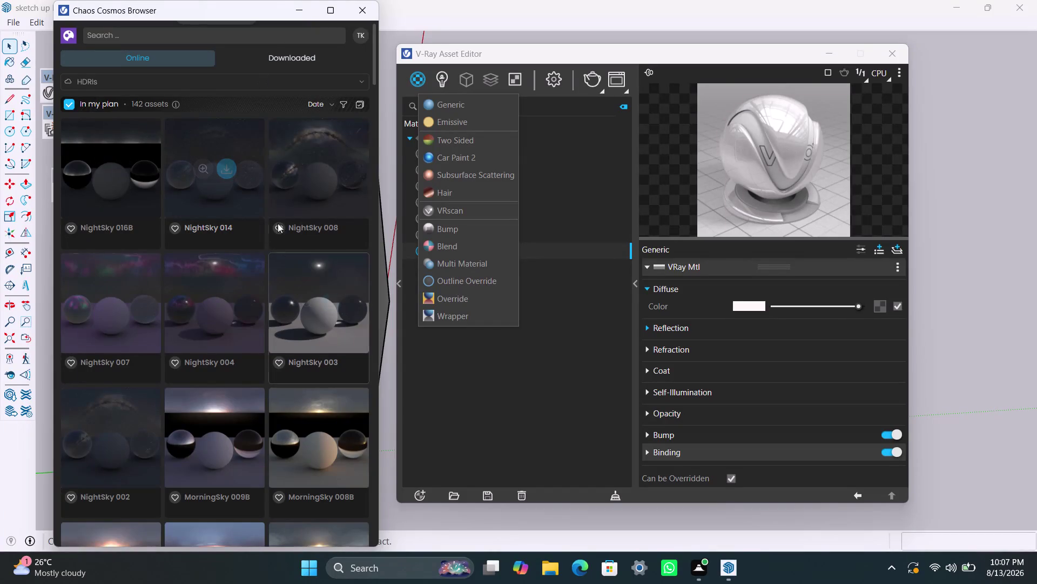
Browse the online HDRI sky categories in Chaos Cosmos Browser.
scroll(up, 3)
scroll(down, 3)
scroll(down, 3)
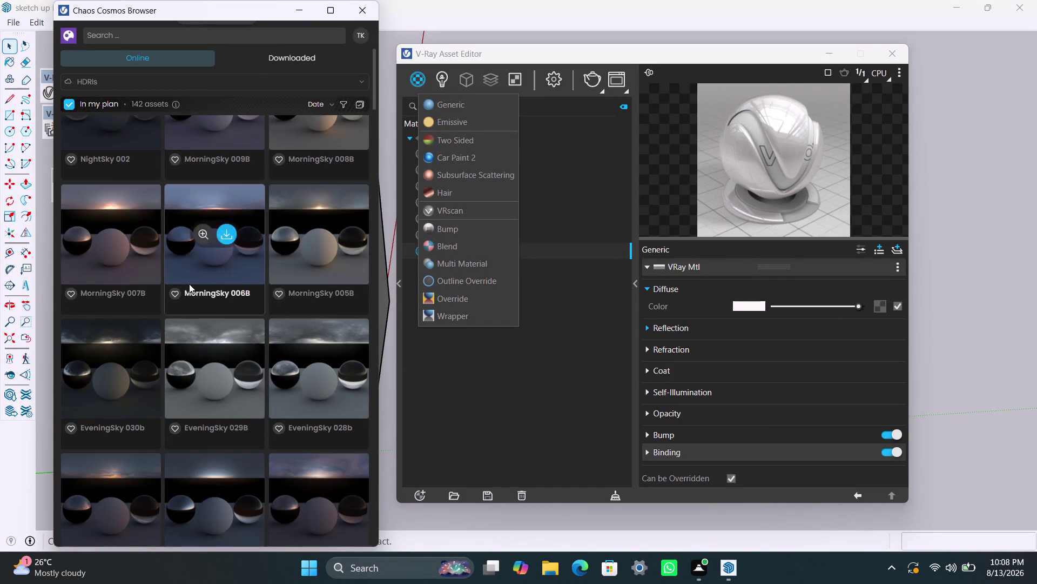
scroll(down, 3)
scroll(down, 3)
scroll(down, 3)
scroll(down, 3)
scroll(down, 3)
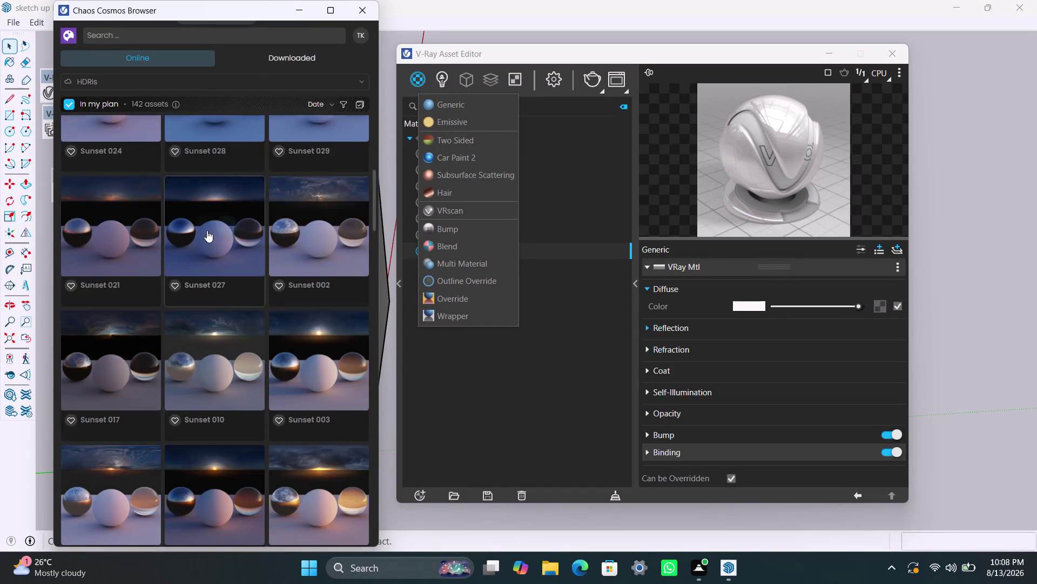
scroll(down, 3)
click(172, 59)
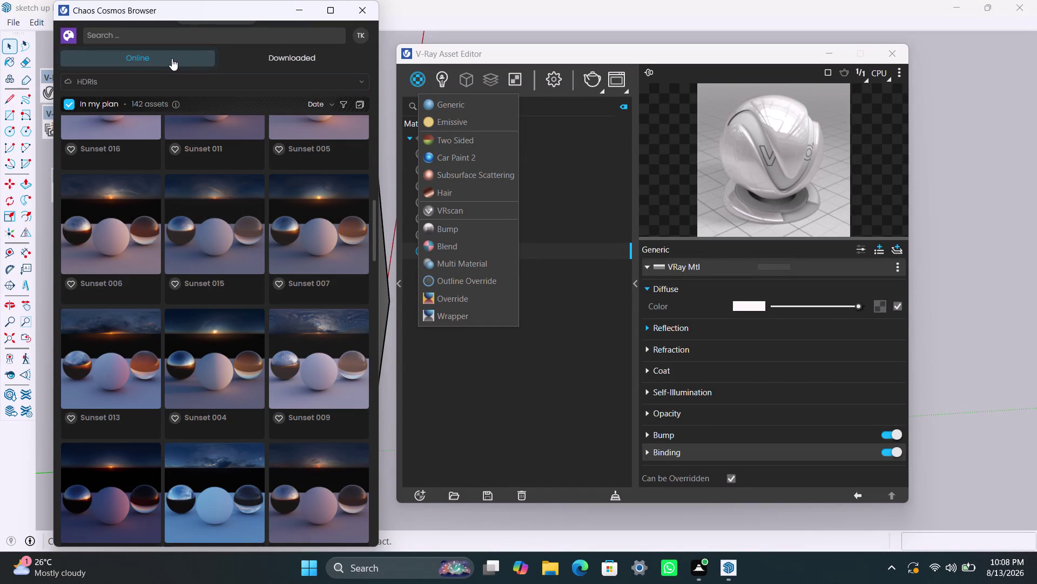
double_click(172, 59)
double_click(189, 52)
double_click(196, 58)
scroll(up, 3)
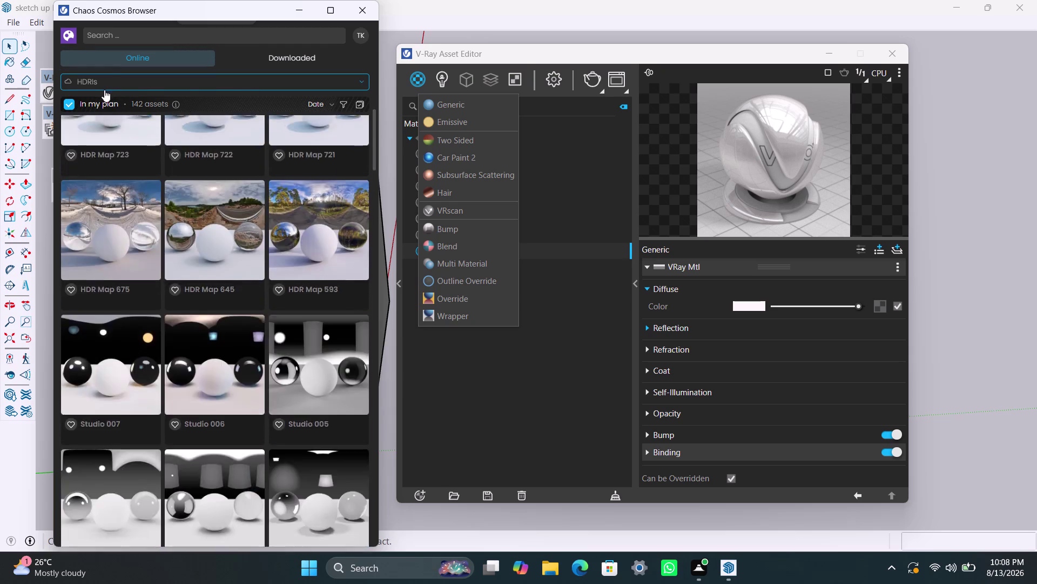
scroll(up, 3)
scroll(up, 3)
click(361, 79)
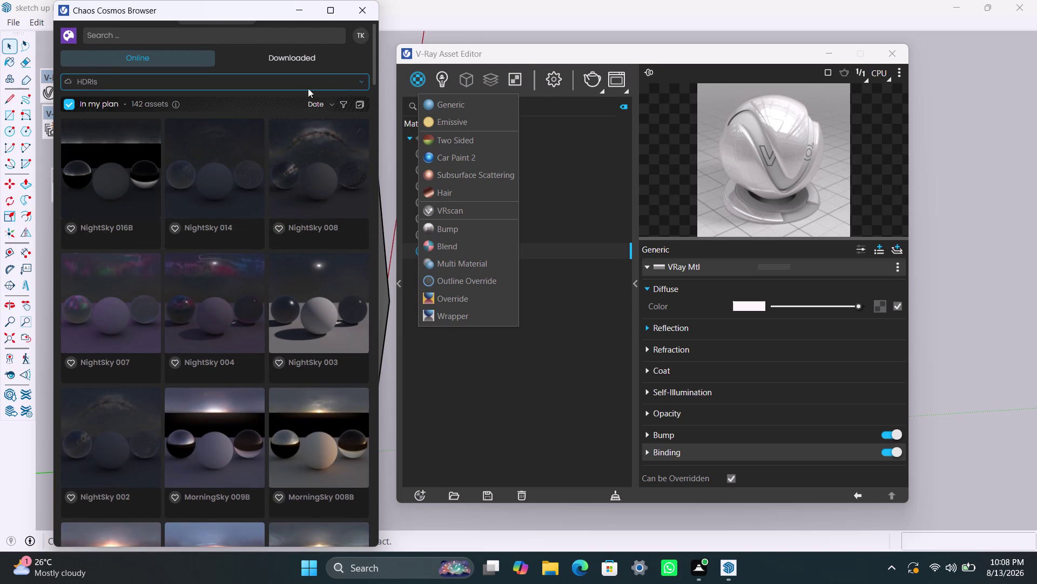
scroll(up, 3)
Switch the catalogue to 3D Models and show only the downloaded assets.
click(101, 84)
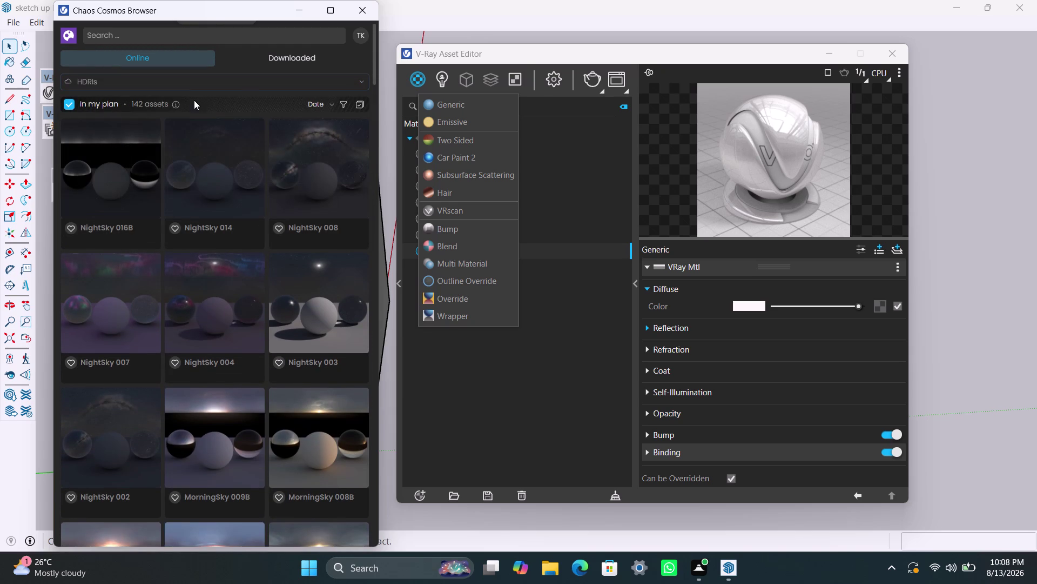
click(249, 90)
click(247, 87)
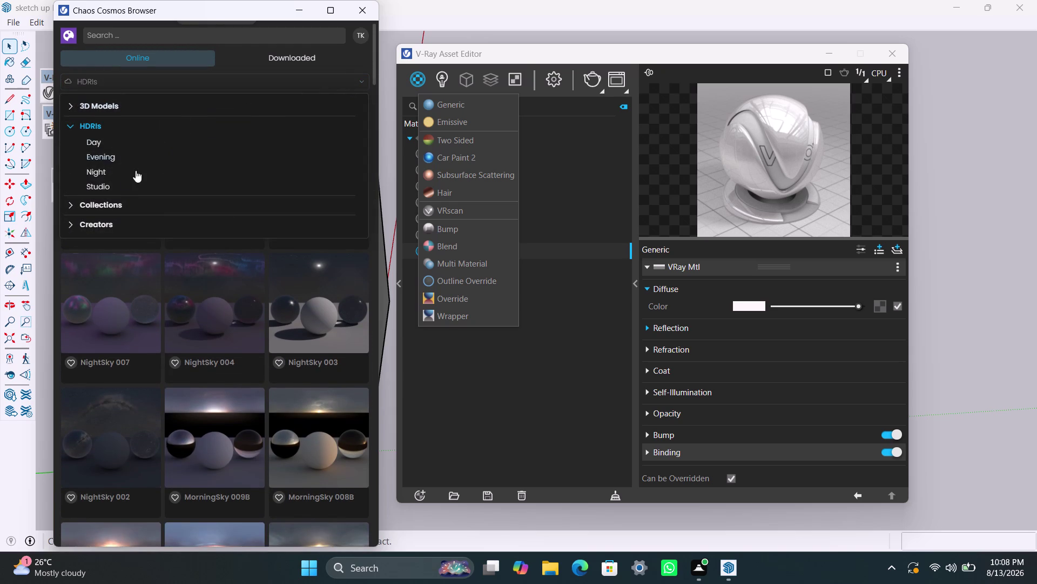
scroll(up, 3)
click(117, 105)
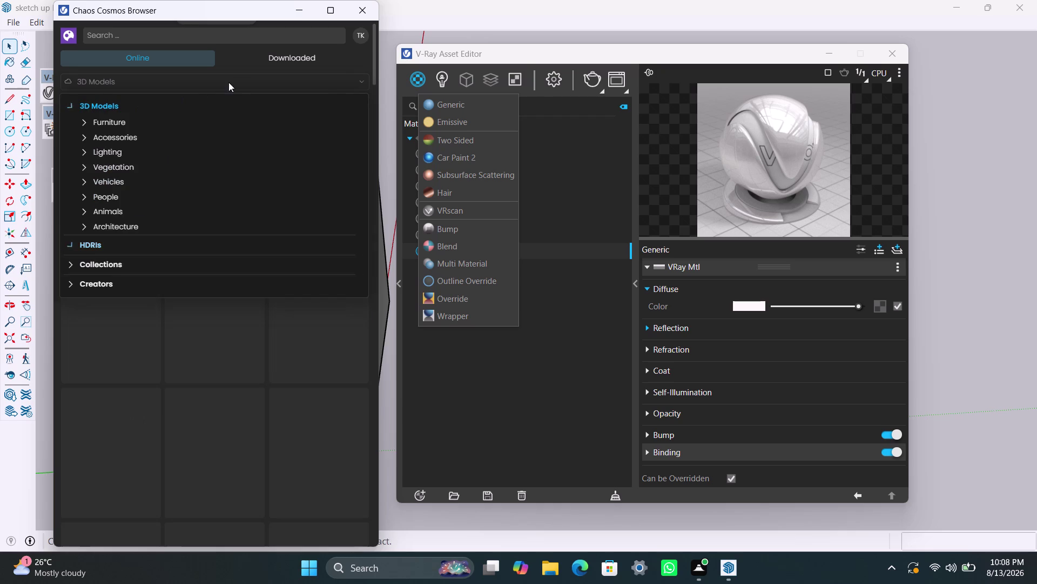
click(289, 57)
triple_click(306, 60)
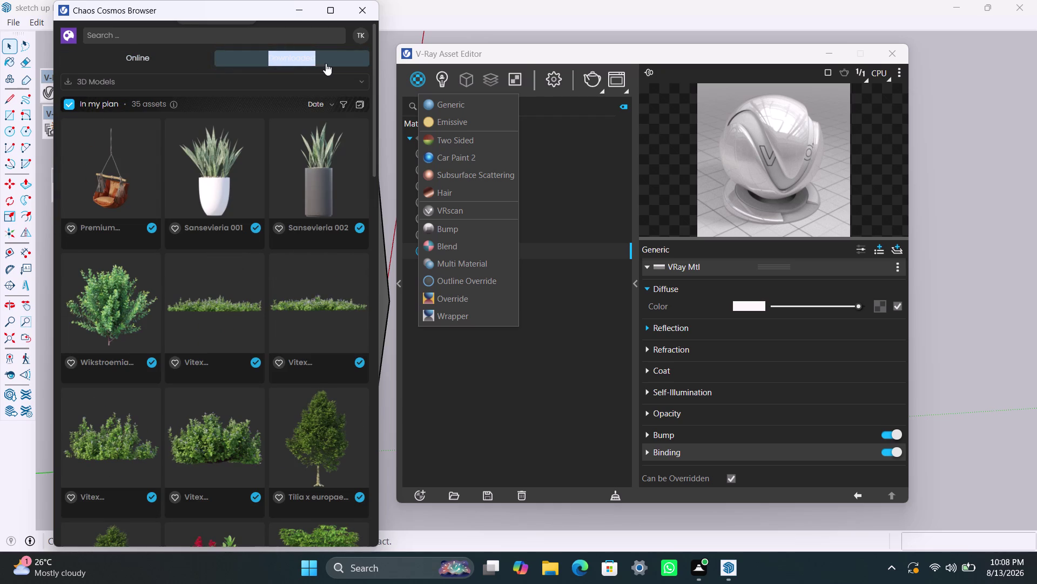
Look through the 35 downloaded models, such as plants and a hanging chair.
click(327, 64)
click(360, 60)
click(187, 37)
double_click(178, 33)
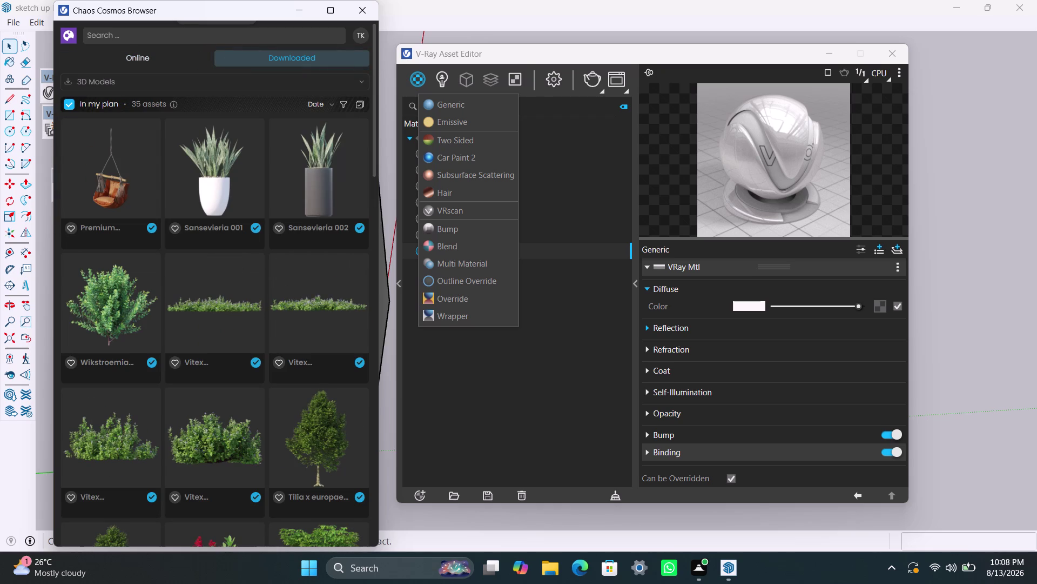
scroll(up, 3)
click(173, 103)
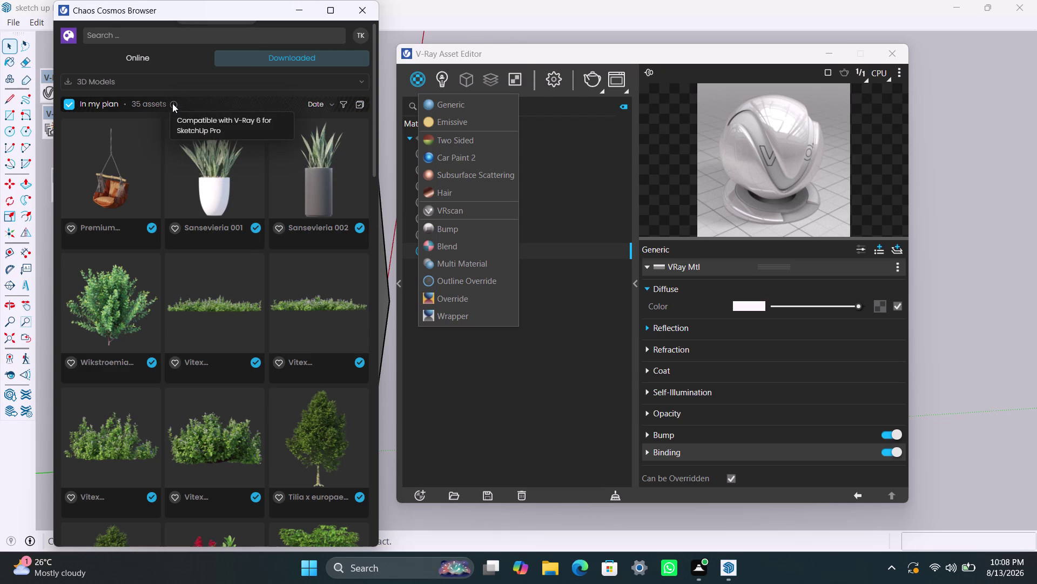
click(156, 105)
click(108, 106)
Scroll back to the top and return to the online 3D models catalogue.
scroll(down, 3)
scroll(down, 3)
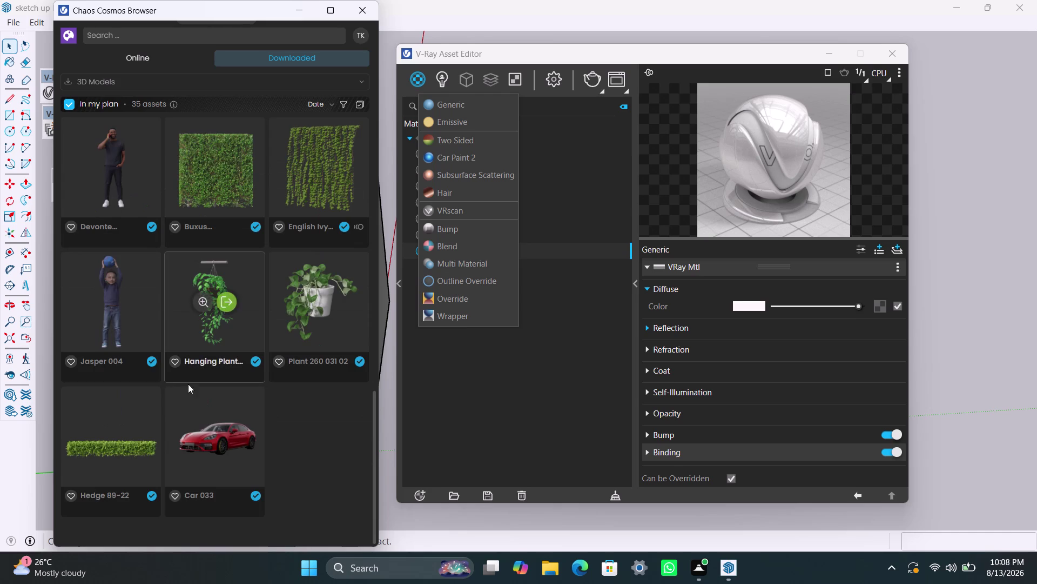
scroll(up, 3)
scroll(up, 3)
scroll(up, 3)
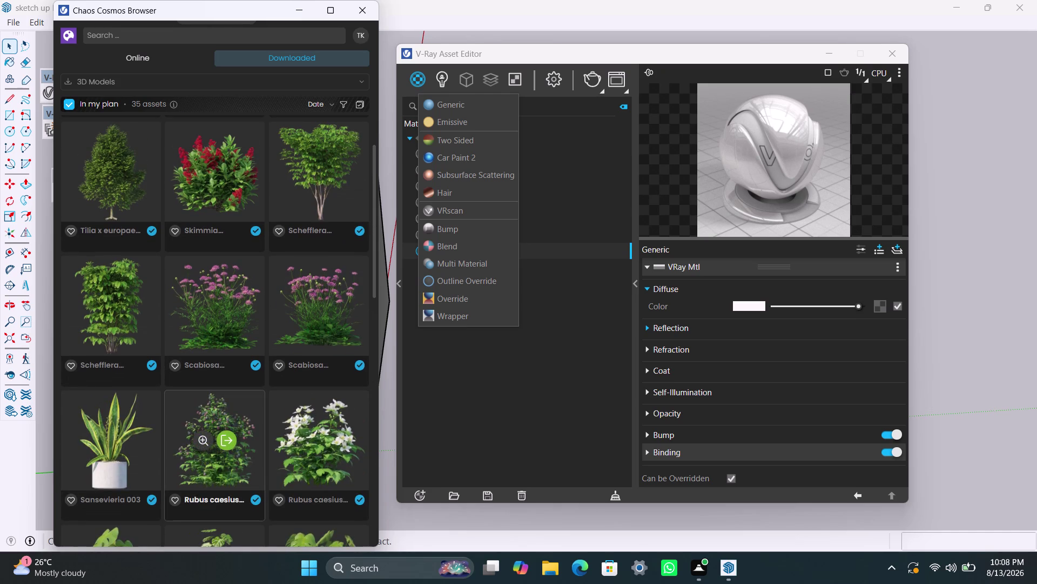
scroll(up, 3)
scroll(up, 3)
scroll(up, 3)
click(139, 60)
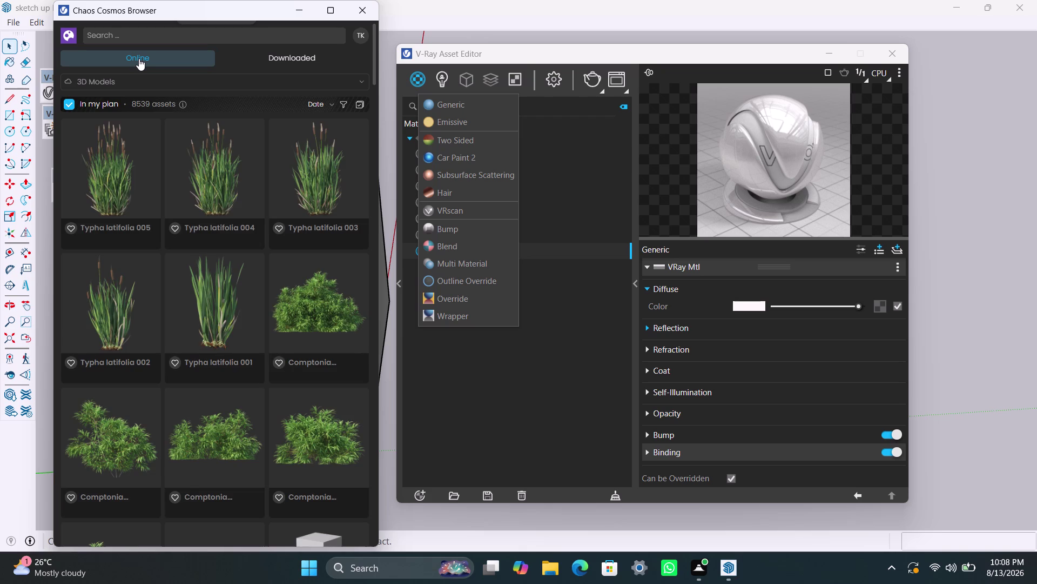
Choose 3D Models > Accessories > Tableware & food from the category list.
scroll(up, 3)
click(112, 84)
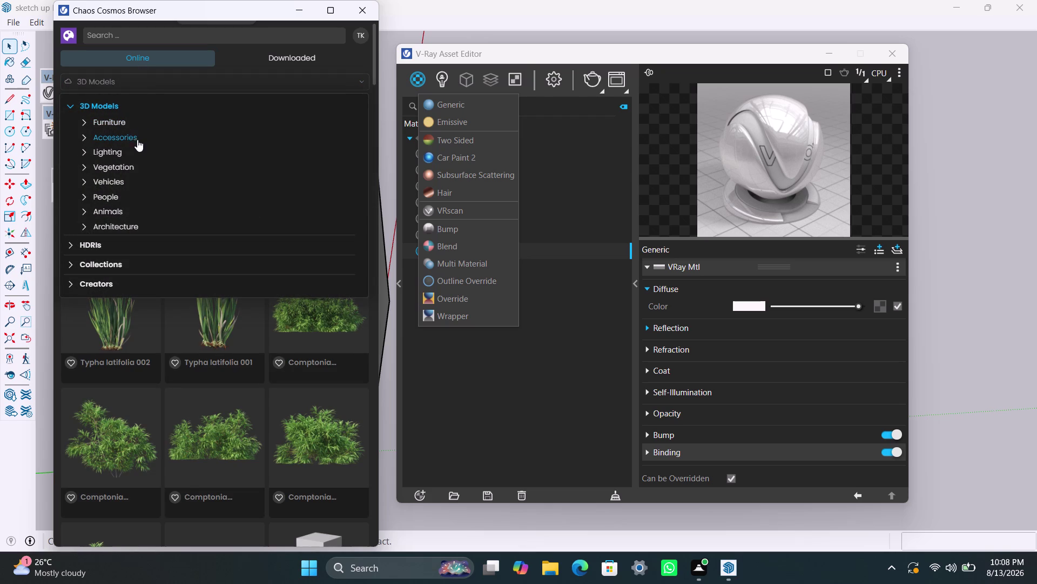
click(135, 139)
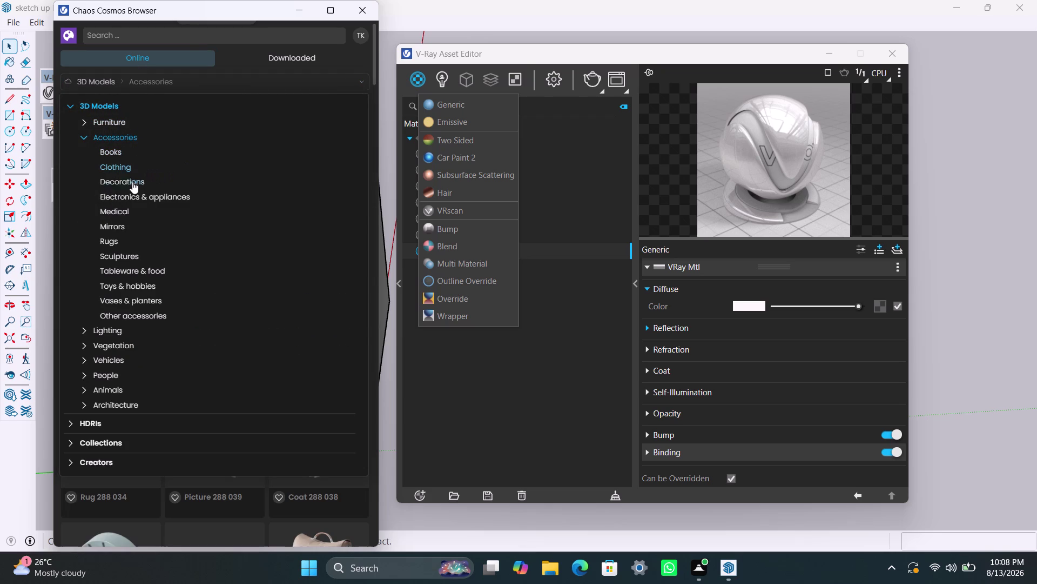
click(135, 268)
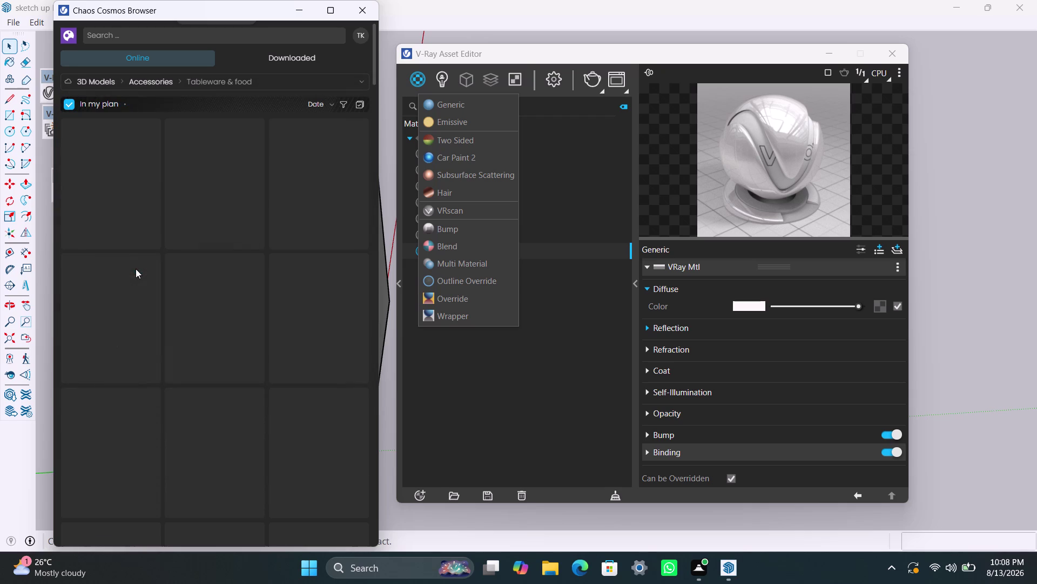
Scroll through the 448 tableware results like bowls, spoons and vegetables.
scroll(down, 3)
scroll(down, 3)
scroll(down, 3)
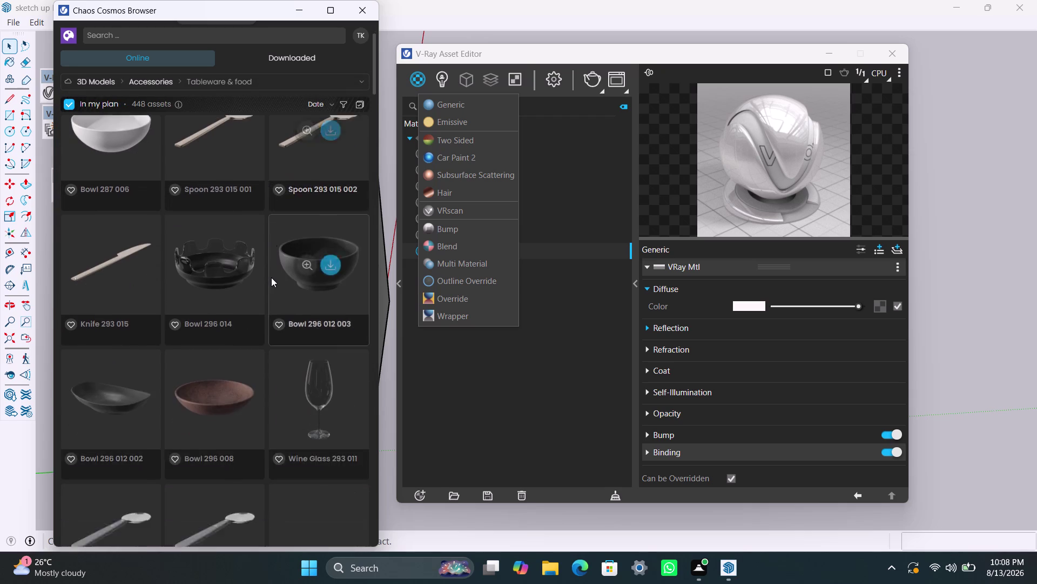
scroll(down, 3)
scroll(up, 3)
scroll(up, 3)
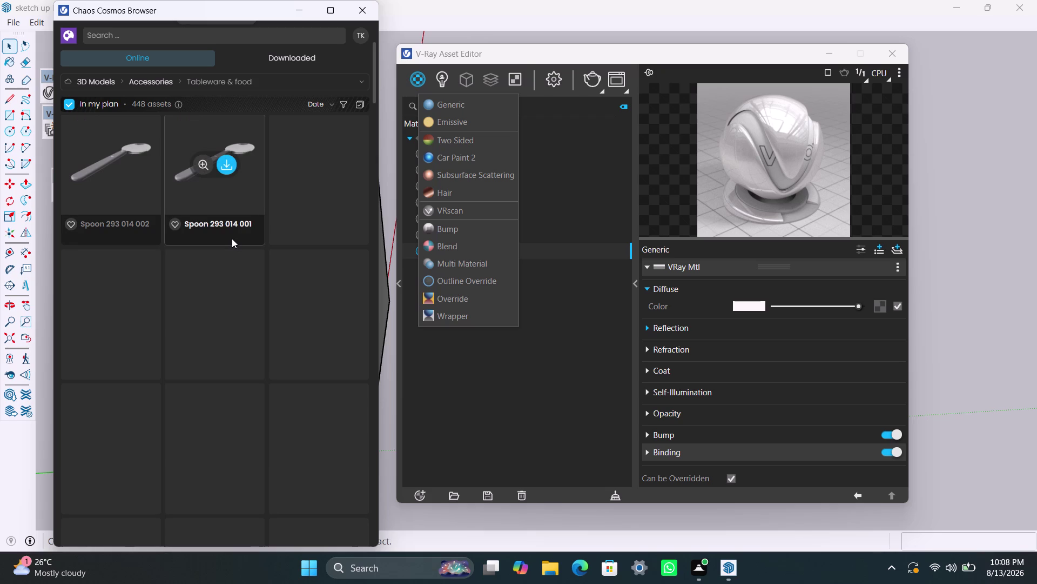
scroll(down, 3)
scroll(down, 3)
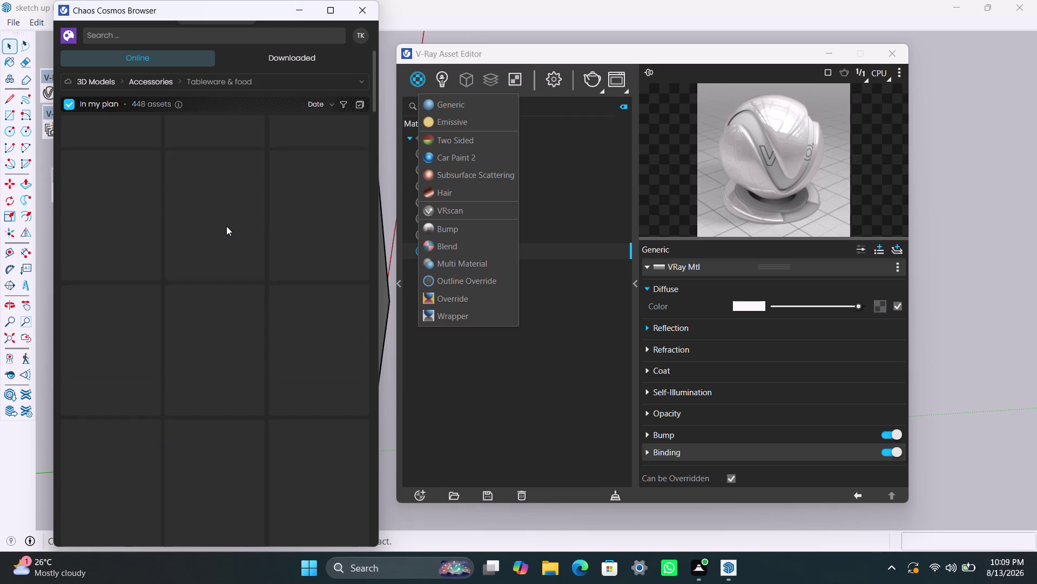
scroll(down, 3)
click(181, 46)
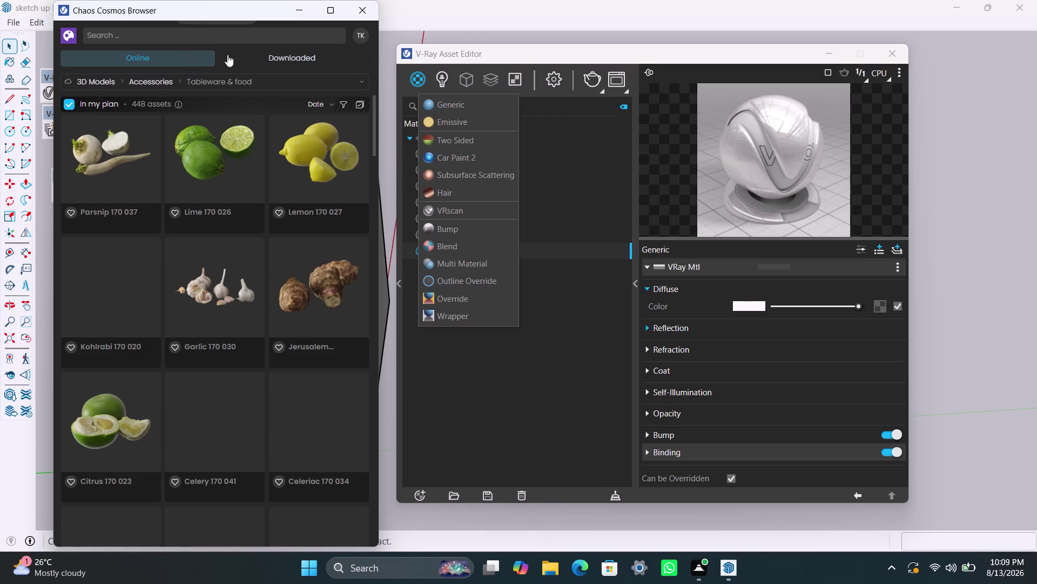
scroll(down, 3)
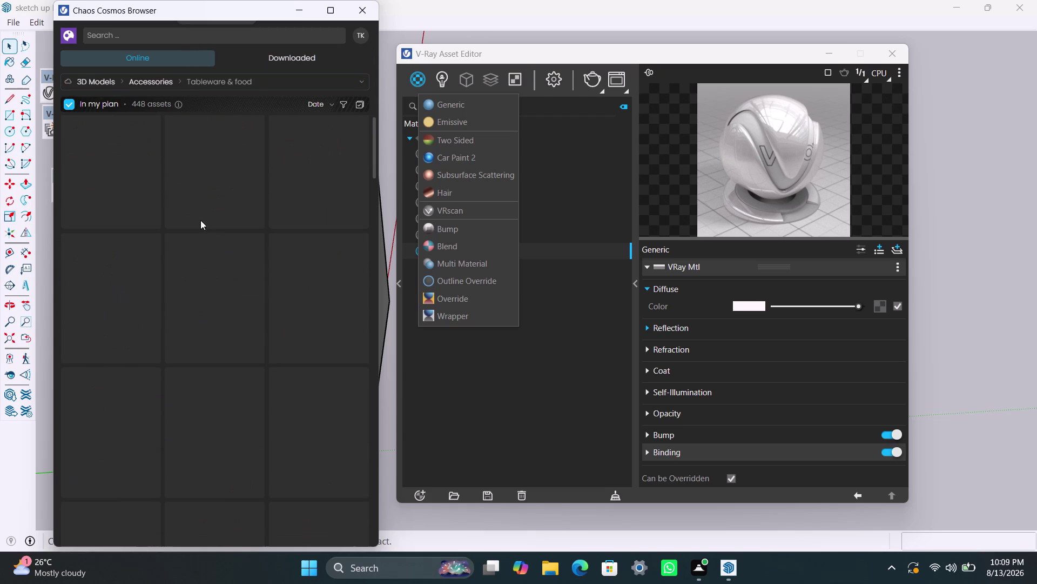
click(161, 61)
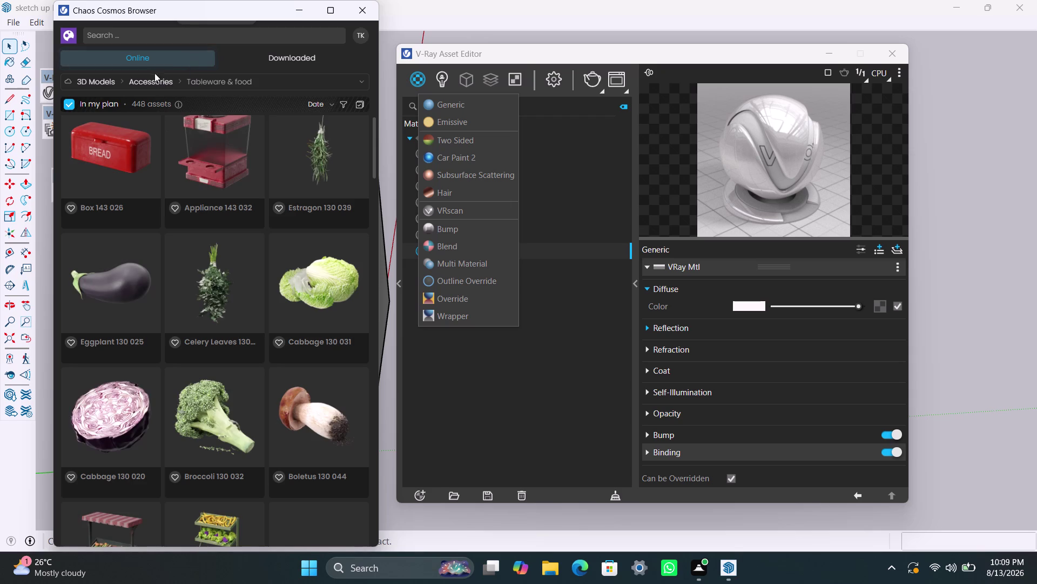
click(143, 78)
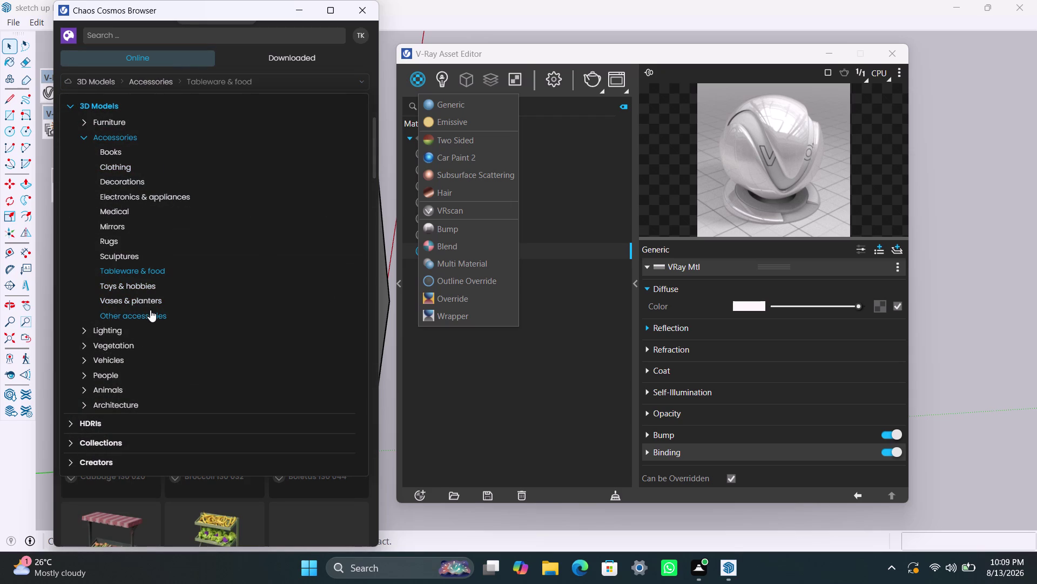
Pick Accessories > Other accessories and scroll its 51 assets, including bins and scissors.
click(151, 309)
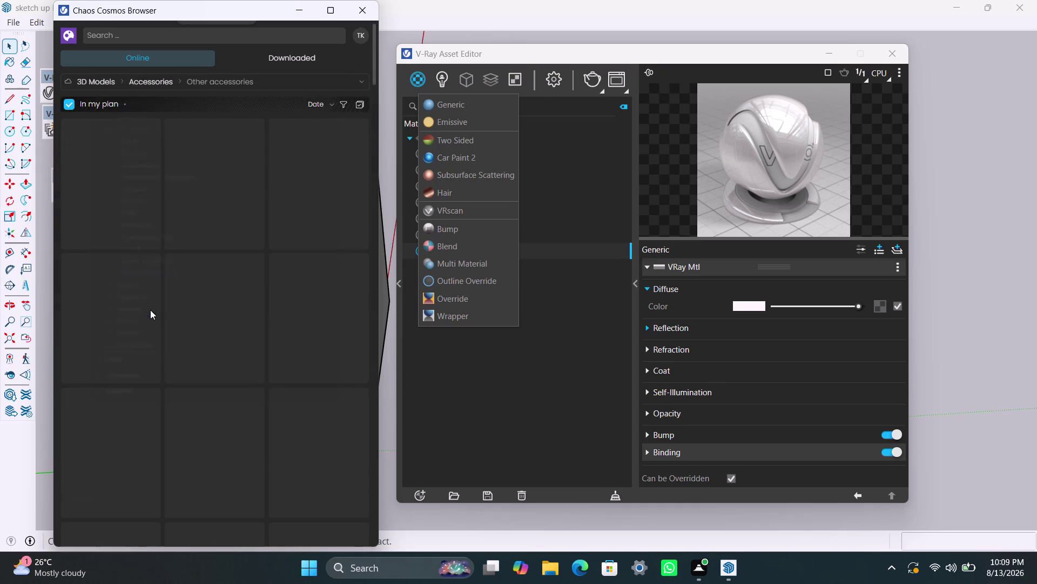
scroll(up, 3)
scroll(down, 3)
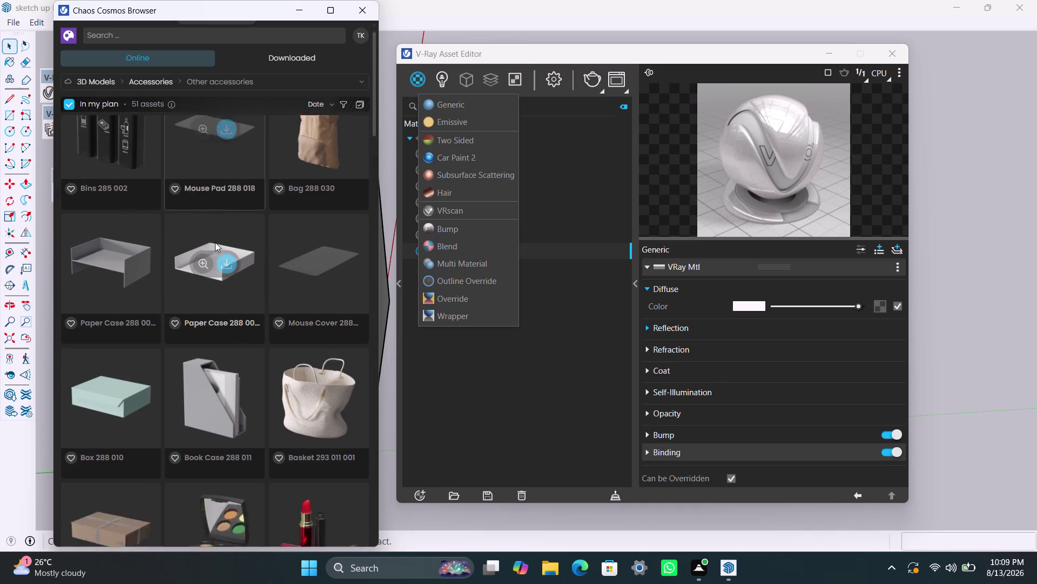
scroll(down, 3)
scroll(down, 3)
scroll(down, 3)
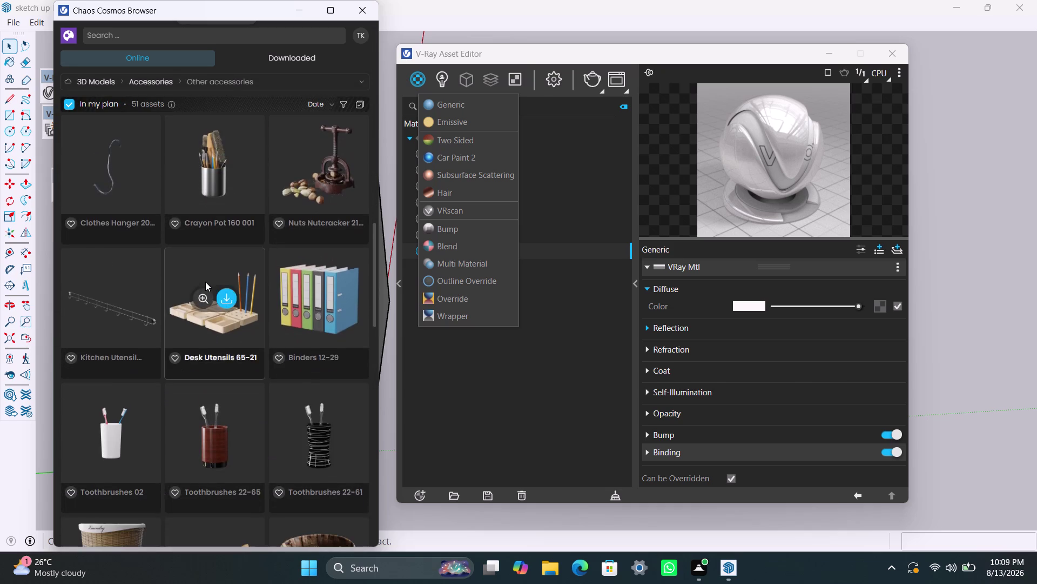
scroll(down, 3)
scroll(down, 3)
scroll(down, 3)
scroll(down, 3)
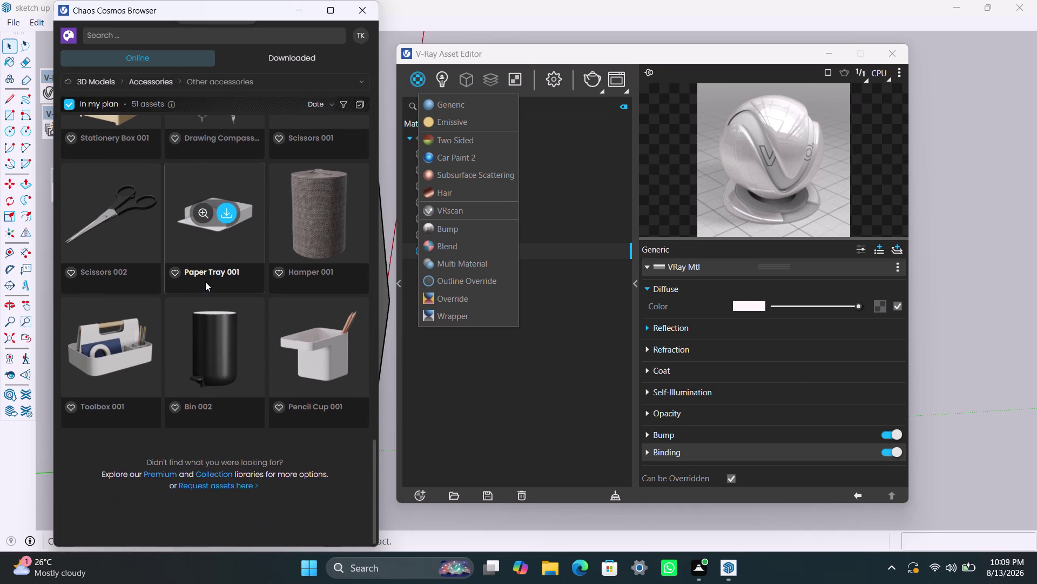
scroll(down, 3)
scroll(up, 3)
scroll(up, 3)
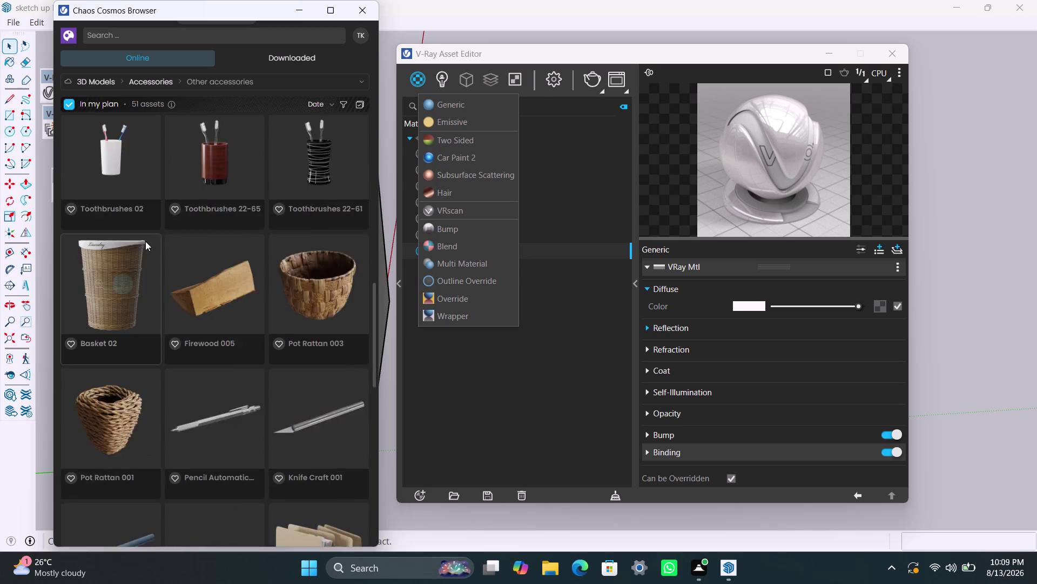
scroll(up, 3)
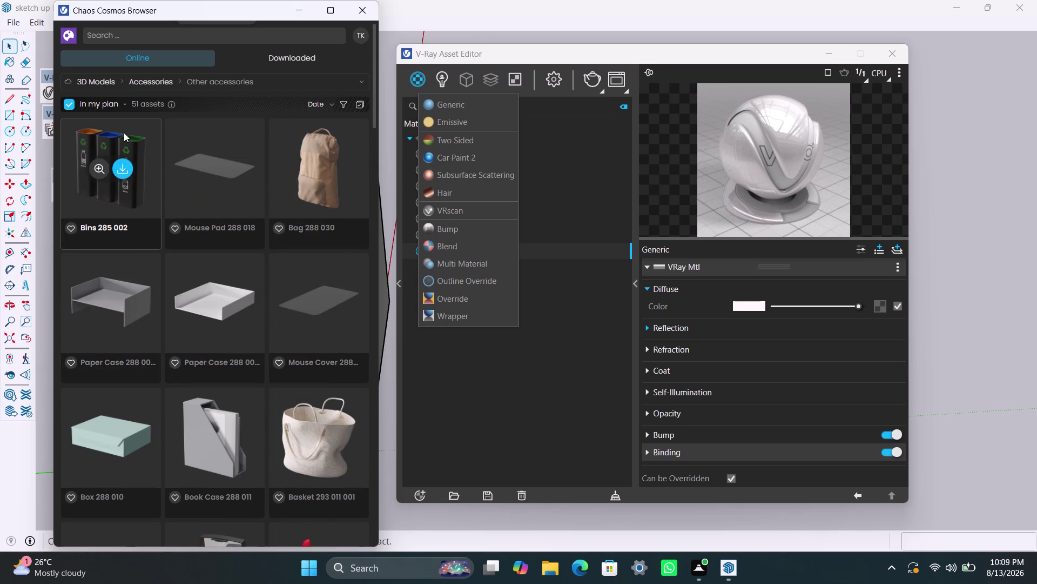
click(154, 84)
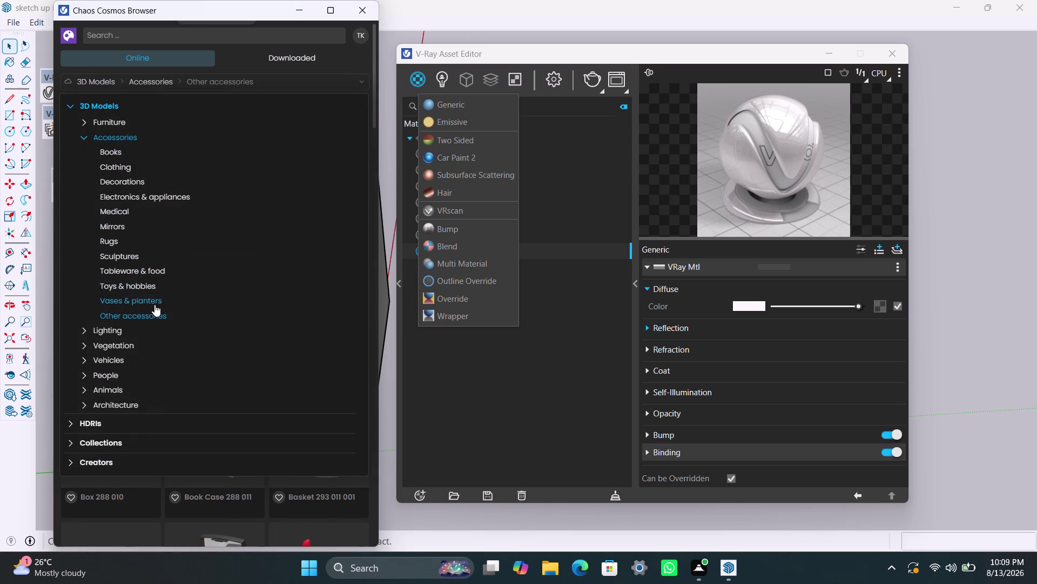
Expand the Cosmos categories and open Architecture > Doors & Gates.
click(99, 332)
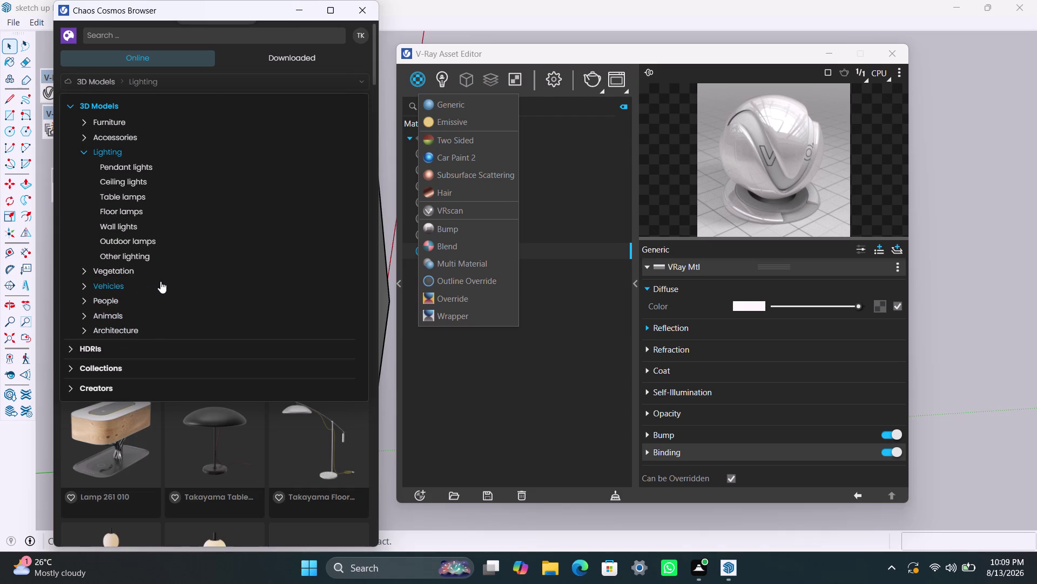
click(111, 318)
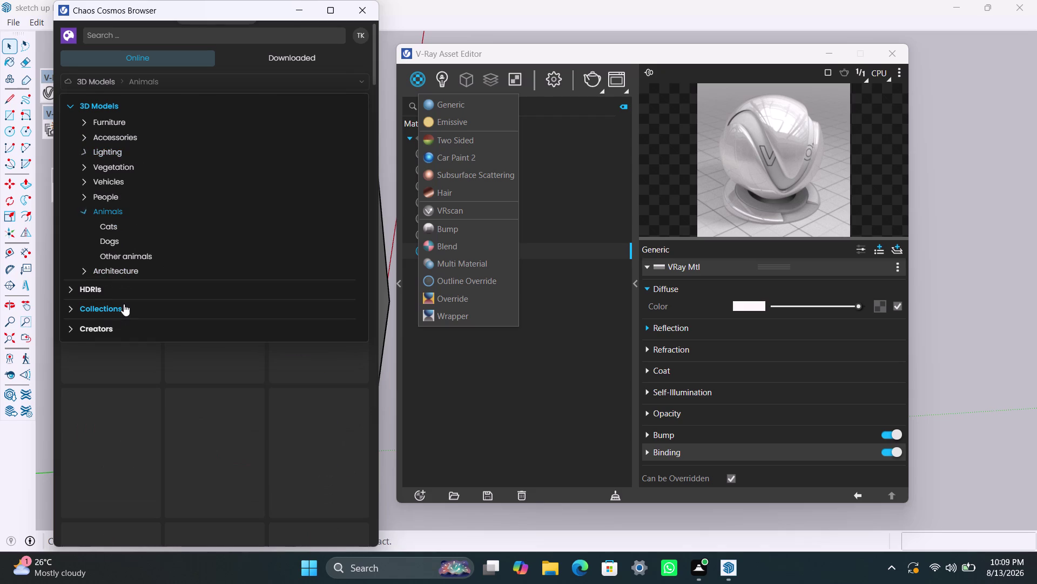
click(117, 272)
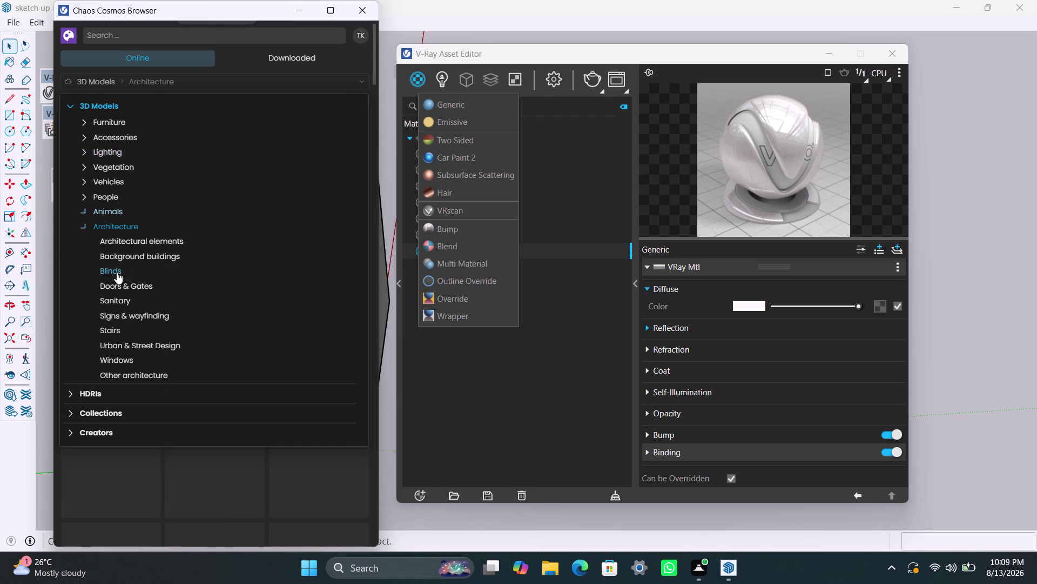
click(129, 283)
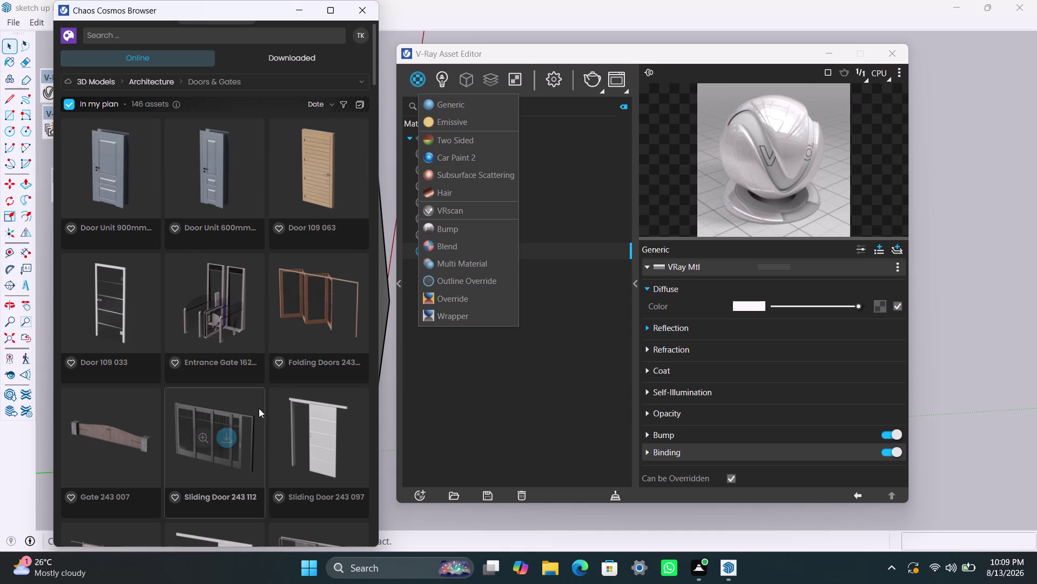
Scroll through the Doors & Gates grid to Door 79-02 and start its download.
scroll(down, 3)
scroll(down, 3)
scroll(down, 3)
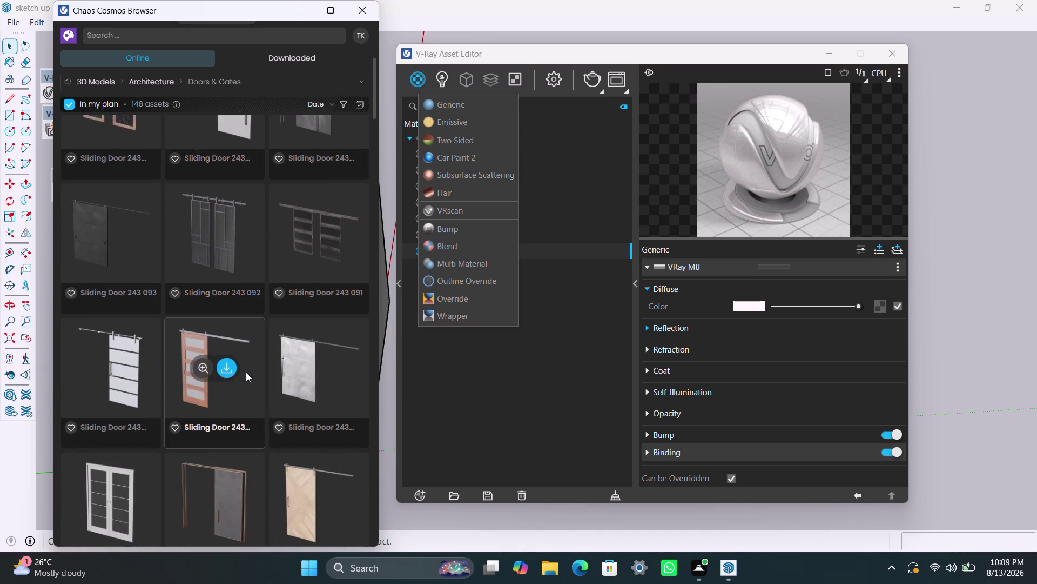
scroll(down, 3)
scroll(down, 3)
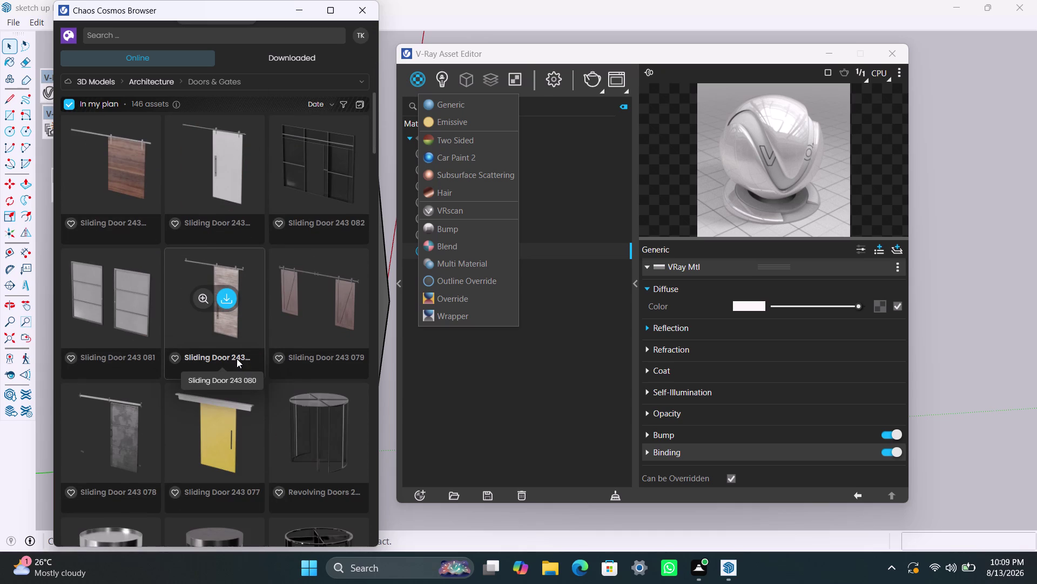
scroll(down, 3)
scroll(down, 3)
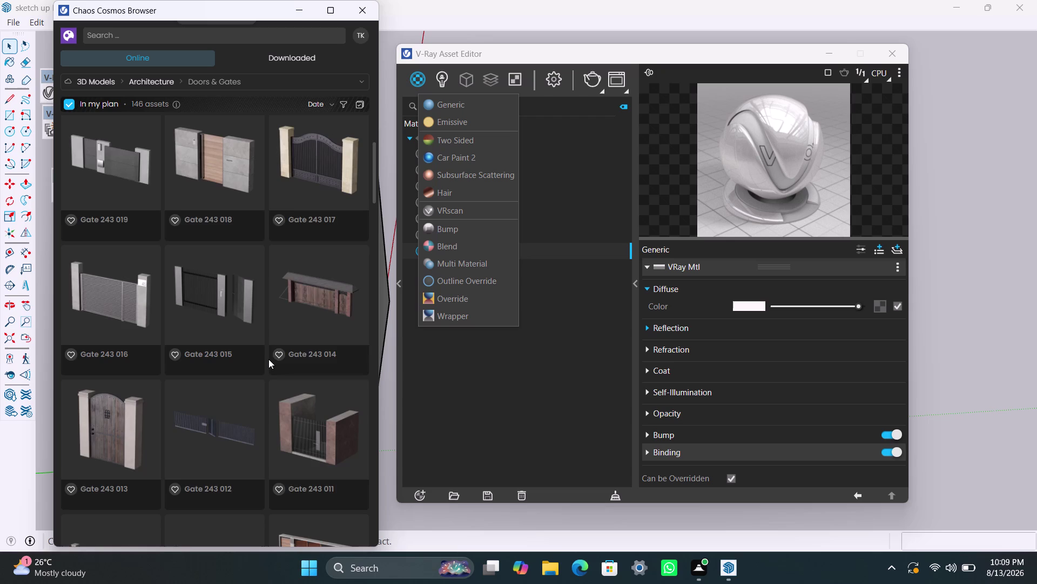
scroll(down, 3)
scroll(down, 3)
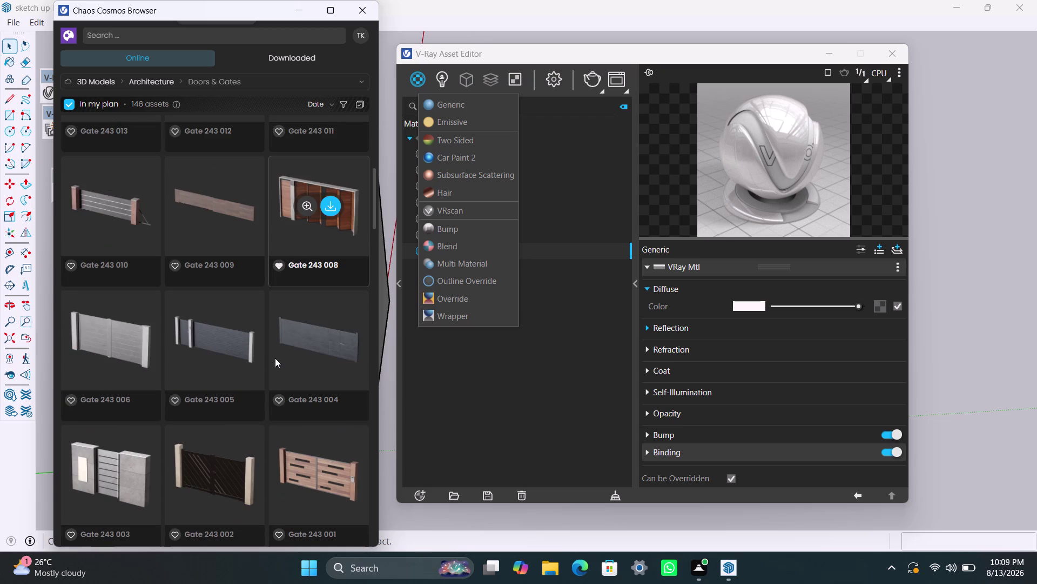
scroll(down, 3)
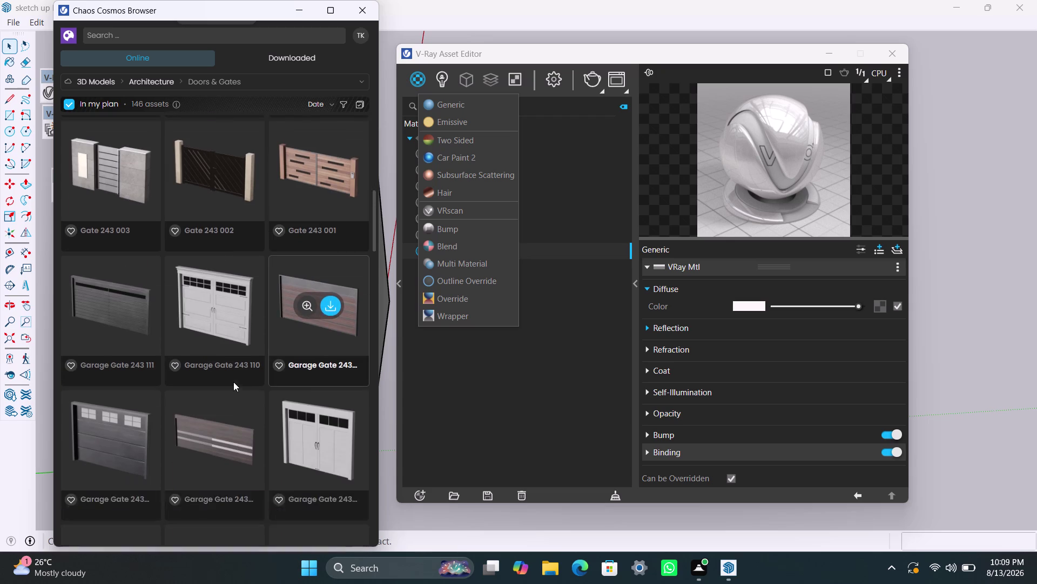
scroll(down, 3)
scroll(down, 3)
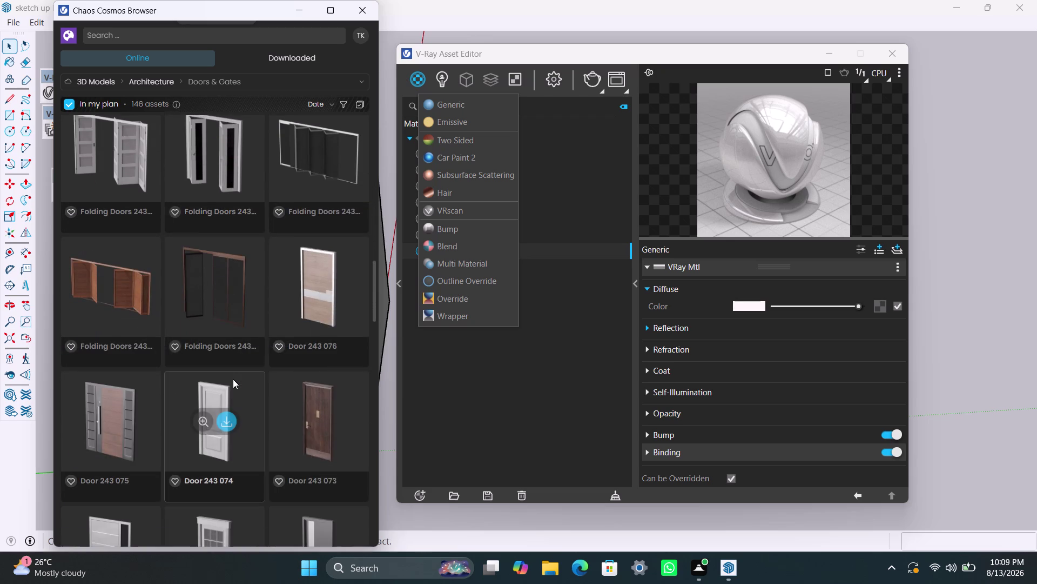
scroll(down, 3)
scroll(down, 3)
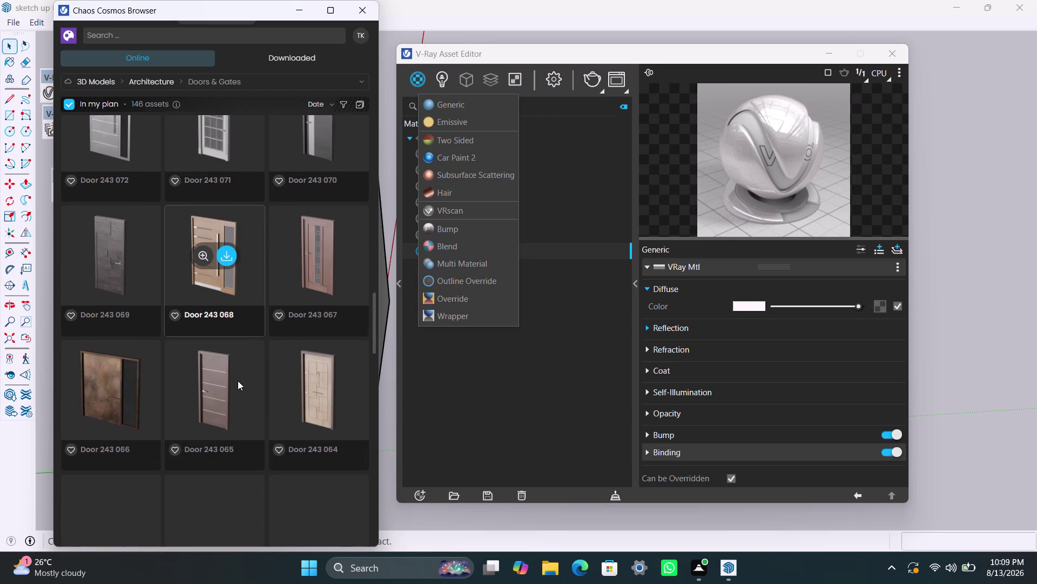
scroll(up, 3)
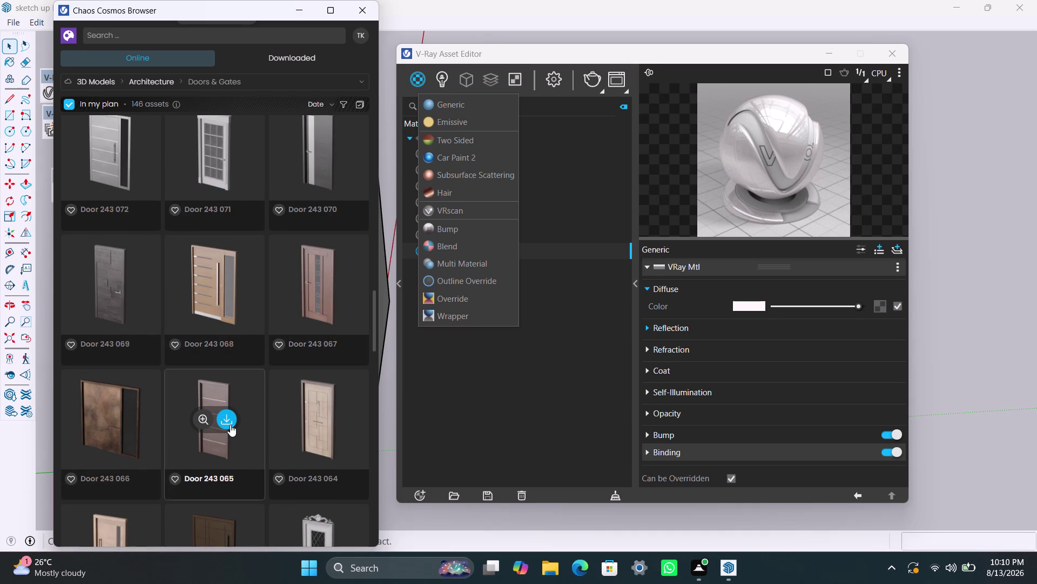
scroll(down, 3)
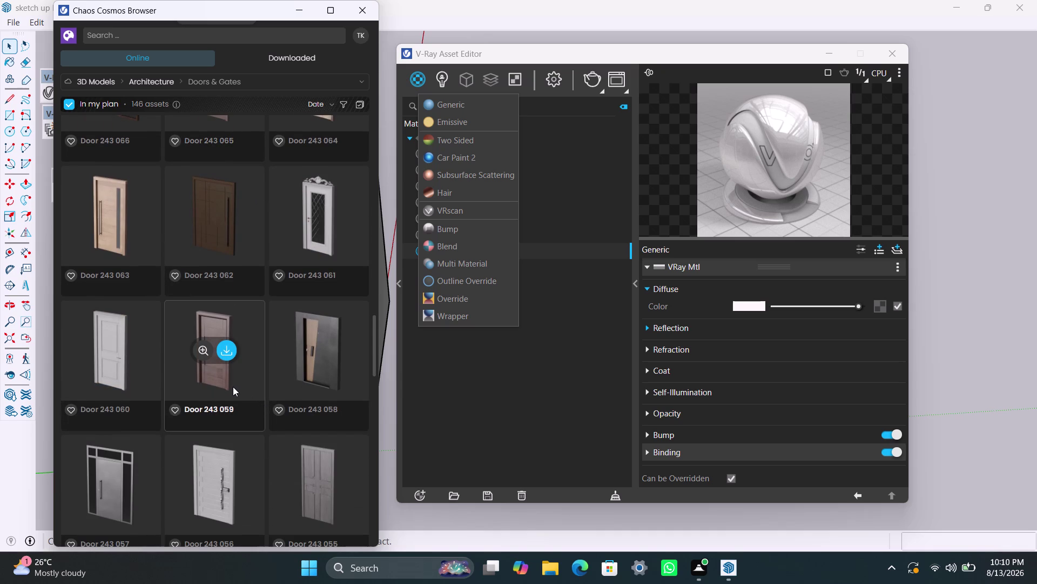
scroll(up, 3)
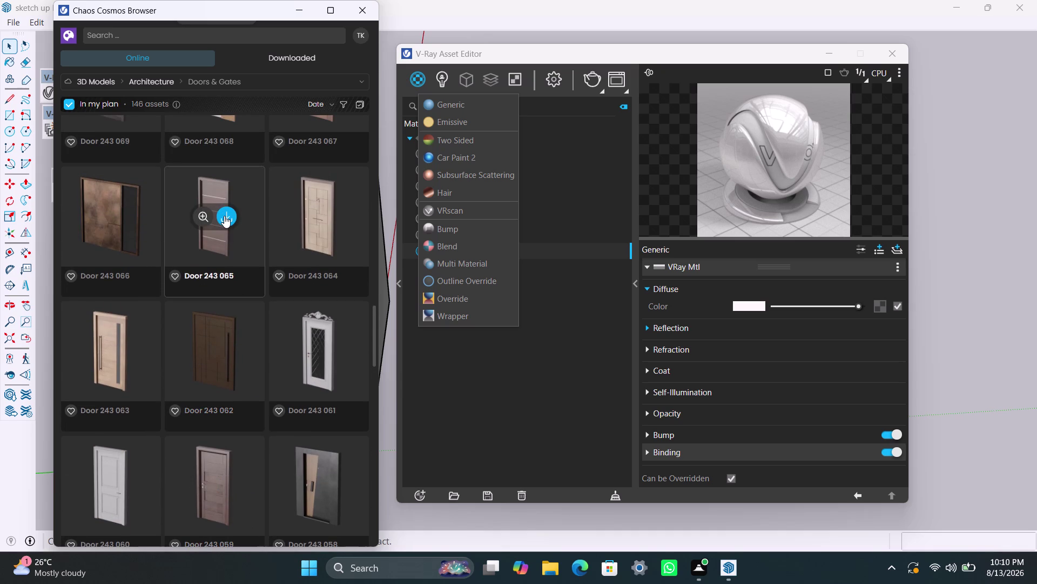
scroll(up, 3)
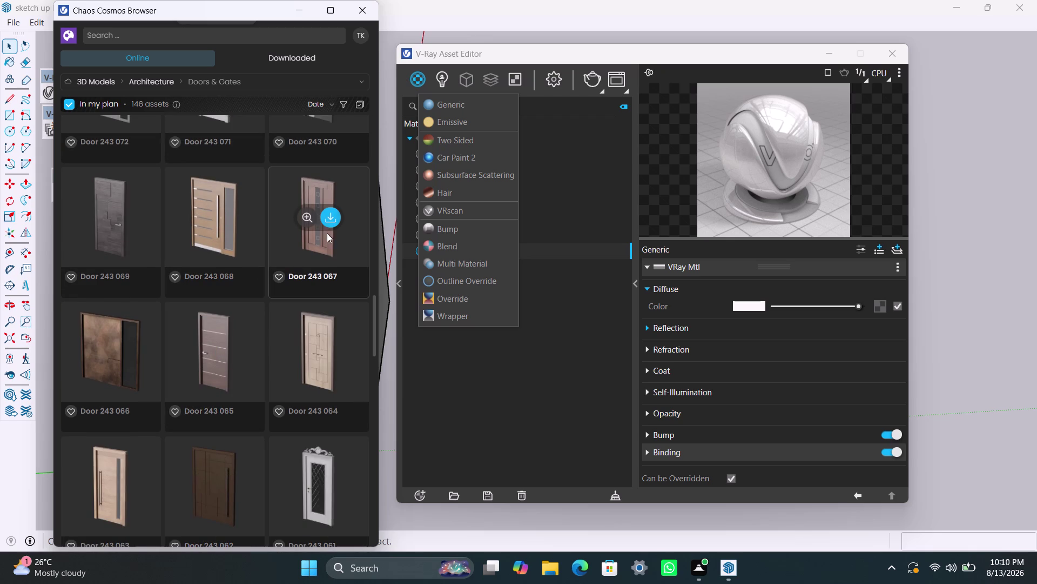
scroll(up, 3)
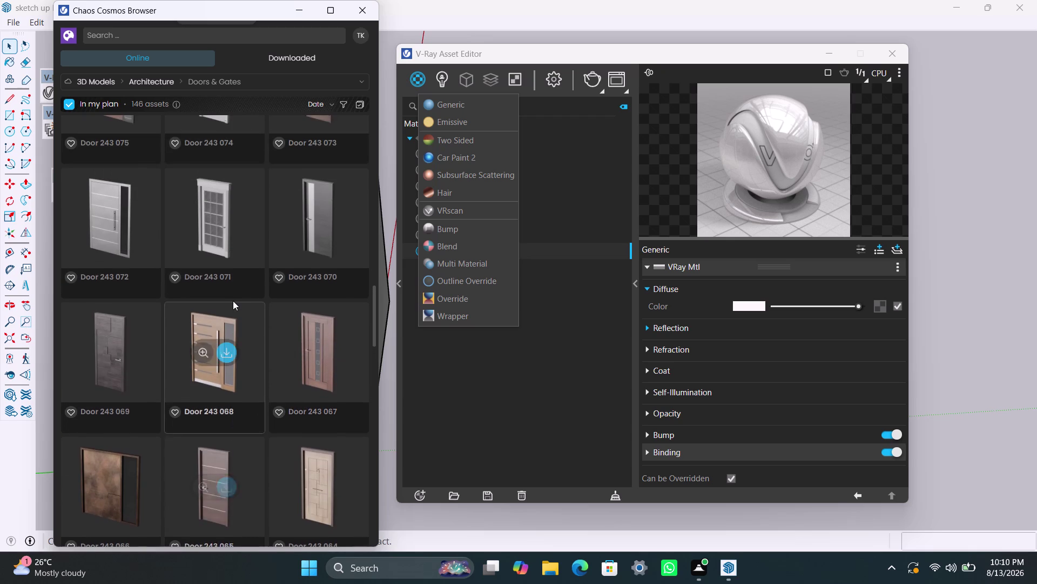
scroll(up, 3)
scroll(up, 3)
scroll(up, 3)
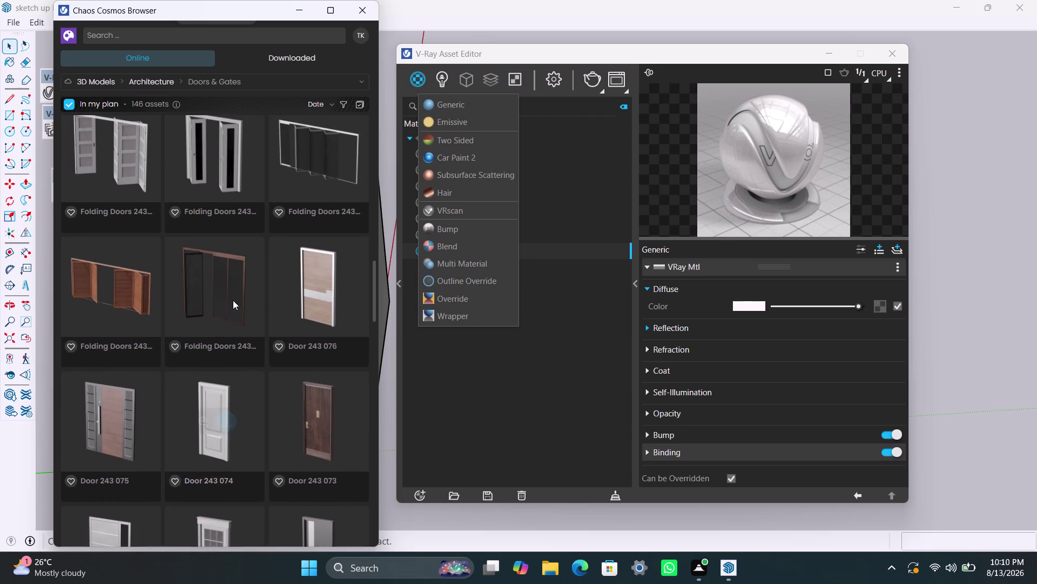
scroll(up, 3)
scroll(up, 3)
scroll(up, 3)
scroll(up, 3)
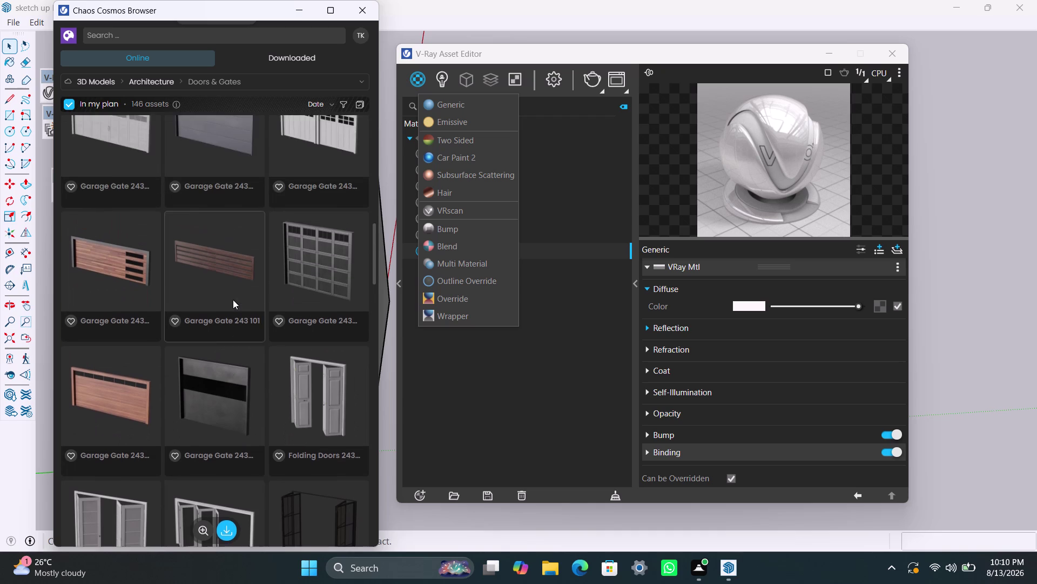
scroll(up, 3)
scroll(up, 3)
scroll(up, 3)
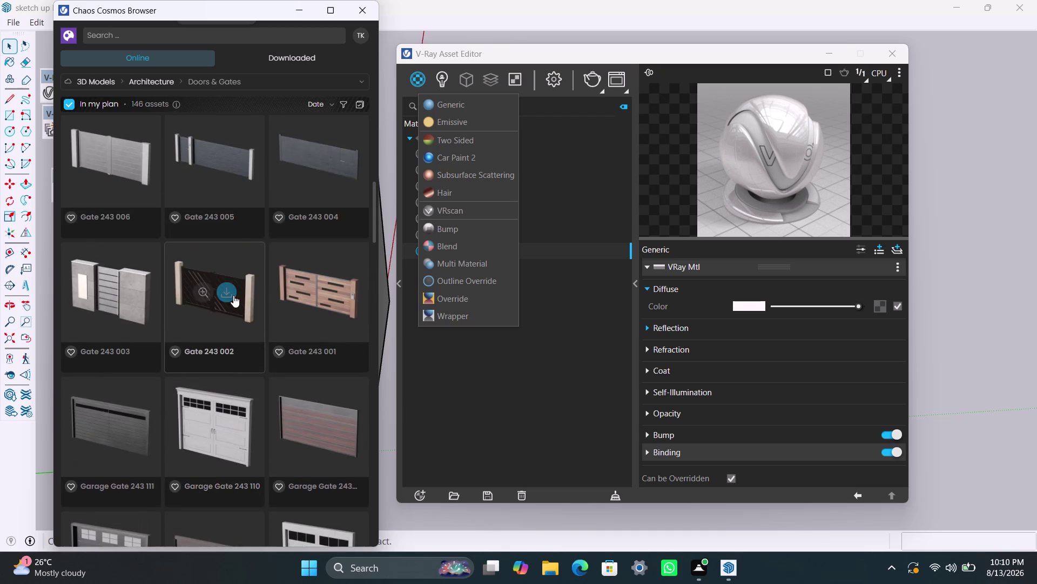
scroll(up, 3)
scroll(up, 3)
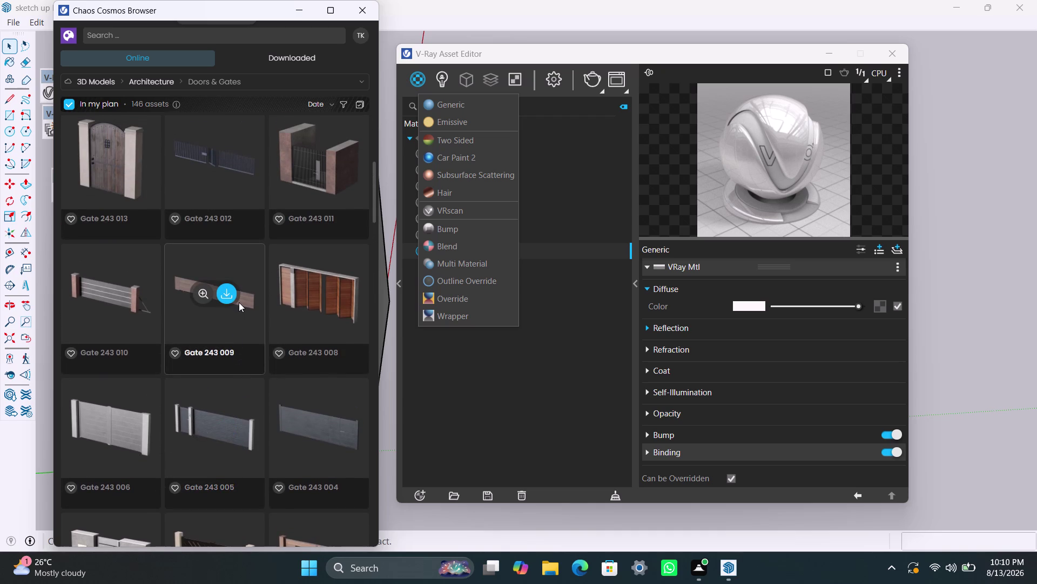
scroll(up, 3)
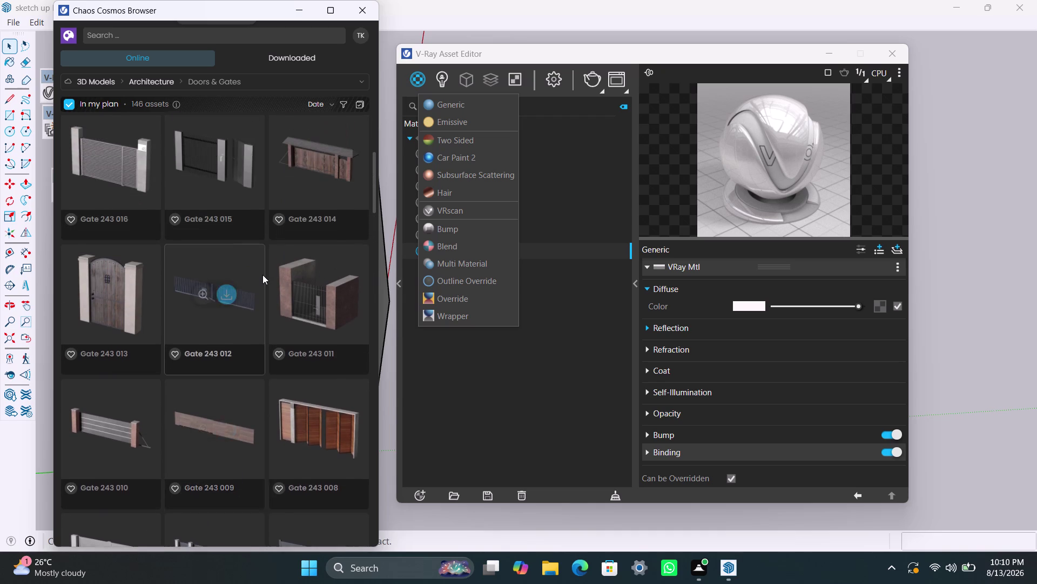
scroll(up, 3)
scroll(up, 3)
scroll(up, 3)
scroll(up, 3)
scroll(up, 3)
scroll(up, 3)
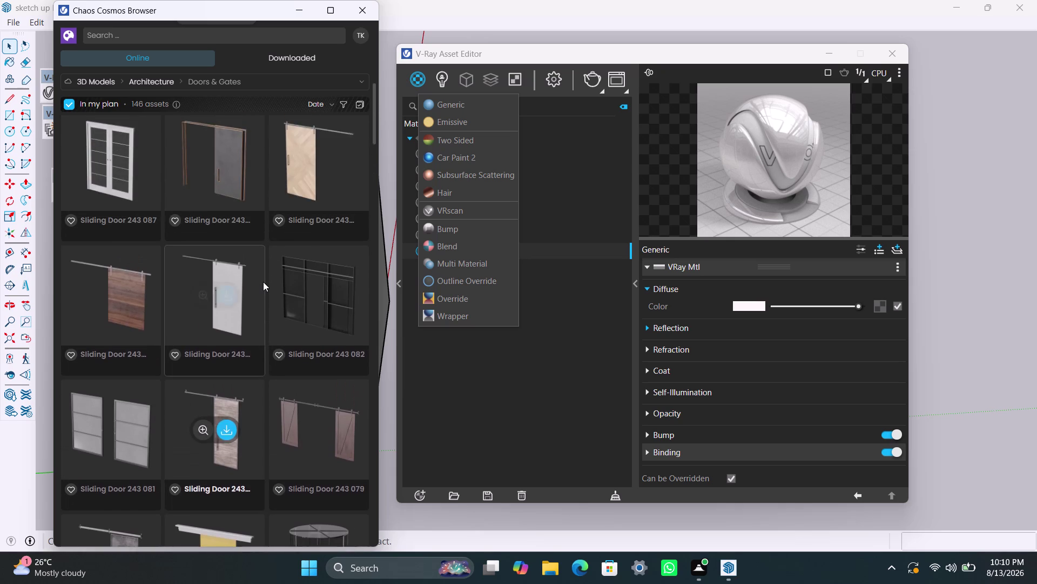
scroll(up, 3)
scroll(up, 3)
scroll(up, 3)
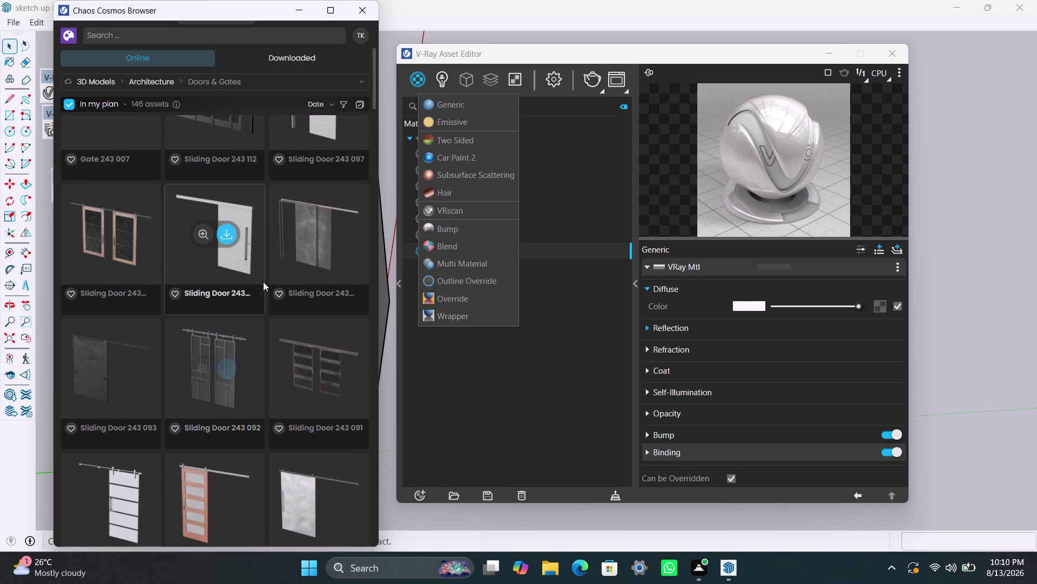
scroll(up, 3)
scroll(up, 3)
scroll(up, 3)
scroll(up, 3)
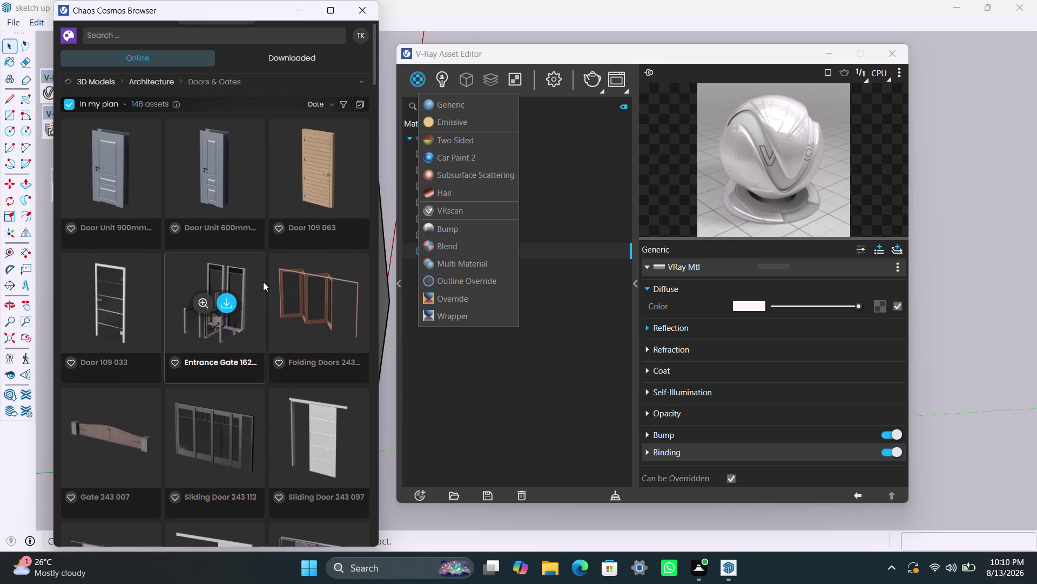
scroll(down, 3)
scroll(down, 3)
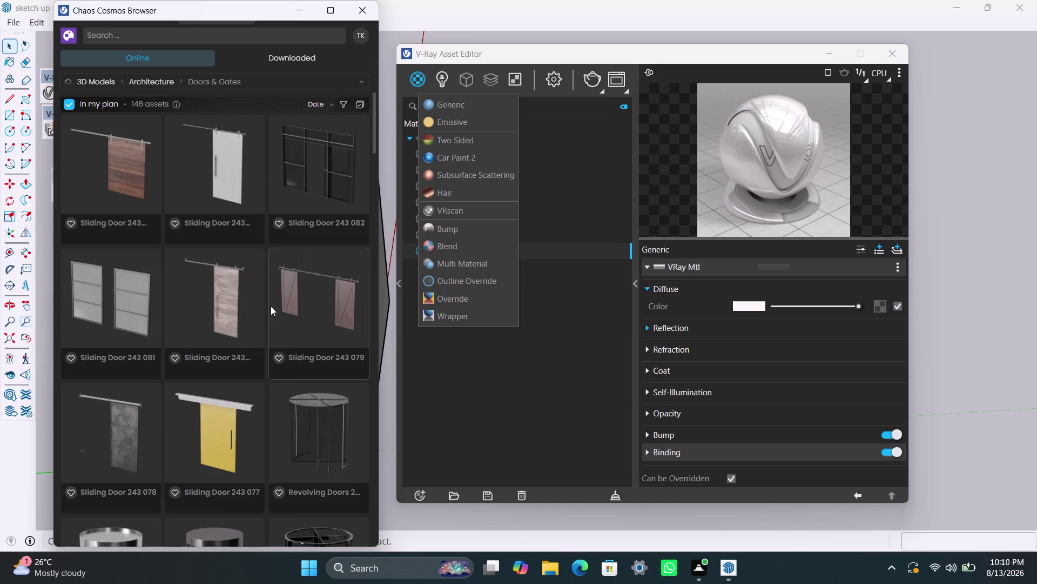
scroll(down, 3)
scroll(down, 3)
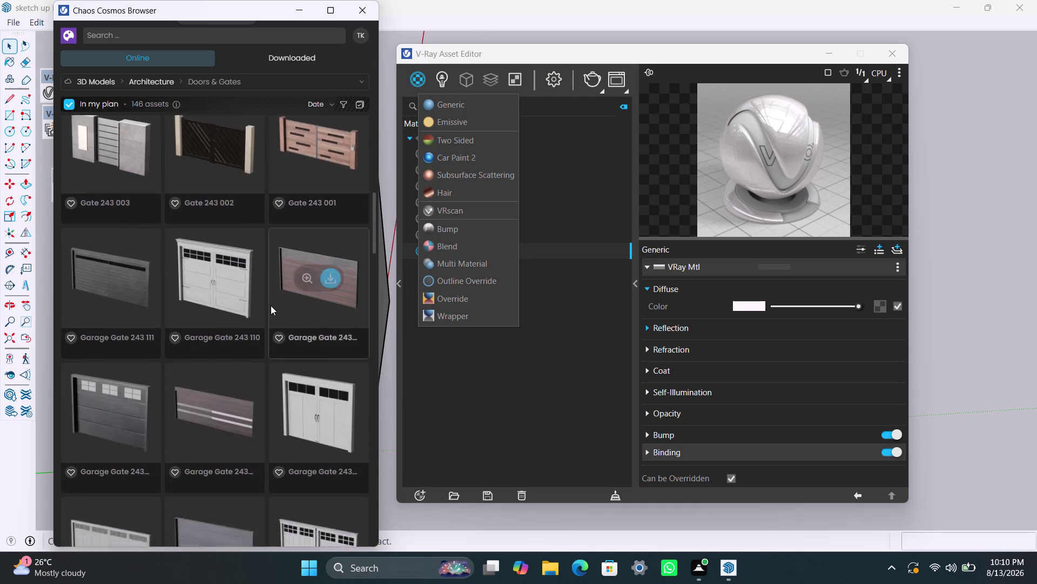
scroll(down, 3)
scroll(down, 3)
scroll(down, 3)
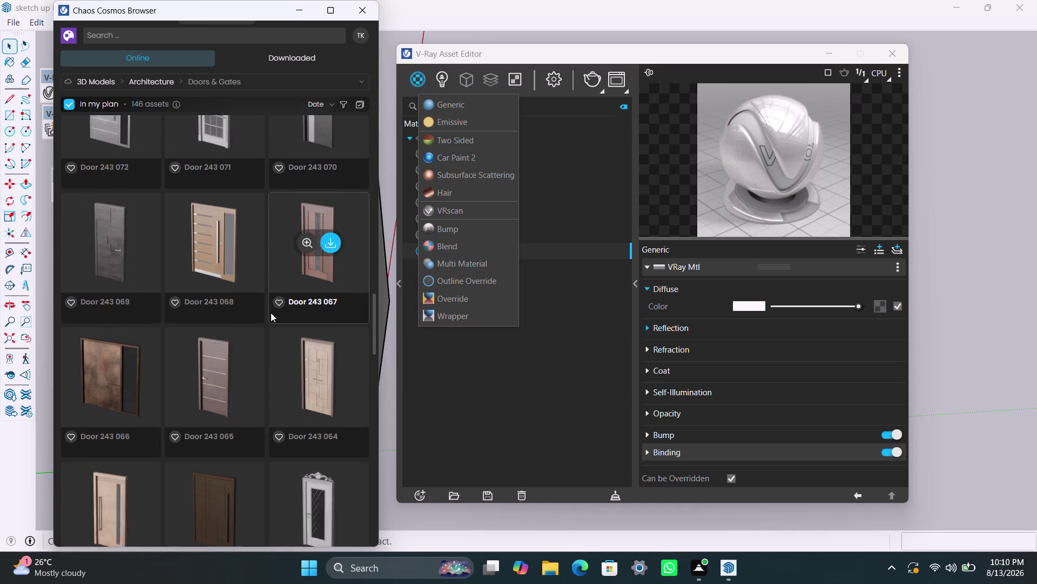
scroll(down, 3)
scroll(down, 3)
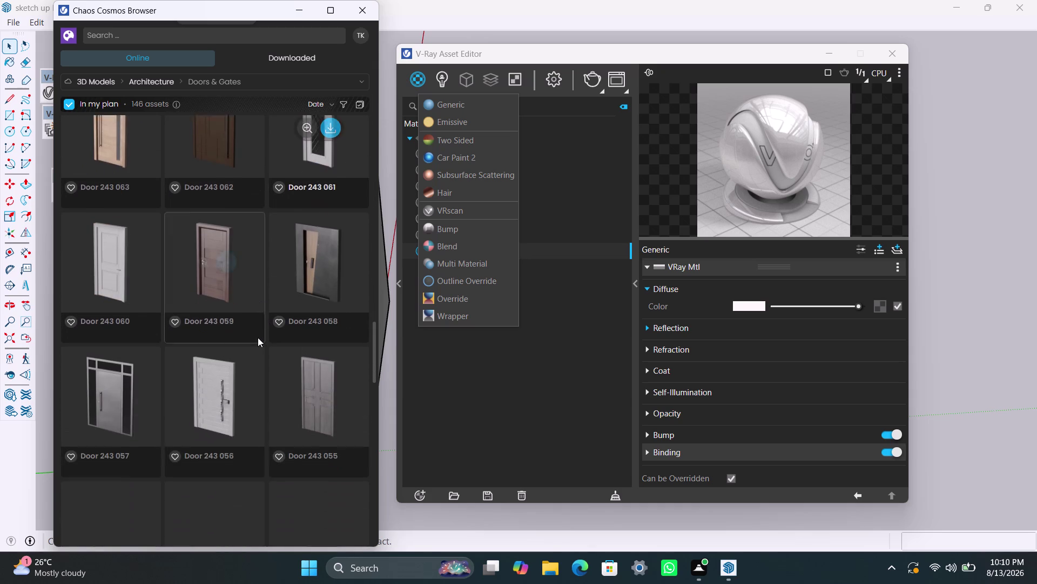
scroll(down, 3)
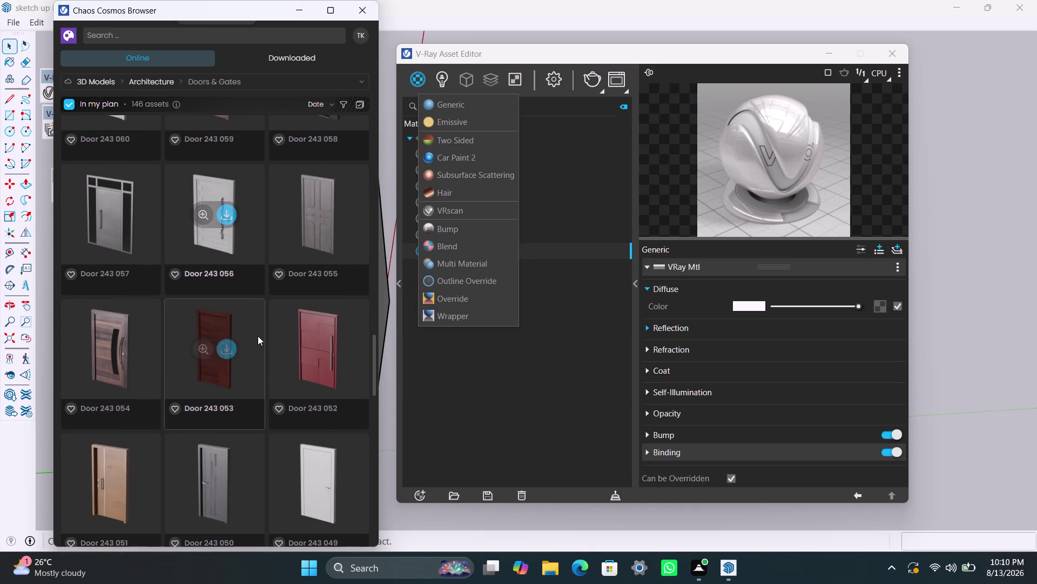
scroll(down, 3)
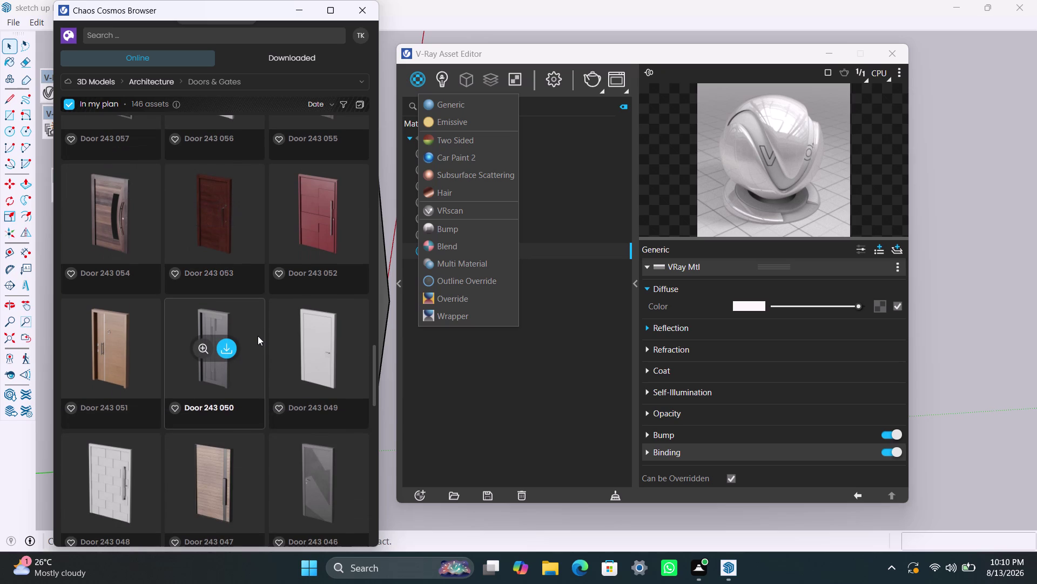
scroll(down, 3)
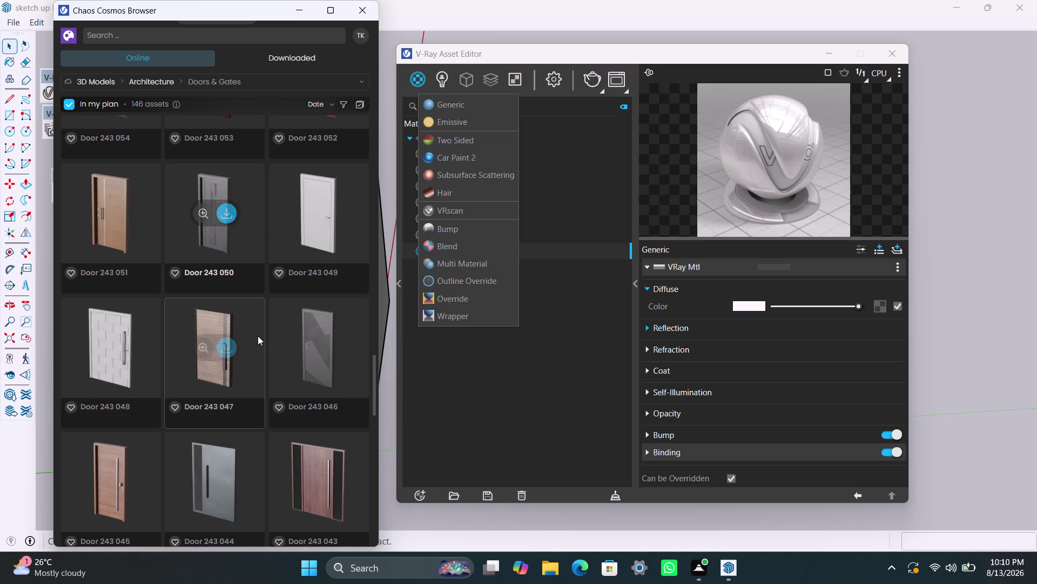
scroll(down, 3)
scroll(down, 3)
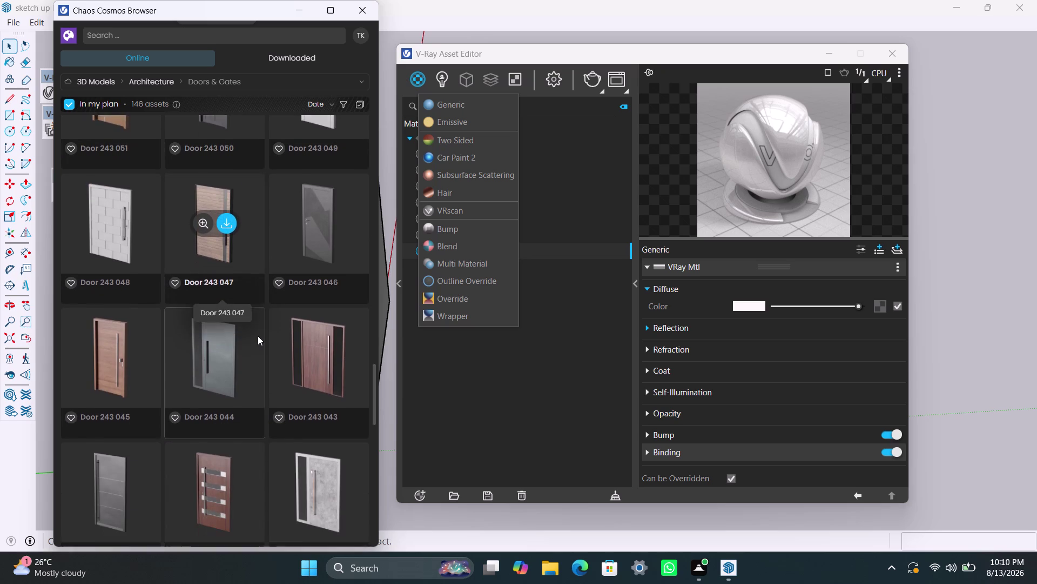
scroll(down, 3)
scroll(down, 3)
scroll(down, 3)
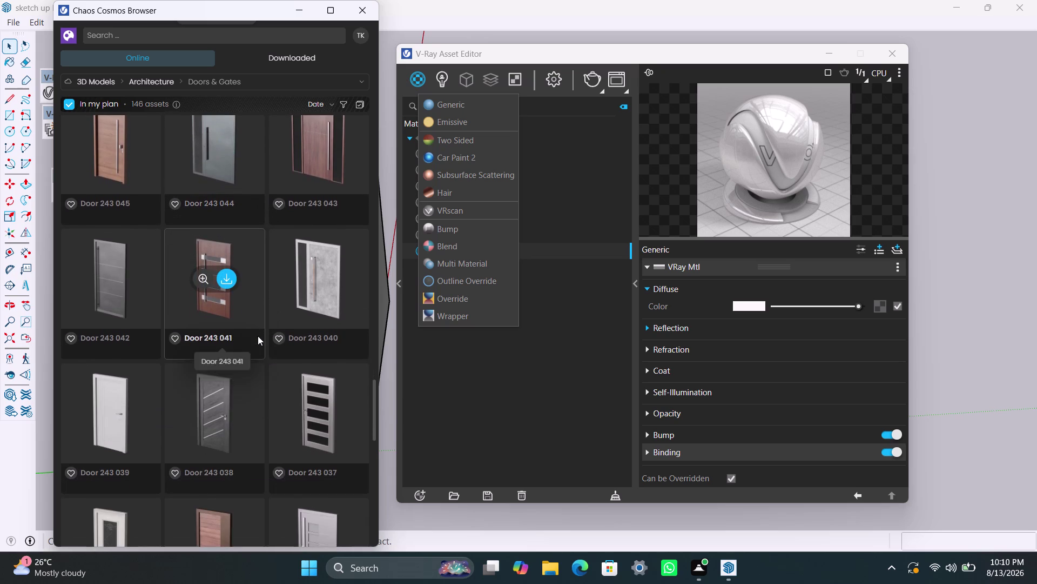
scroll(down, 3)
scroll(down, 3)
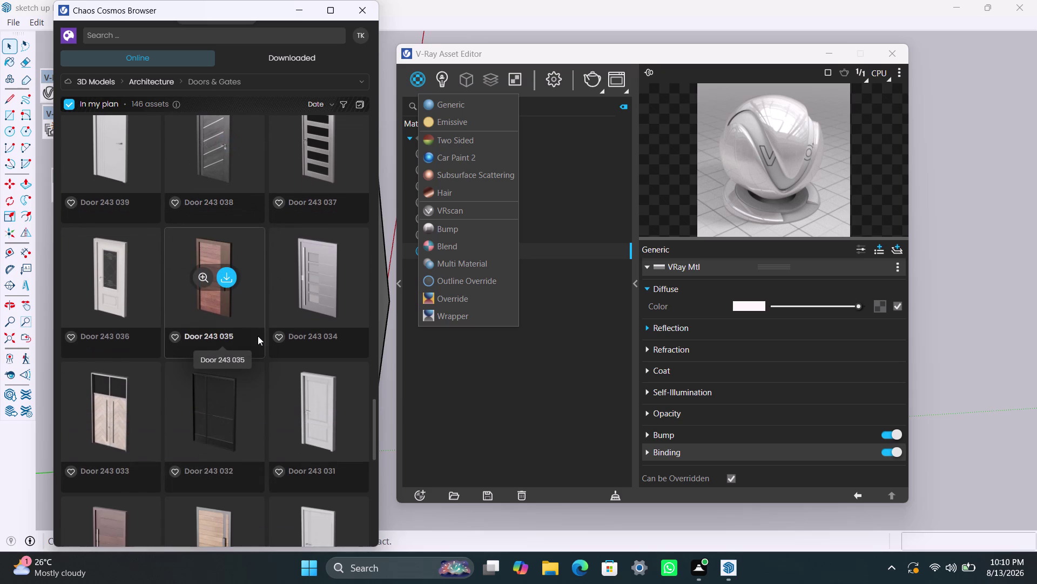
scroll(down, 3)
scroll(down, 3)
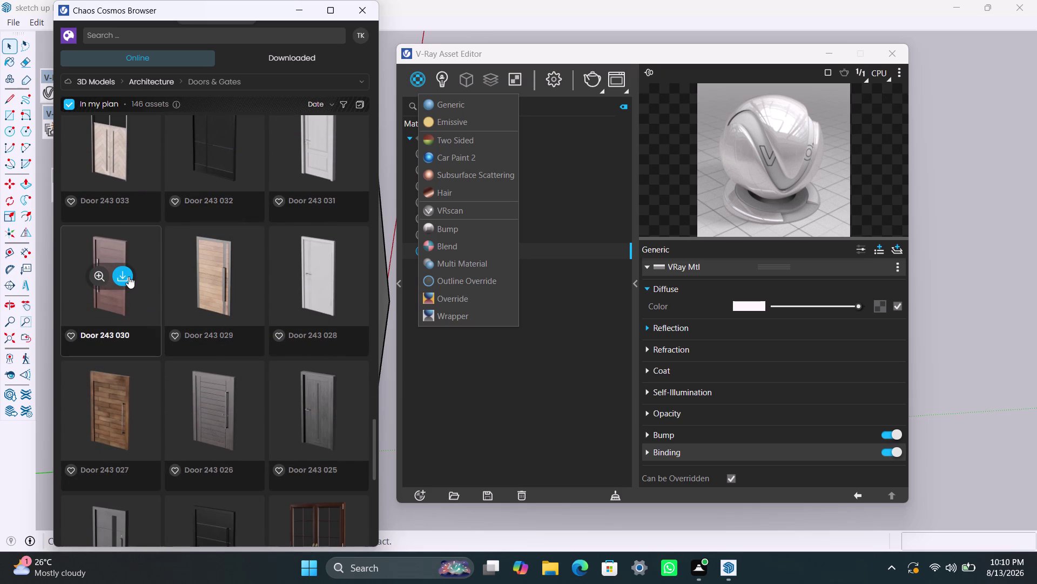
scroll(down, 3)
scroll(down, 3)
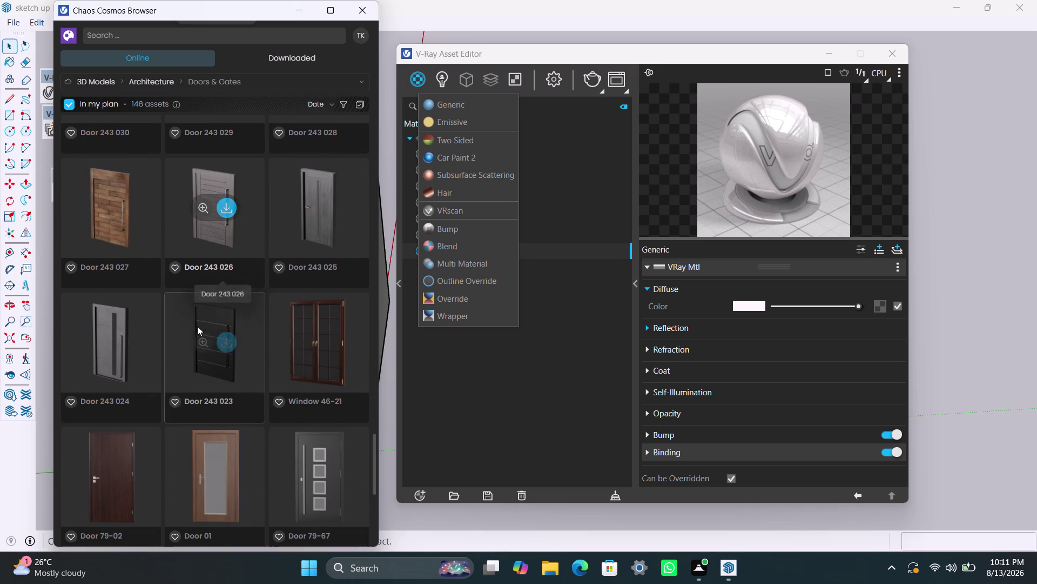
scroll(down, 3)
scroll(down, 3)
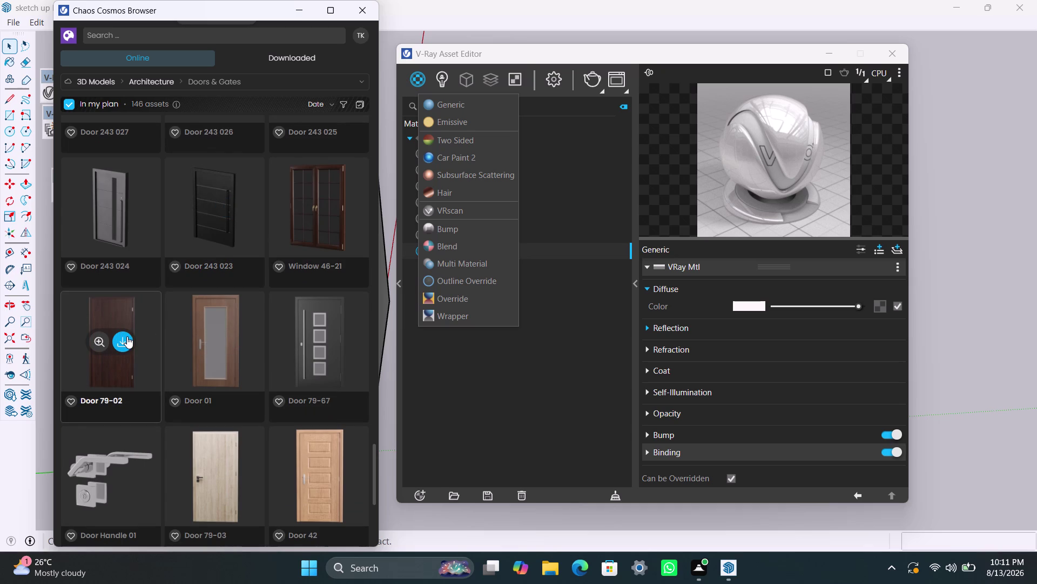
click(126, 339)
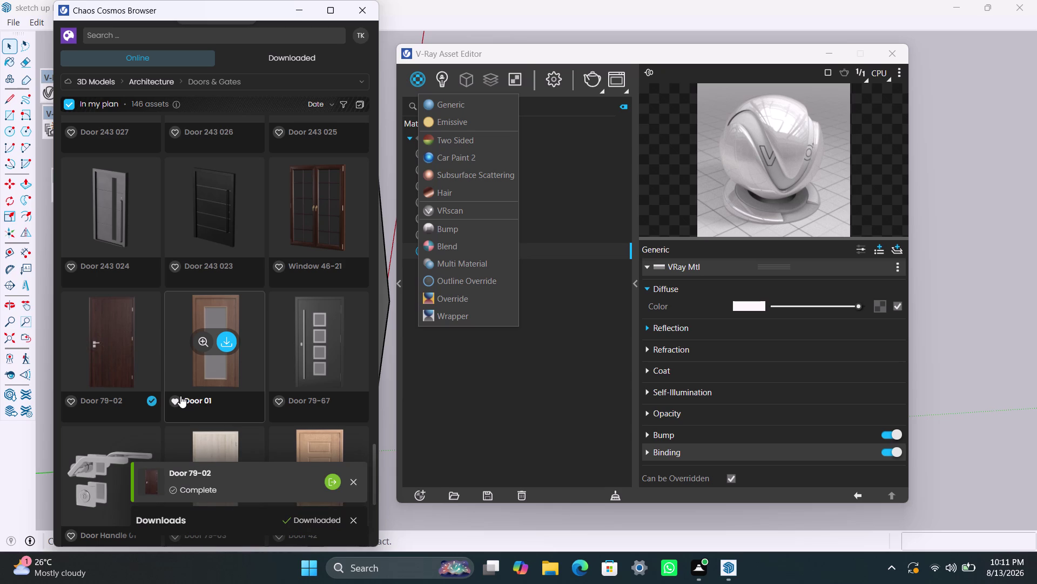
Confirm the Door 79-02 download and view the Downloaded assets list.
click(335, 480)
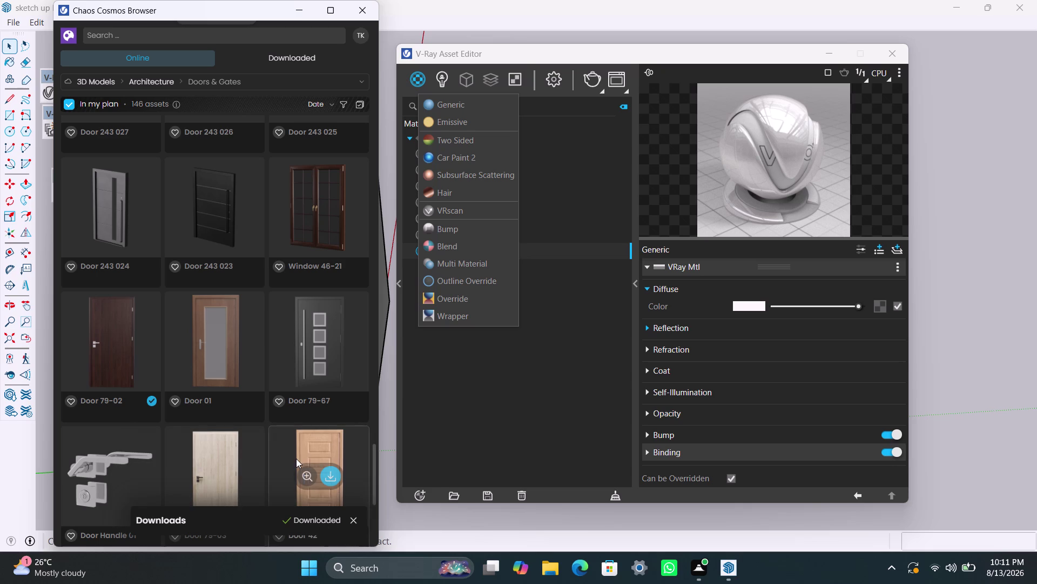
click(288, 59)
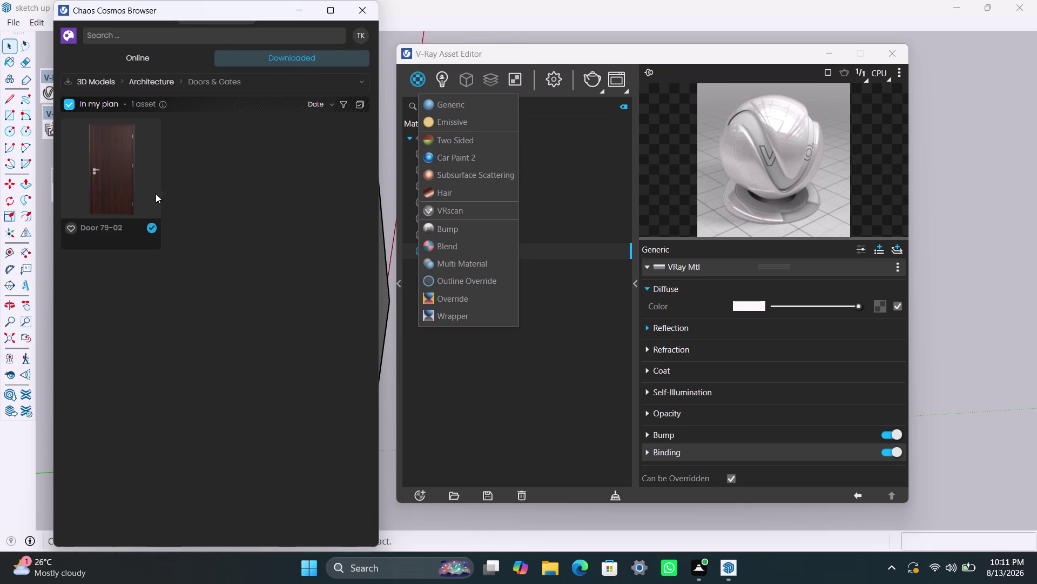
Repeatedly try importing Door 79-02 from the Downloaded list.
click(128, 174)
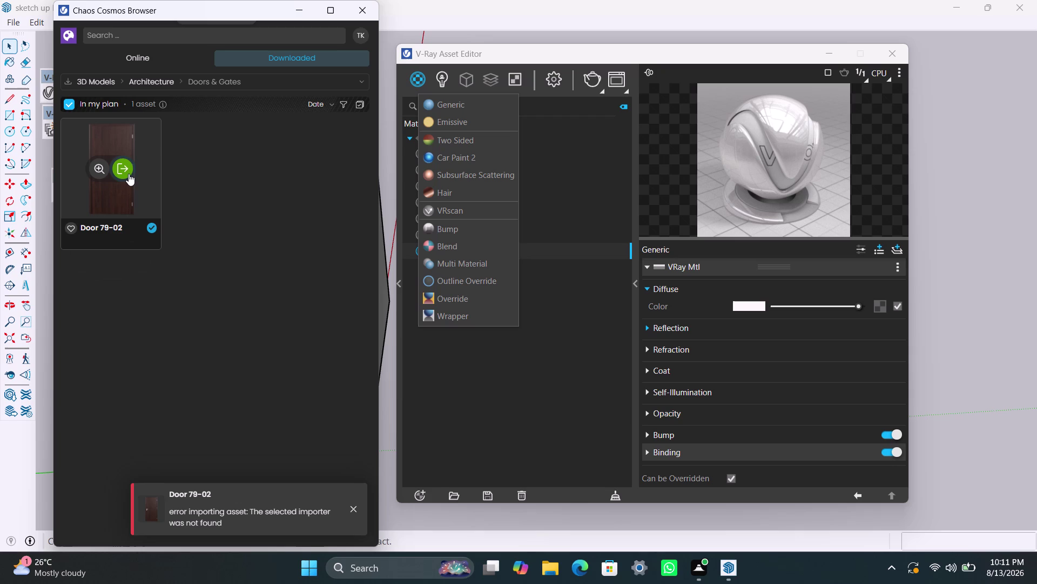
triple_click(129, 173)
triple_click(126, 172)
triple_click(127, 172)
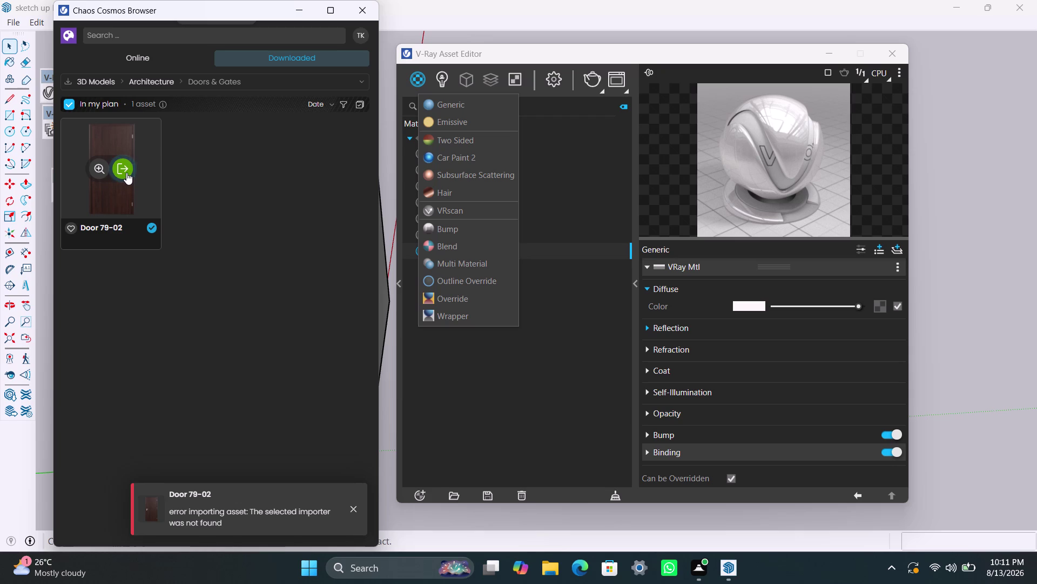
triple_click(127, 173)
click(123, 167)
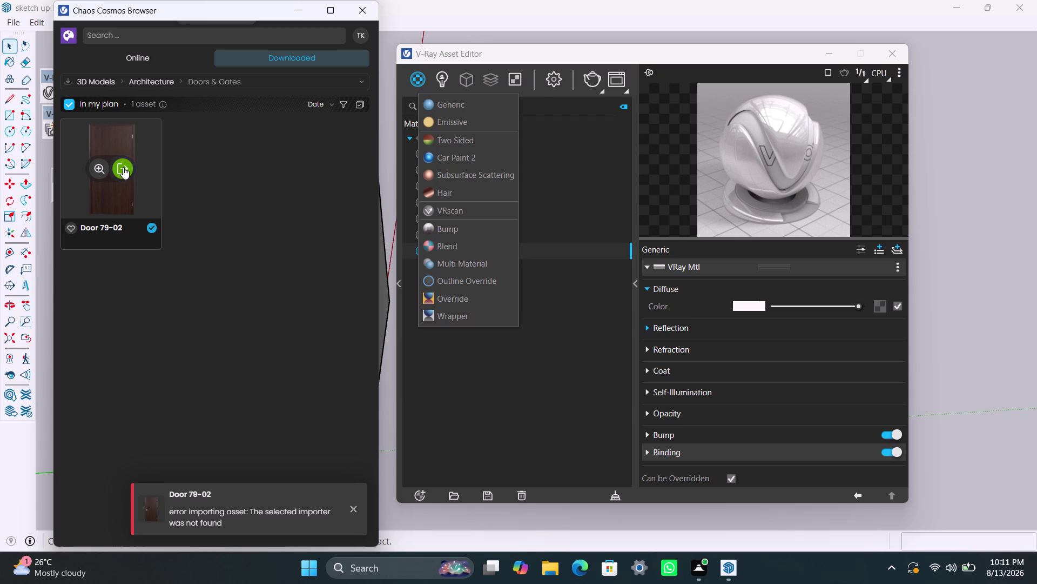
click(122, 163)
click(122, 163)
triple_click(118, 157)
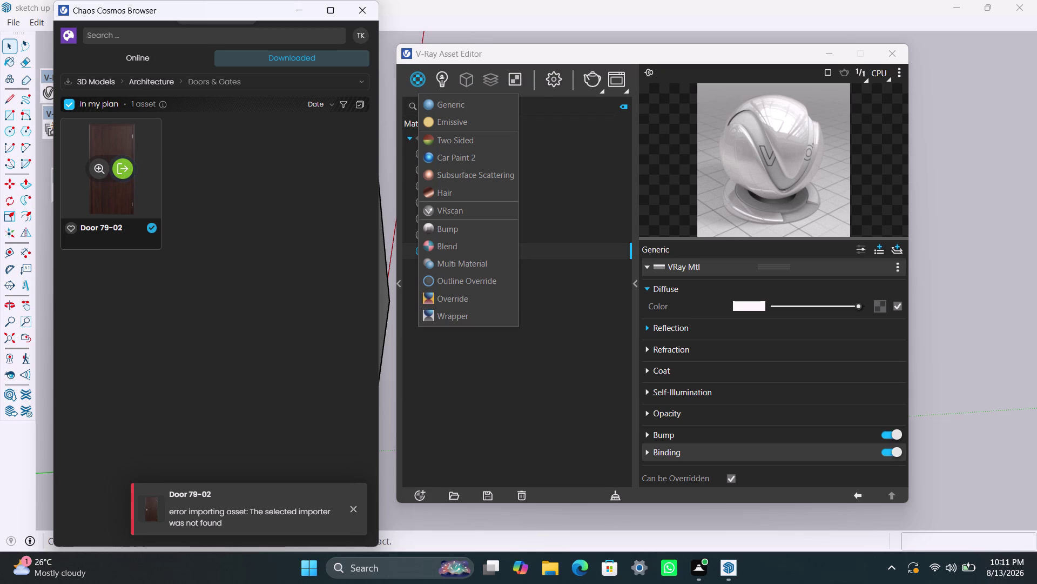
click(118, 156)
drag(119, 156, 126, 179)
triple_click(125, 177)
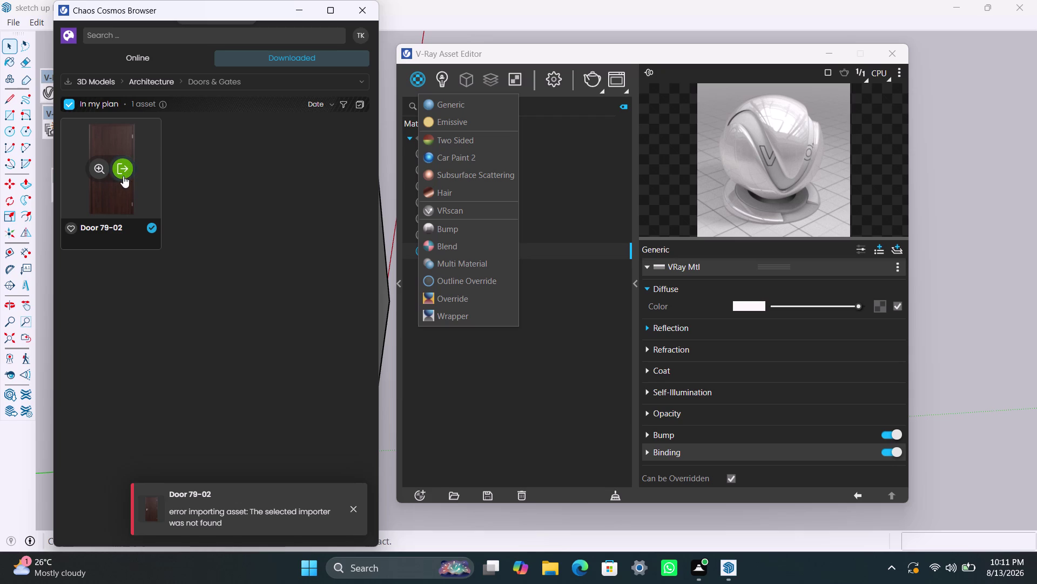
click(102, 167)
triple_click(121, 167)
Open Door 79-02's details page and retry the import there.
triple_click(121, 167)
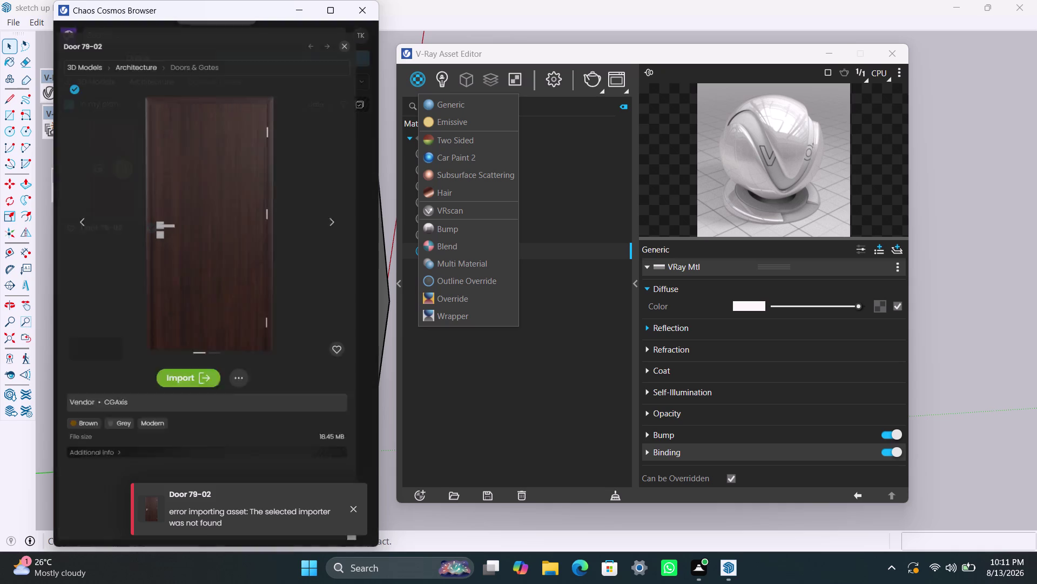
click(121, 167)
click(207, 398)
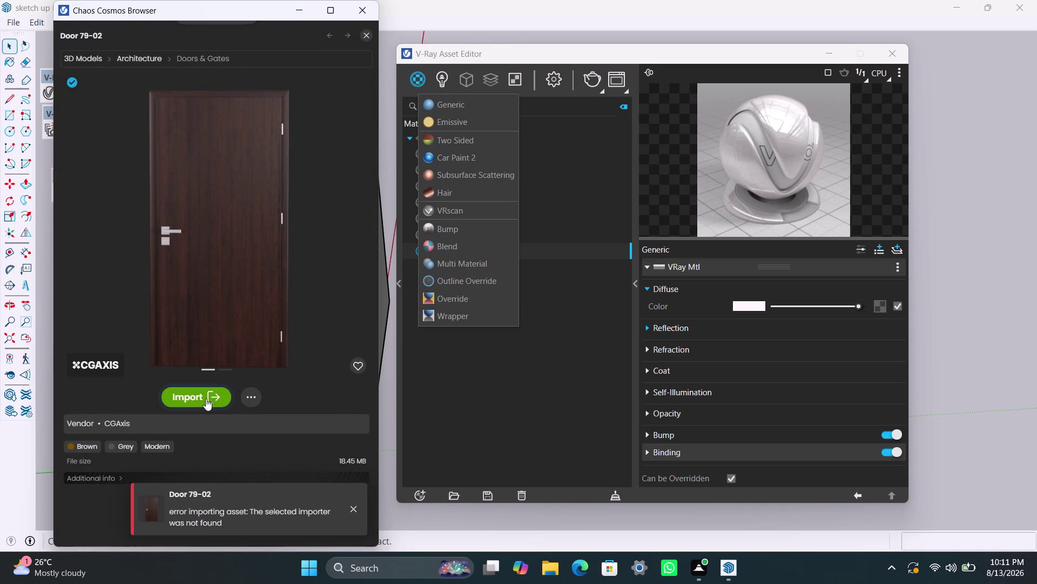
triple_click(206, 398)
double_click(205, 398)
Filter downloads by Modern, retry importing Door 79-02, then close Cosmos Browser.
scroll(down, 3)
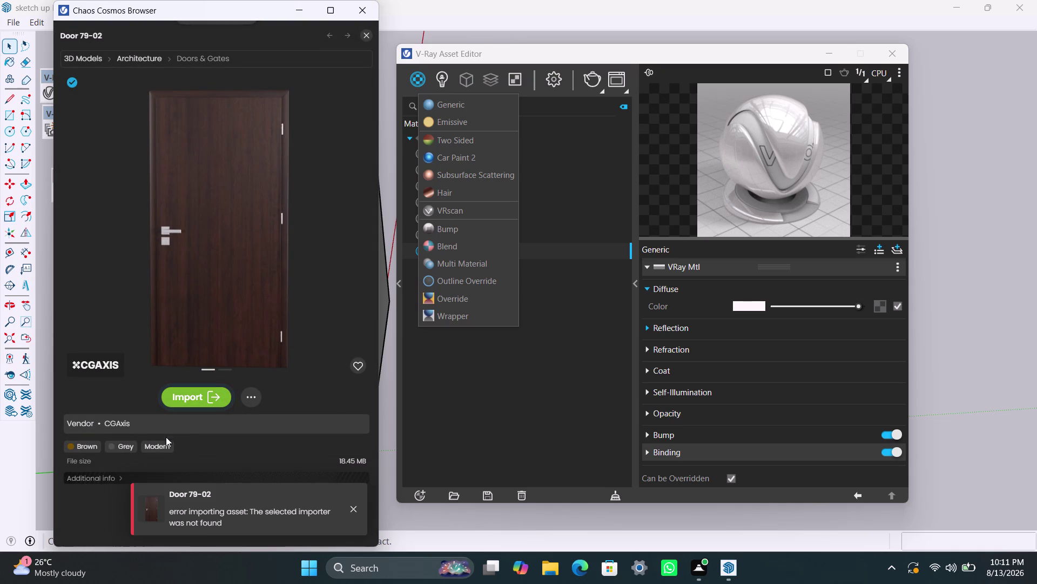
click(164, 446)
click(139, 443)
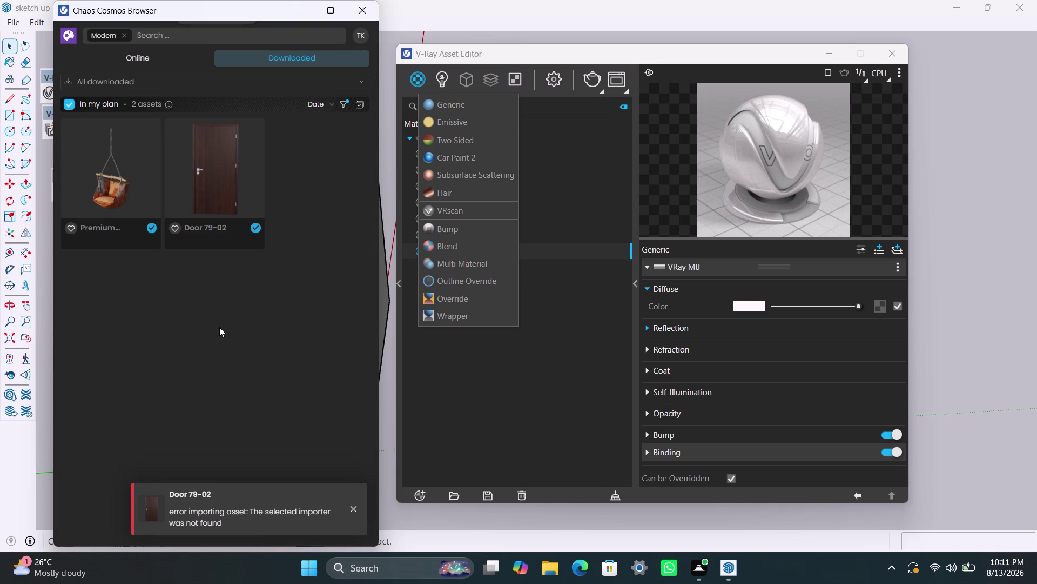
click(221, 171)
triple_click(221, 173)
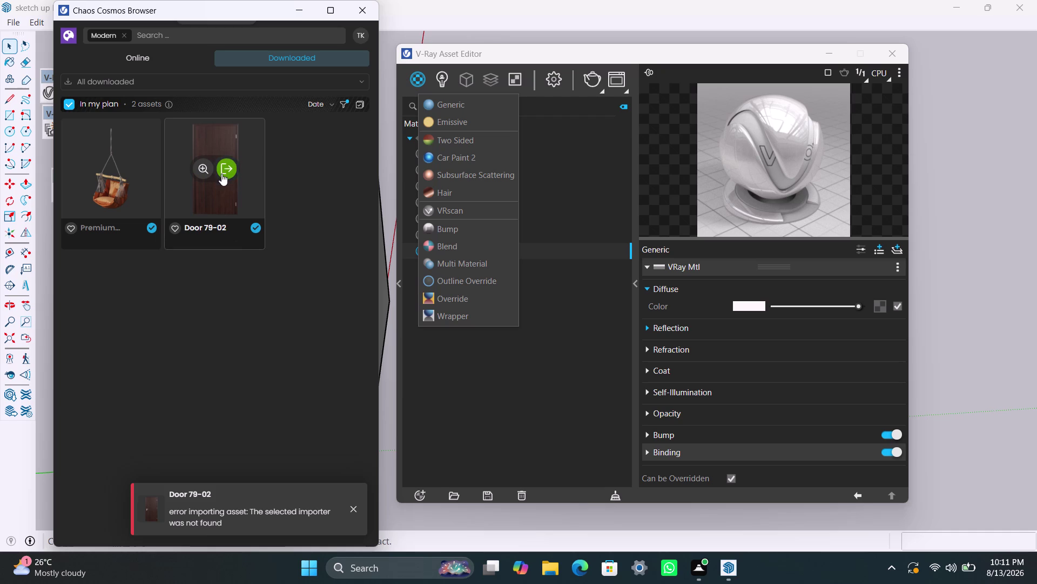
triple_click(221, 174)
double_click(221, 173)
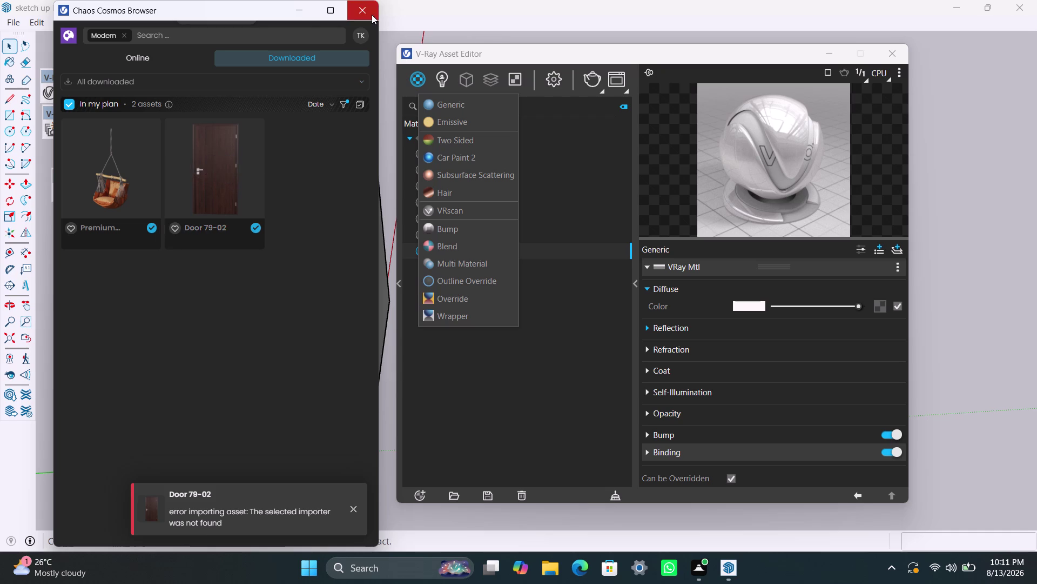
click(372, 15)
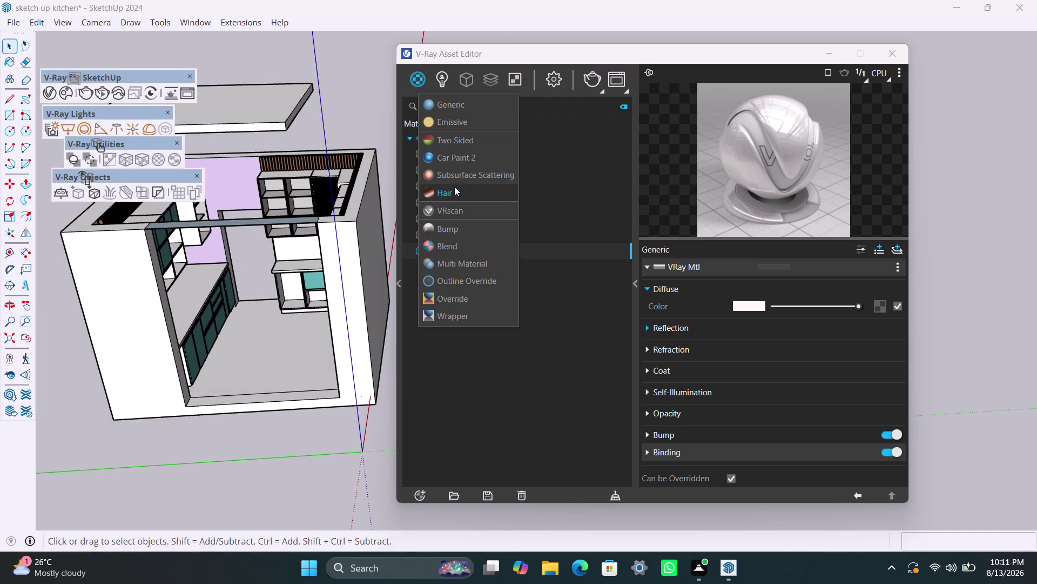
Zoom into the kitchen, then view the Asset Editor's textures list and render settings.
click(364, 70)
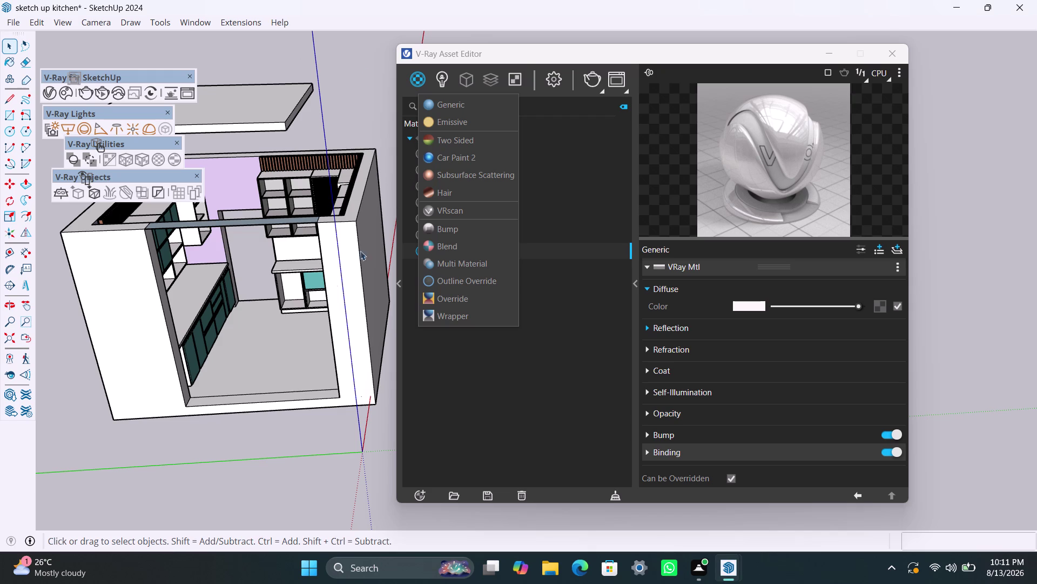
scroll(up, 3)
scroll(up, 3)
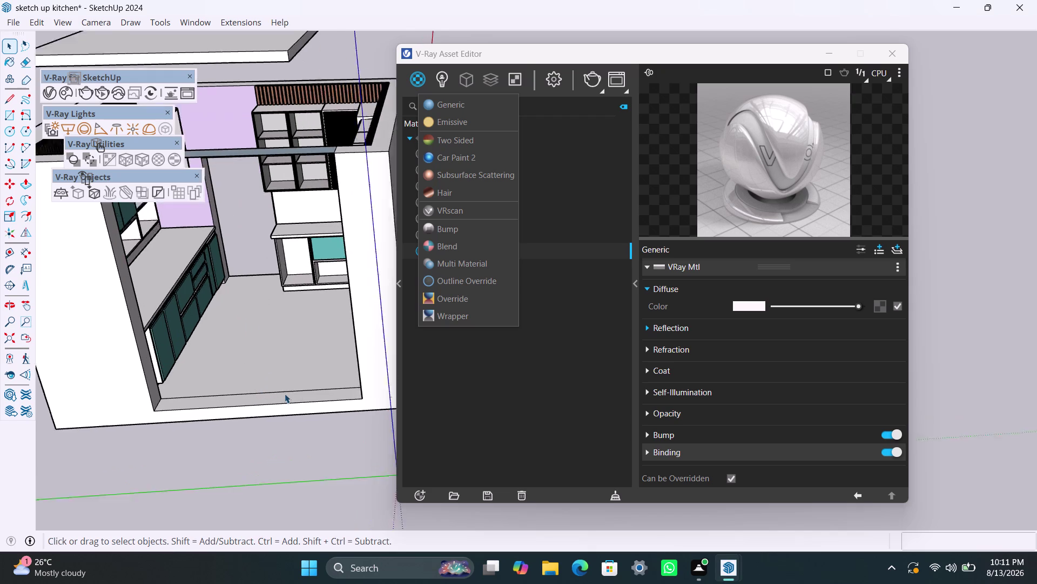
scroll(down, 3)
scroll(down, 3)
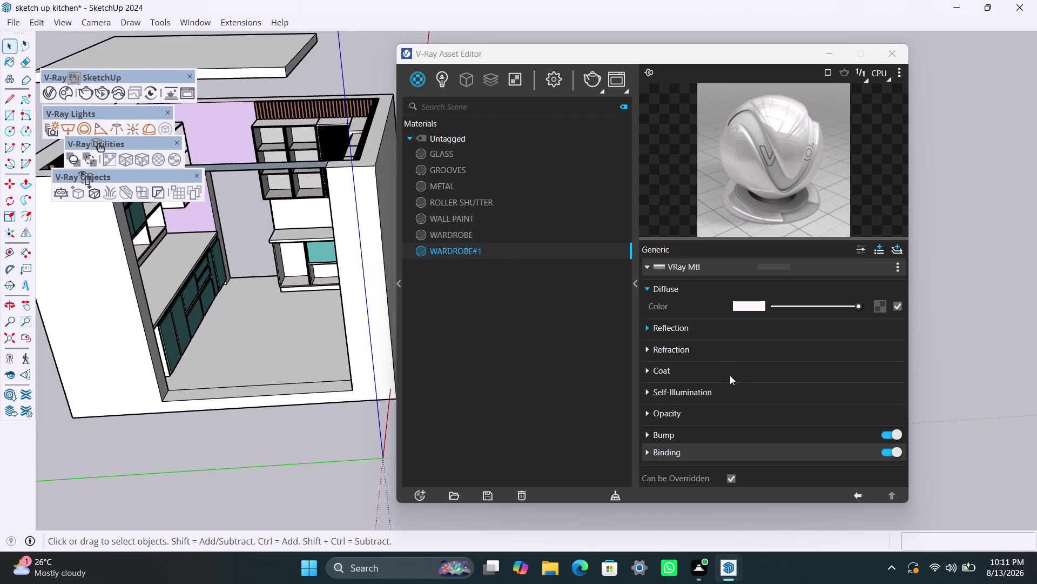
scroll(up, 3)
scroll(up, 3)
click(513, 82)
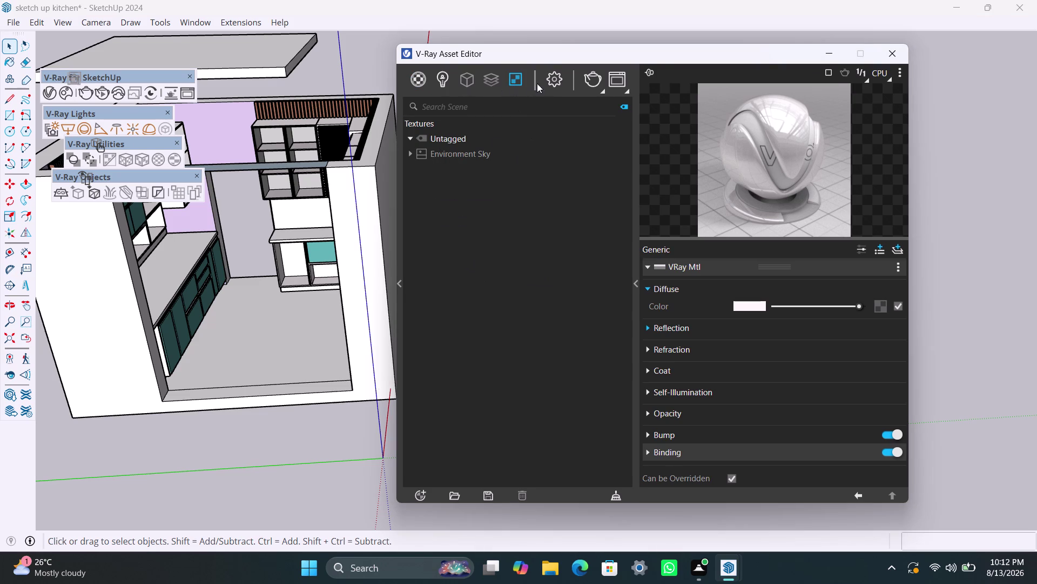
click(551, 82)
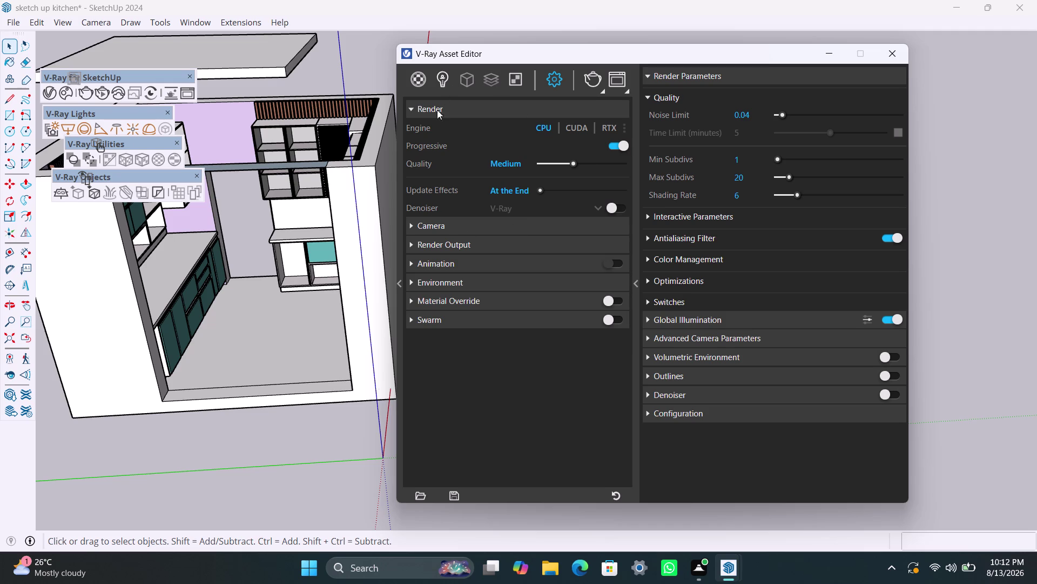
Start the overhead kitchen render and orbit and zoom the view while it builds.
click(594, 80)
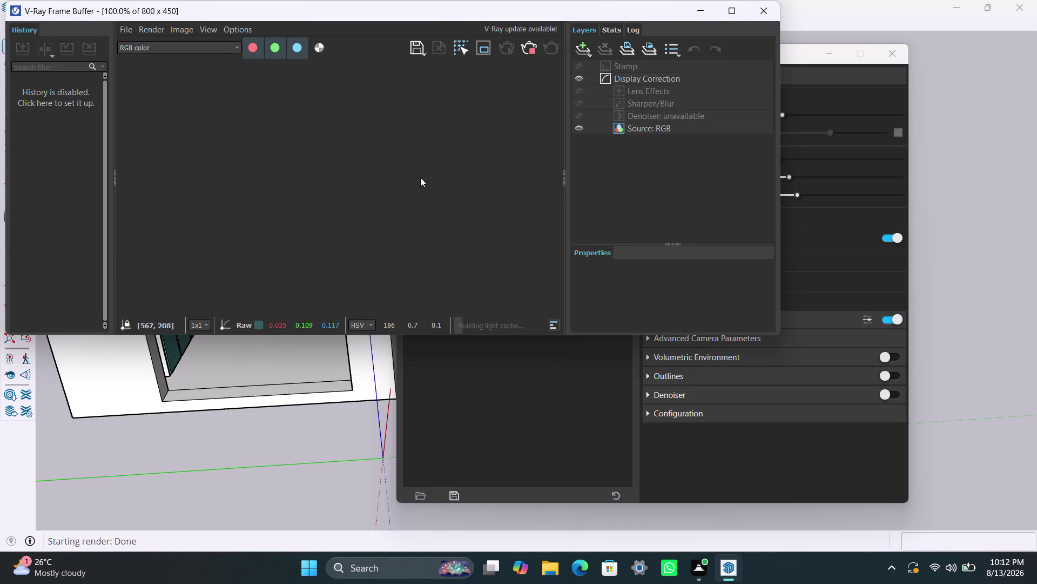
scroll(up, 3)
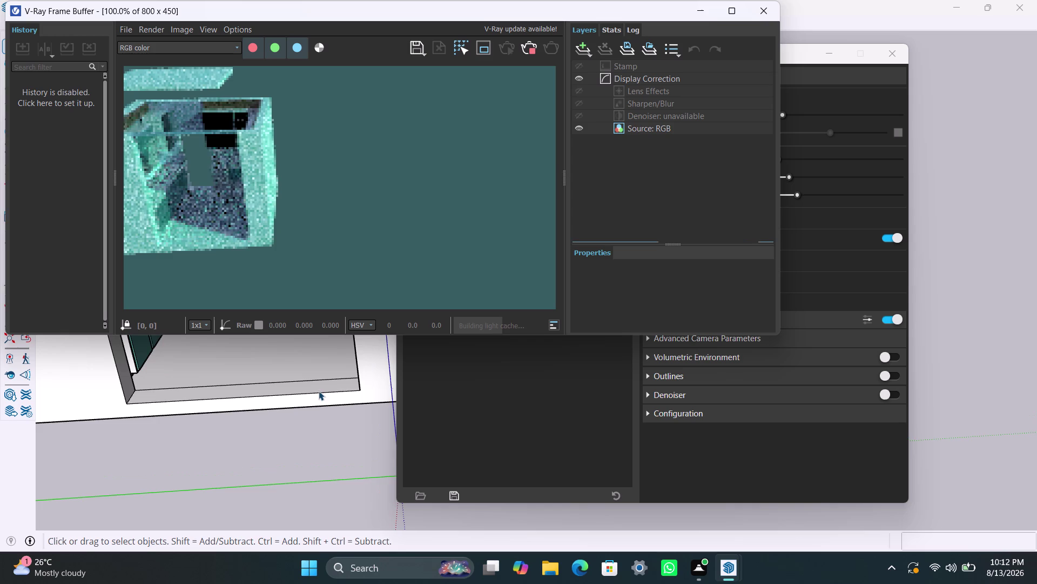
scroll(down, 3)
middle_drag(317, 391, 351, 424)
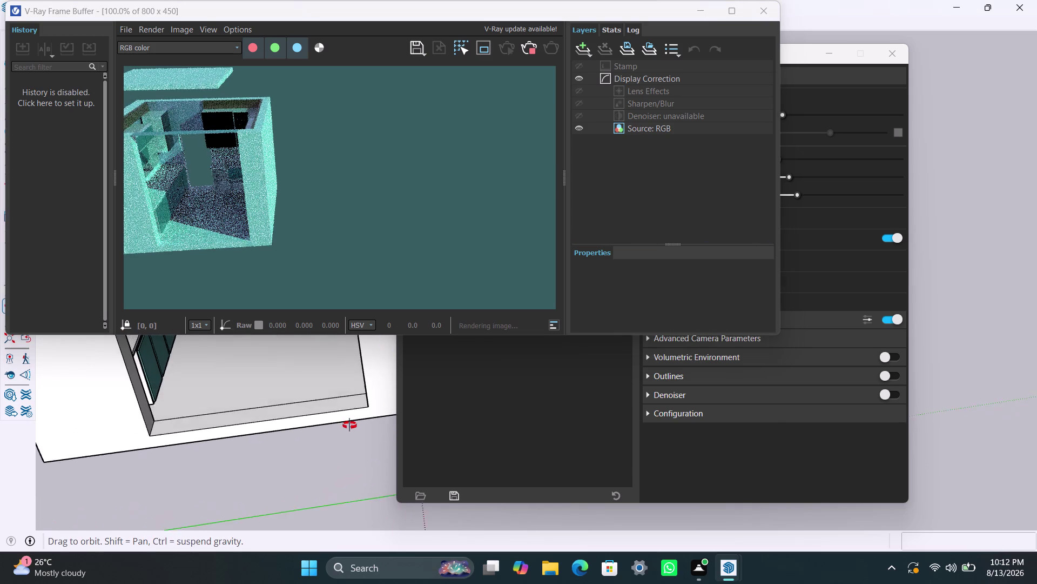
middle_drag(351, 424, 249, 438)
scroll(up, 3)
middle_drag(297, 384, 474, 484)
scroll(up, 3)
middle_drag(300, 471, 305, 475)
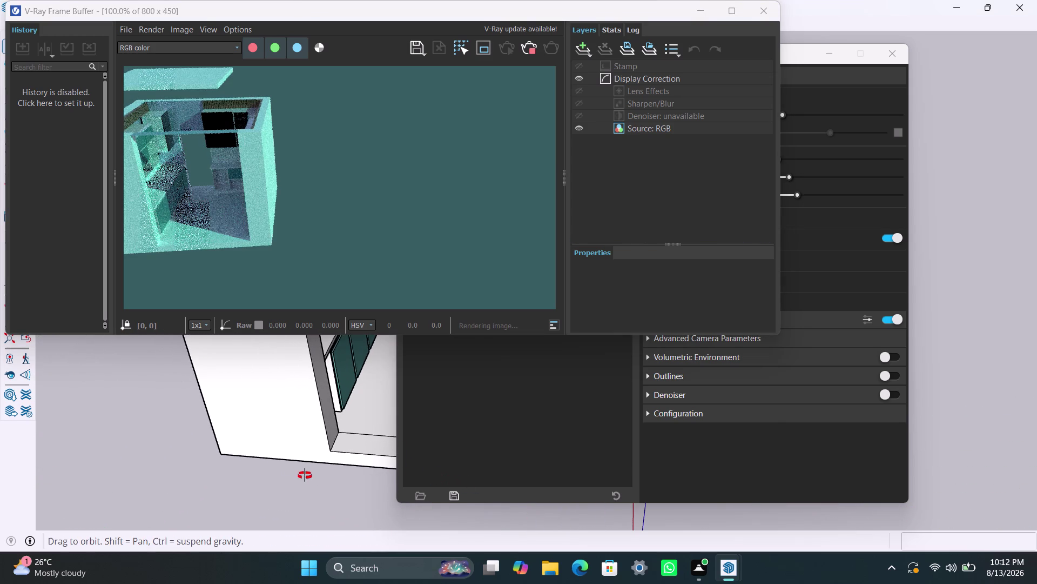
middle_drag(305, 475, 326, 503)
scroll(up, 3)
scroll(down, 3)
middle_drag(226, 173, 249, 174)
Zoom and pan around the rendered kitchen image in the Frame Buffer.
scroll(down, 3)
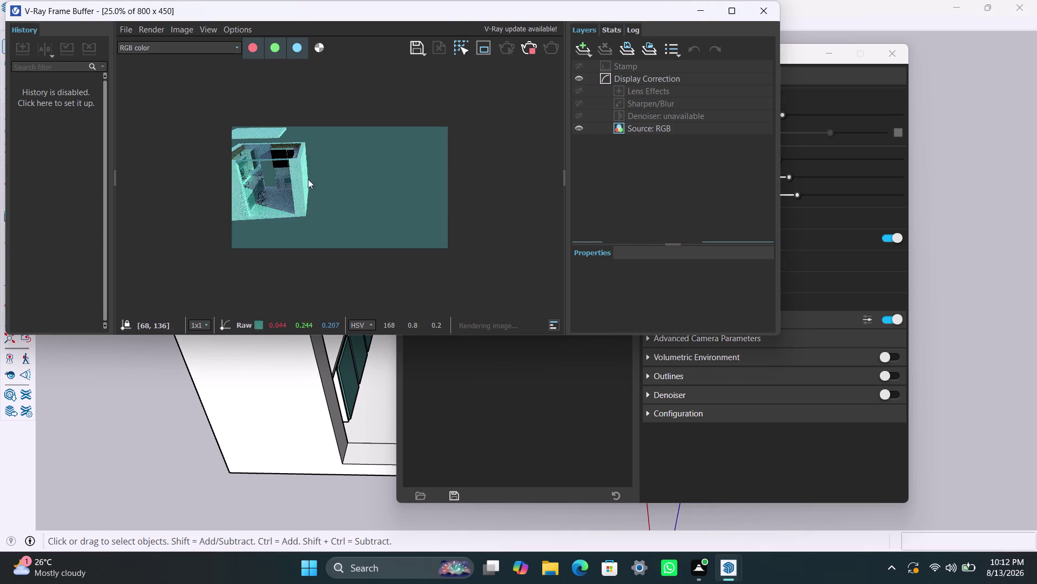
scroll(up, 3)
scroll(up, 3)
scroll(up, 3)
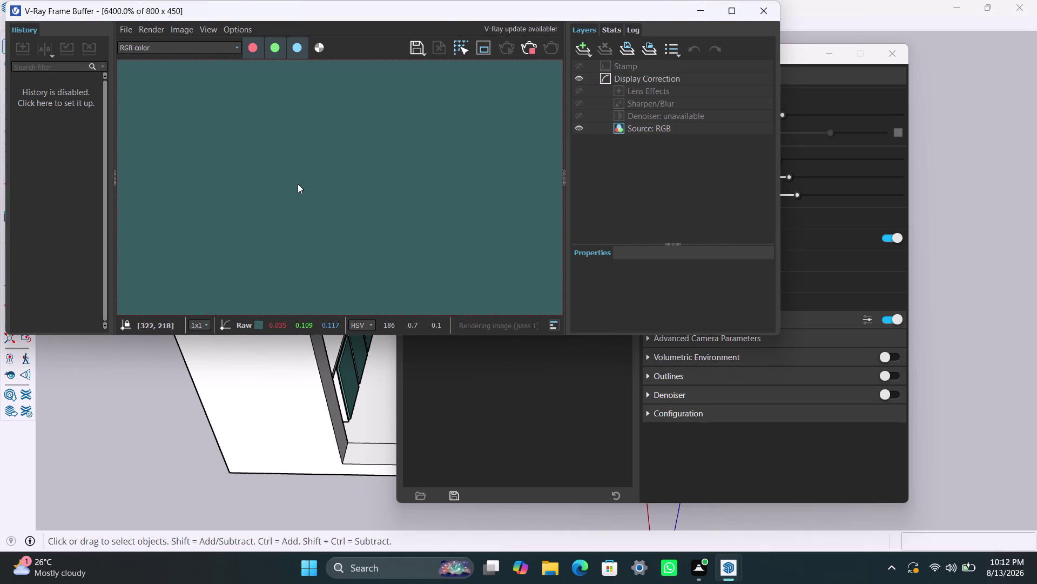
scroll(down, 3)
scroll(down, 3)
scroll(down, 3)
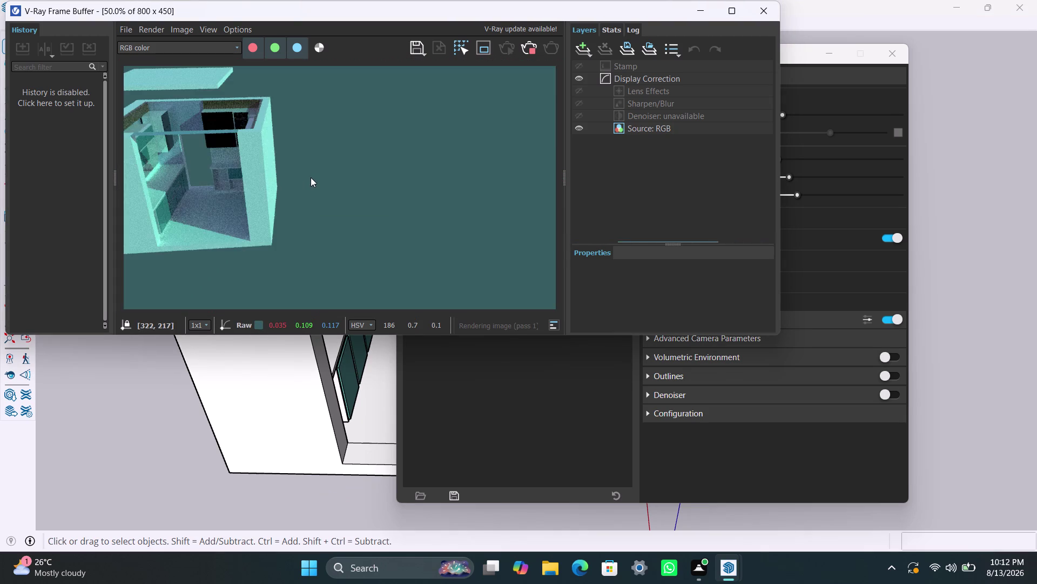
middle_drag(311, 177, 378, 186)
scroll(up, 3)
scroll(down, 3)
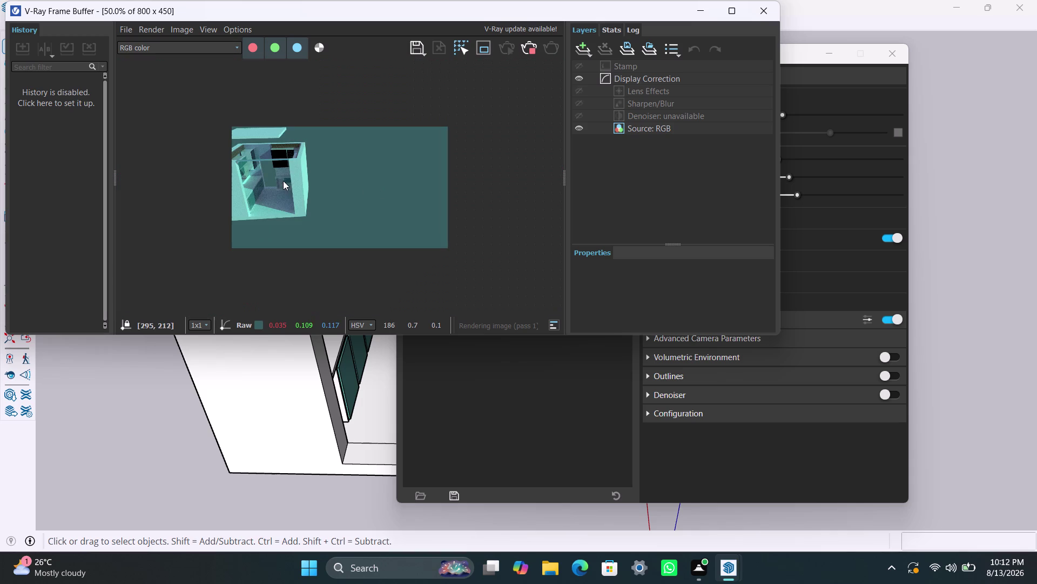
middle_drag(280, 183, 307, 189)
scroll(up, 3)
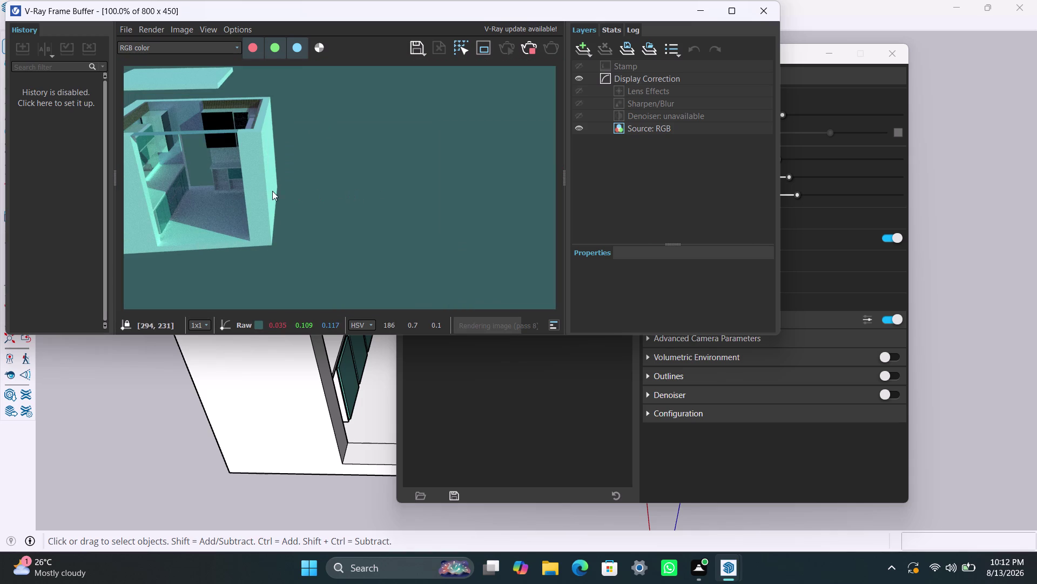
Stop the render and close the V-Ray Frame Buffer.
click(532, 50)
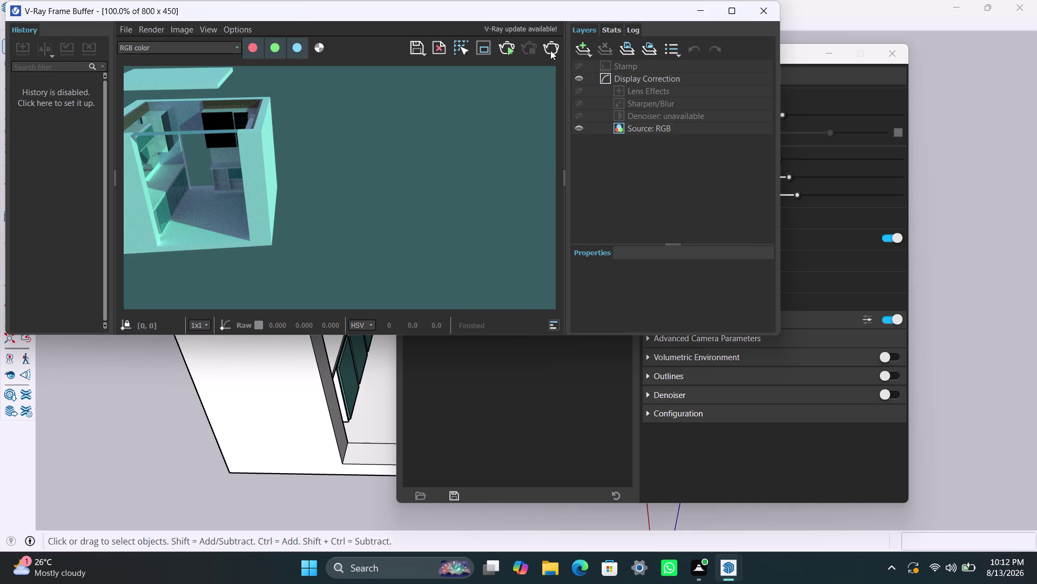
click(763, 13)
scroll(down, 3)
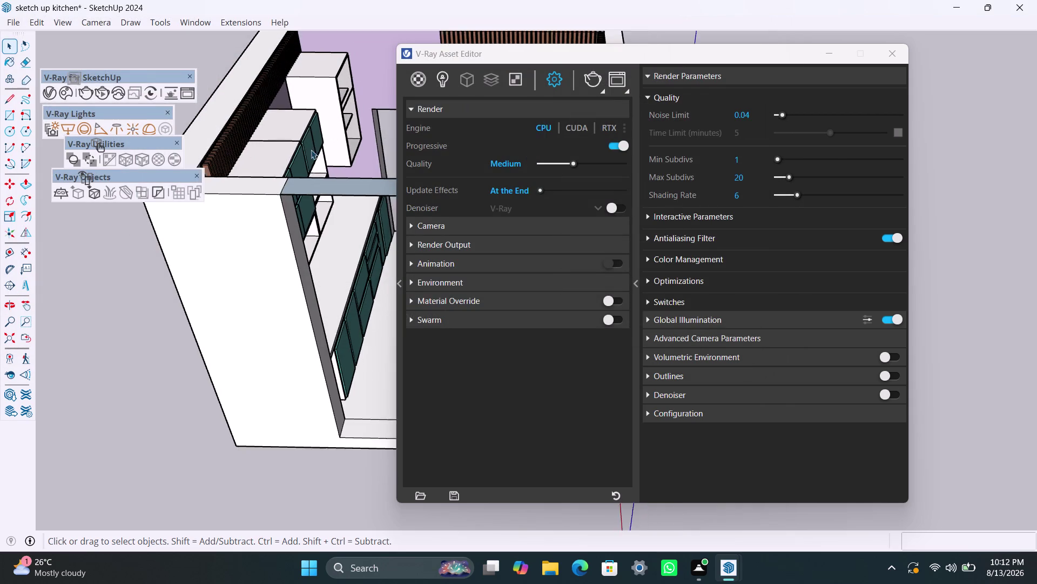
Move the roof slab group down onto the top of the kitchen walls.
scroll(down, 3)
click(327, 54)
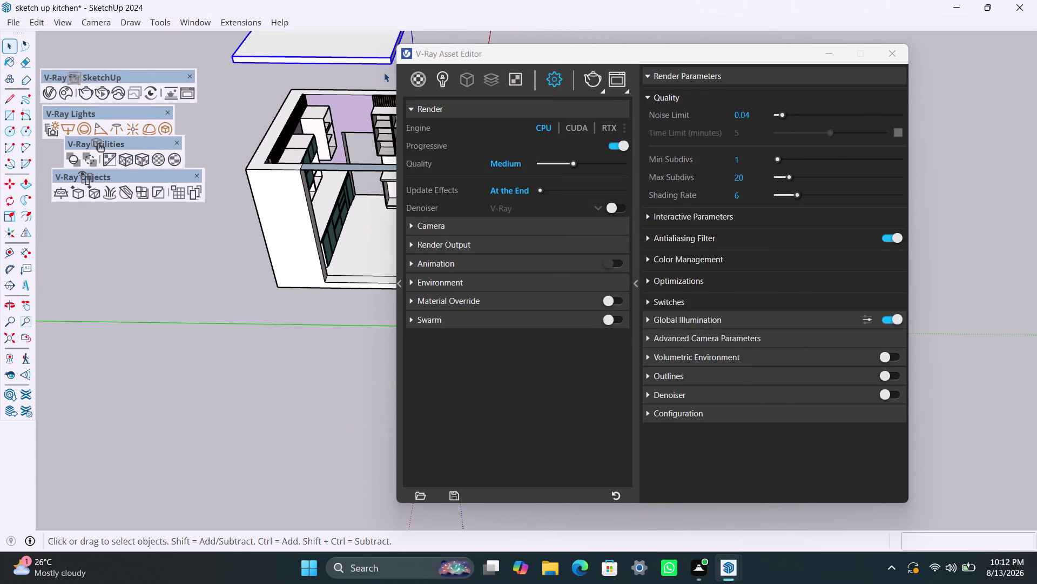
key(m)
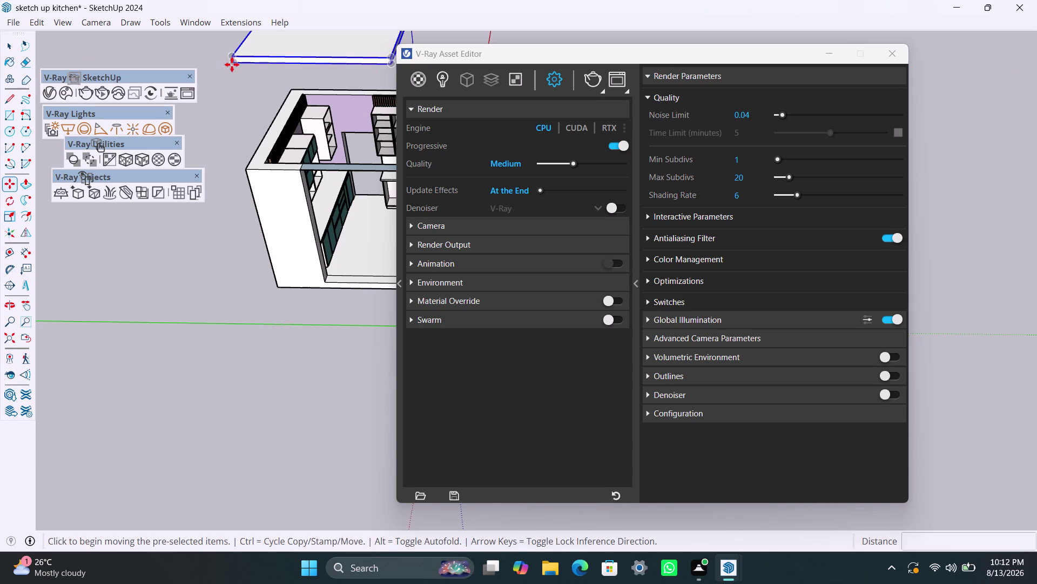
click(233, 63)
click(247, 166)
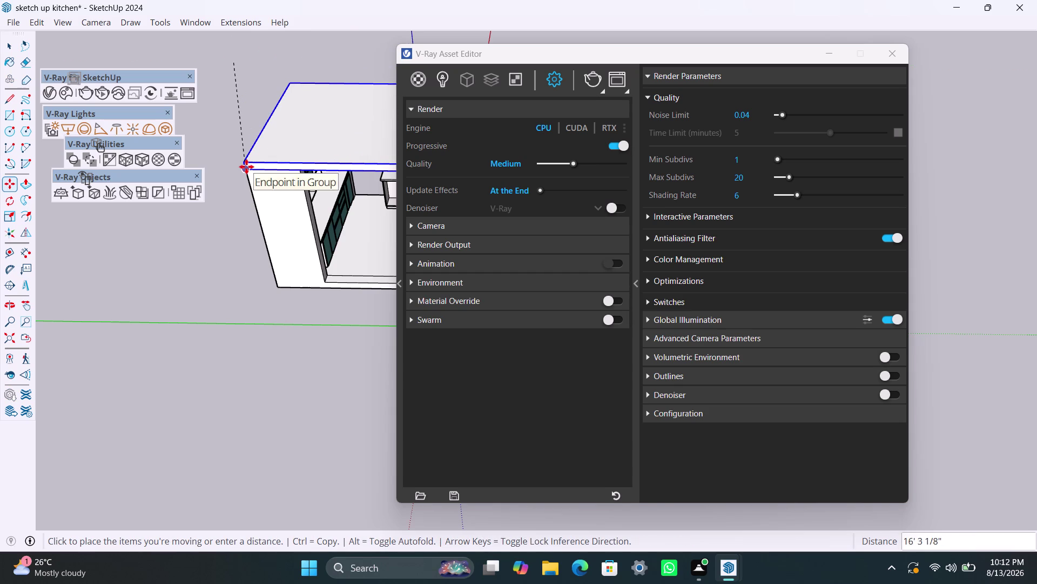
Orbit to a front view looking into the kitchen opening and render it.
scroll(down, 3)
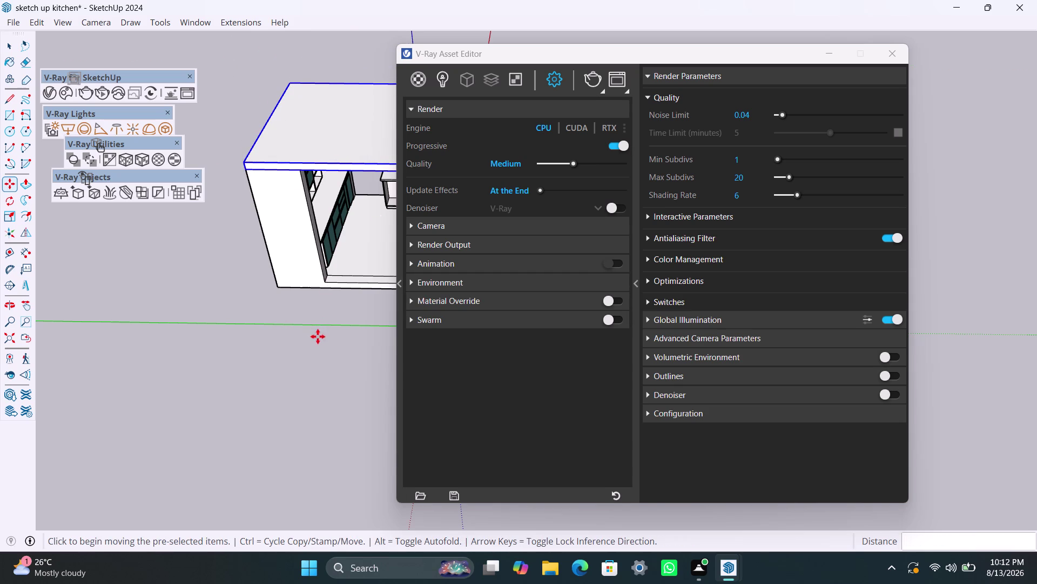
middle_drag(319, 359, 184, 403)
scroll(up, 3)
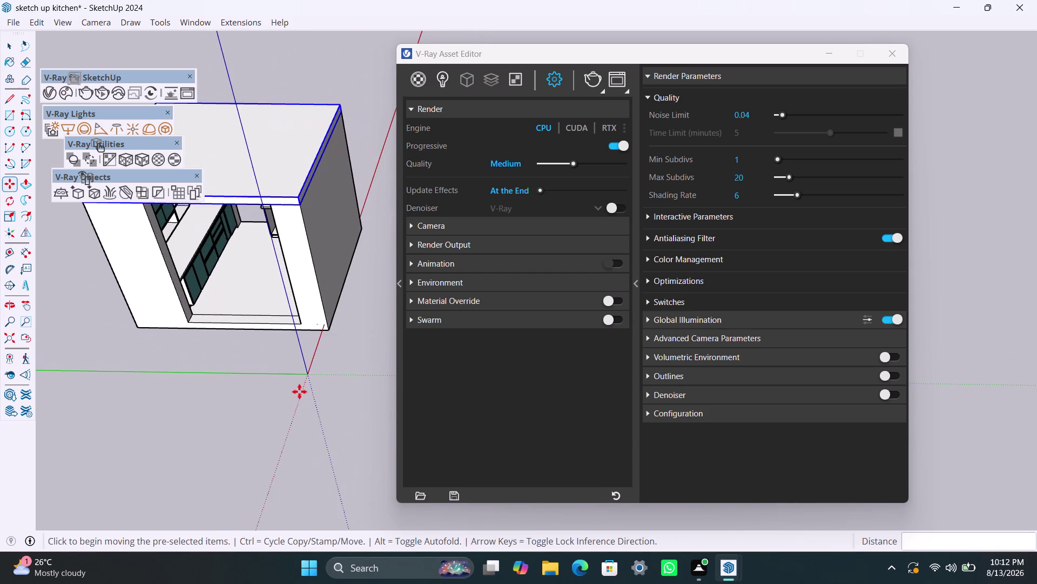
middle_drag(301, 396, 573, 251)
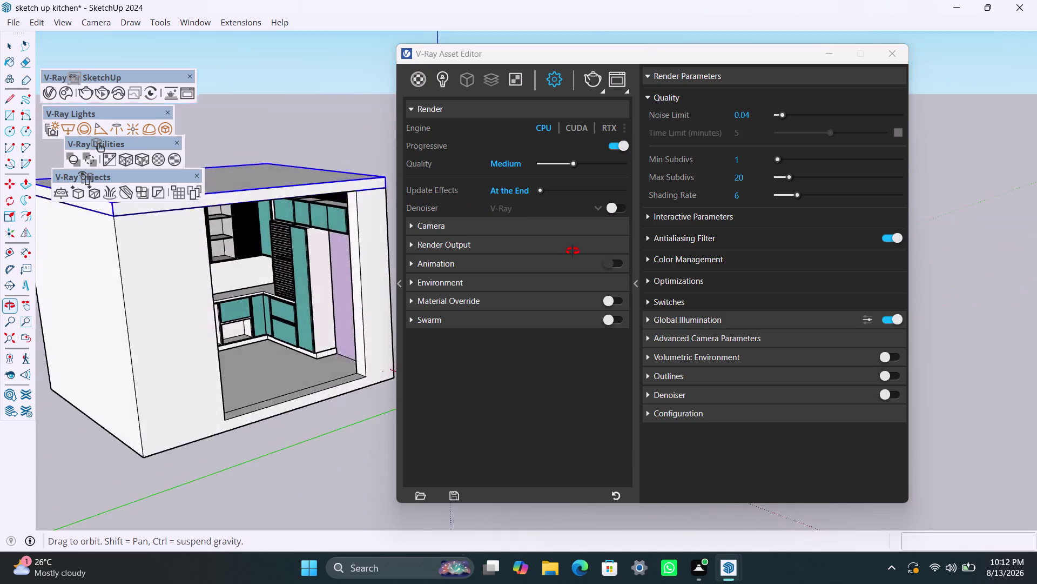
middle_drag(573, 251, 306, 216)
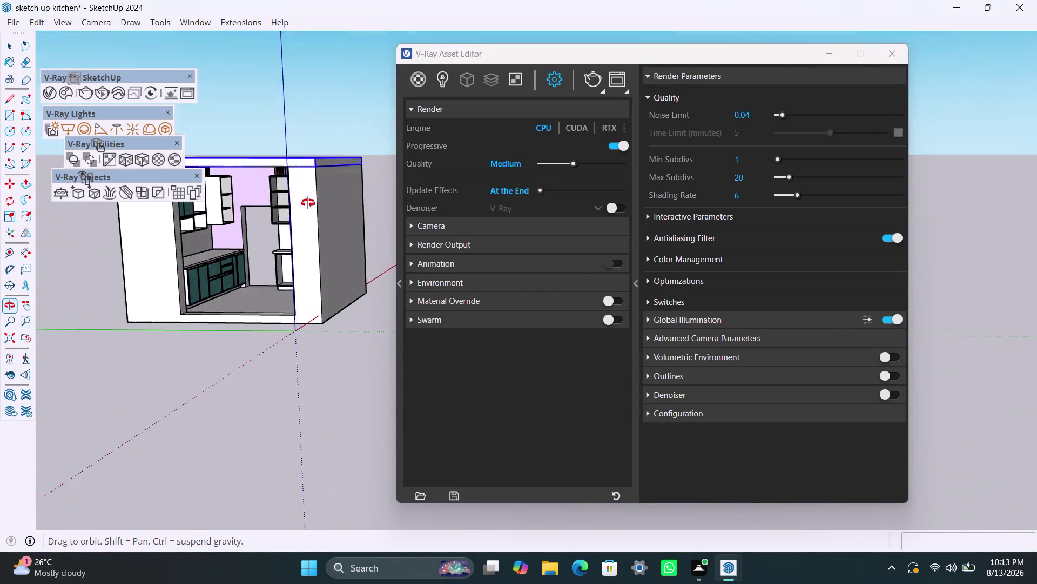
middle_drag(305, 216, 355, 237)
scroll(down, 3)
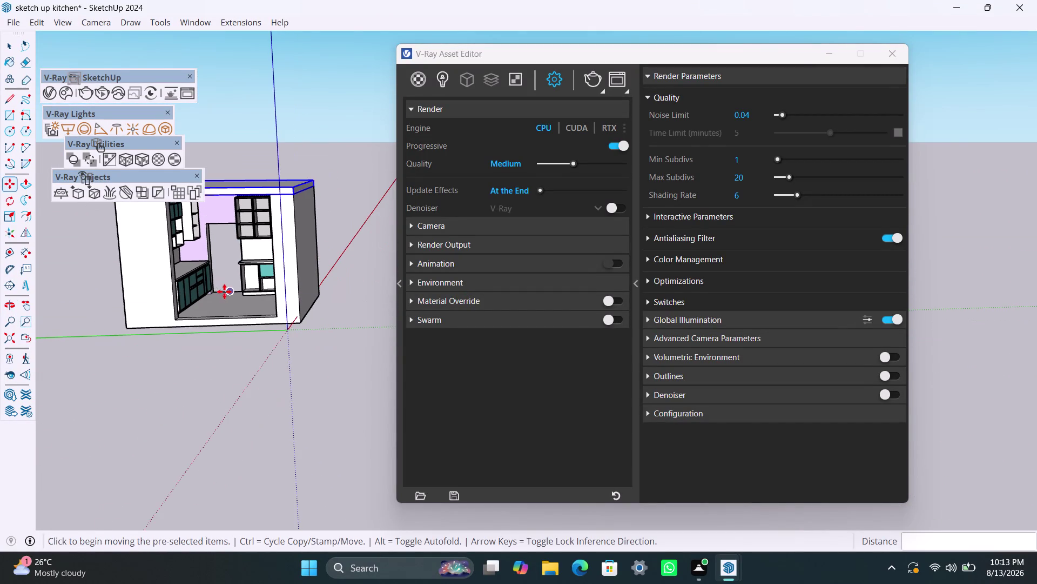
middle_drag(226, 289, 371, 315)
scroll(up, 3)
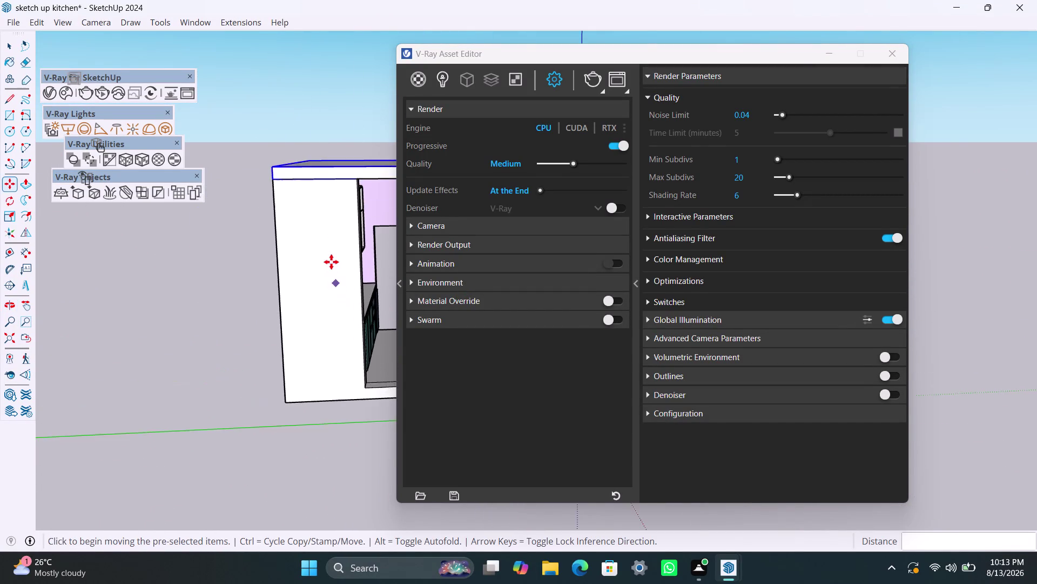
scroll(up, 3)
middle_drag(316, 268, 245, 283)
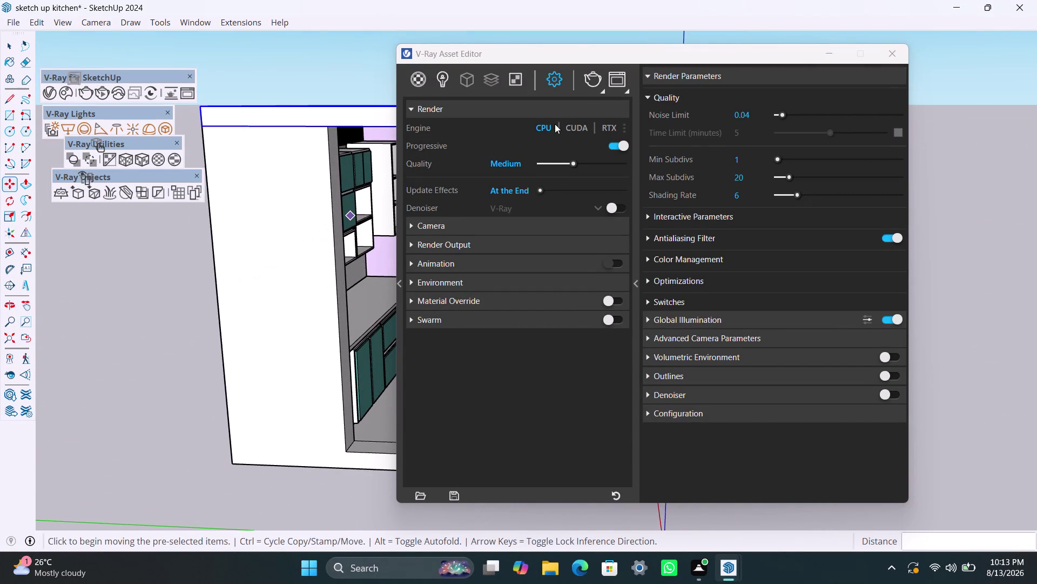
click(596, 81)
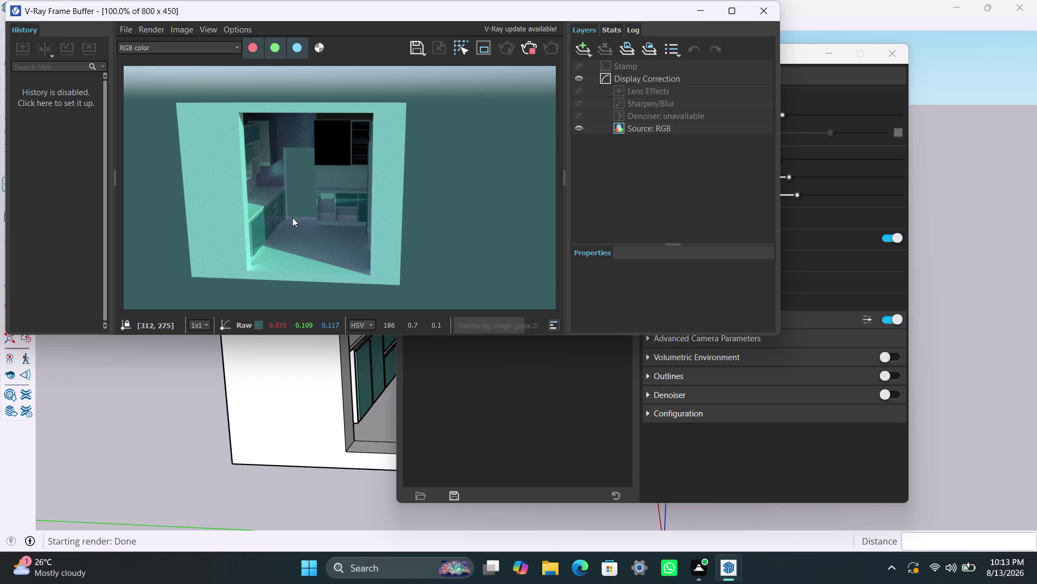
Stop the front-view render and close the Frame Buffer.
scroll(up, 3)
scroll(up, 3)
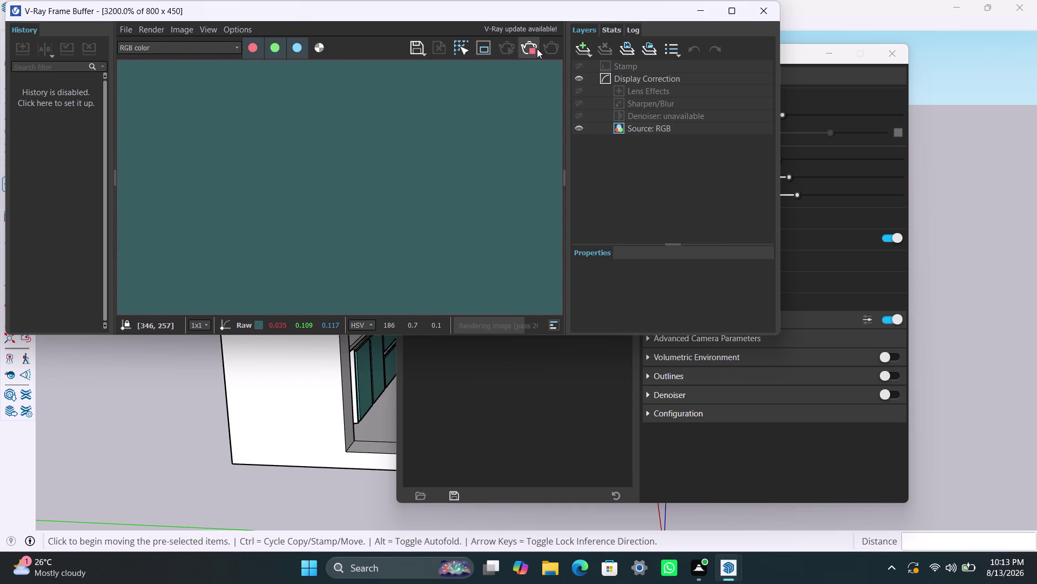
click(533, 48)
click(768, 3)
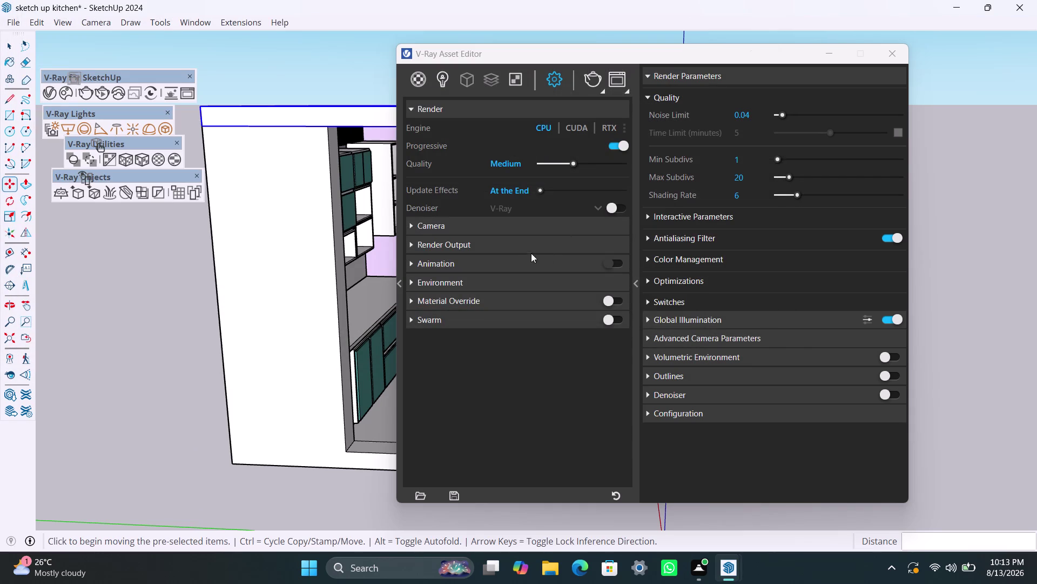
Show the scene's lights list in the V-Ray Asset Editor.
click(429, 243)
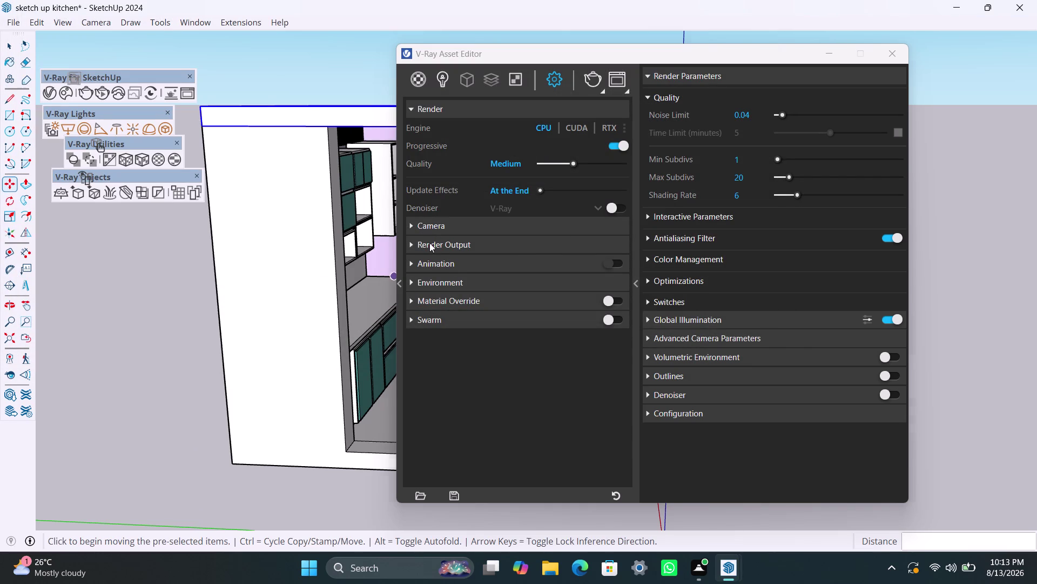
click(430, 242)
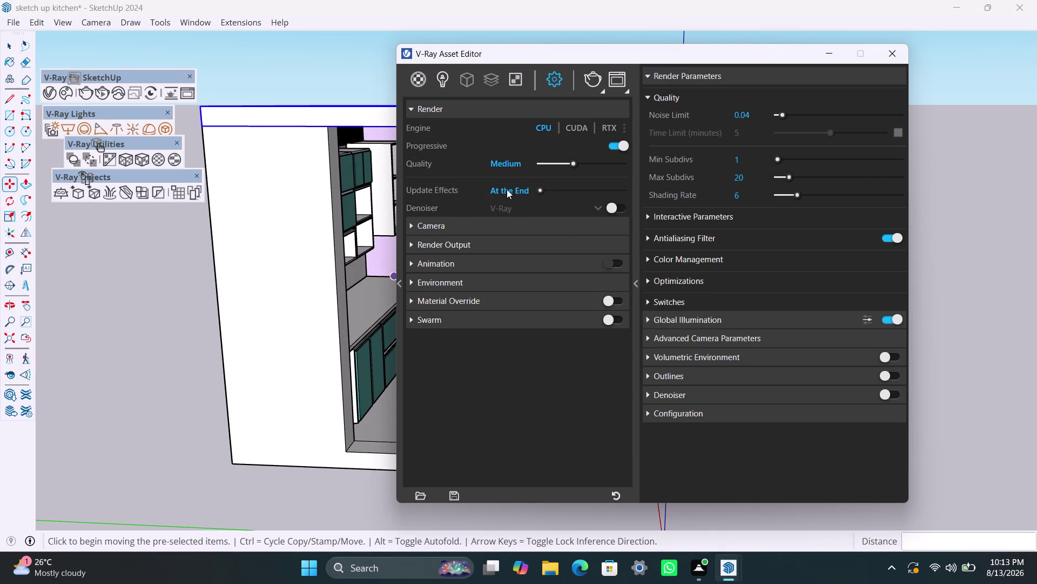
click(419, 83)
click(446, 74)
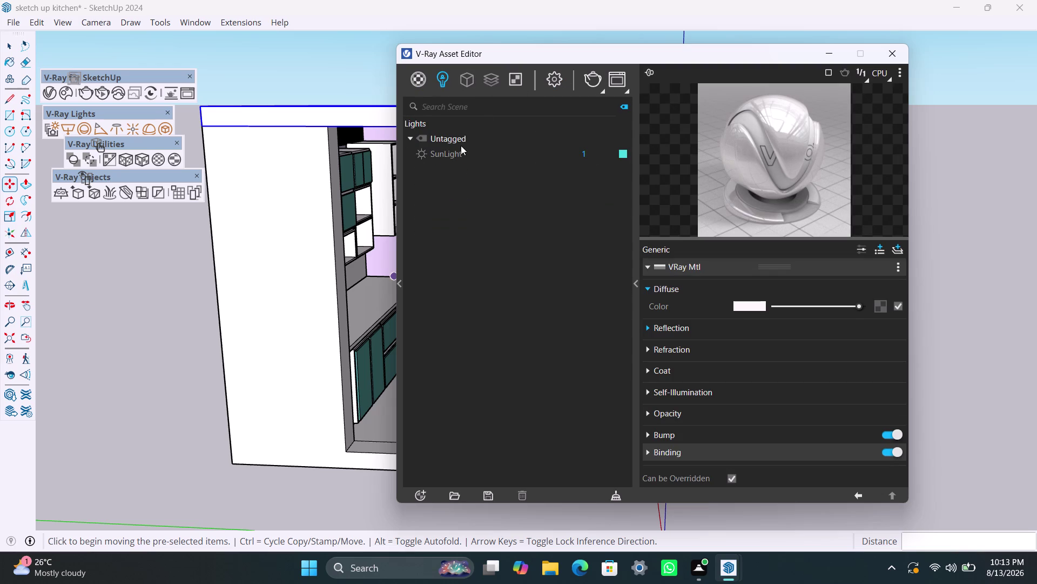
Set the SunLight intensity to 10.
drag(588, 153, 549, 157)
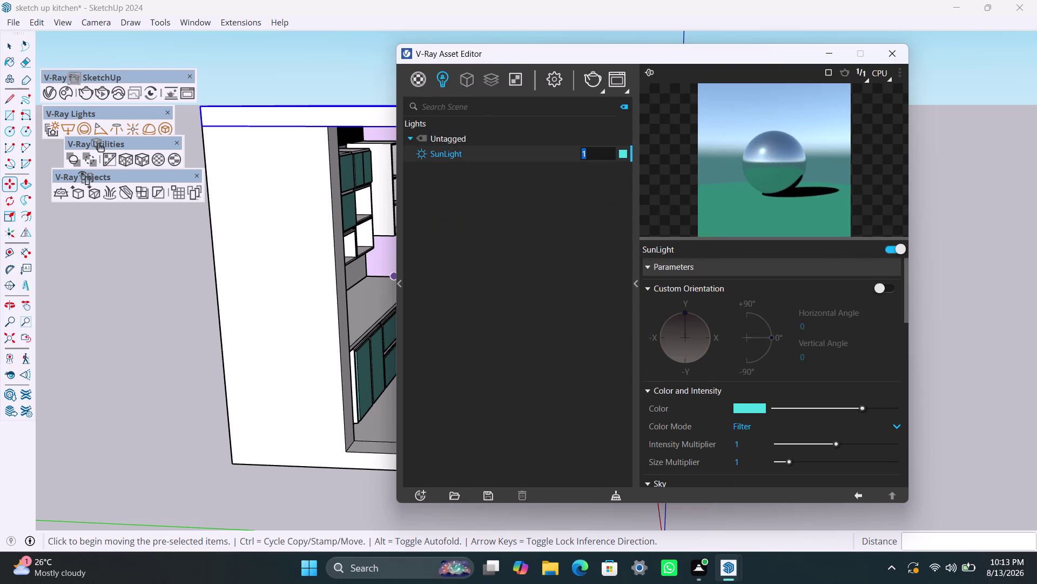
text(10)
click(596, 202)
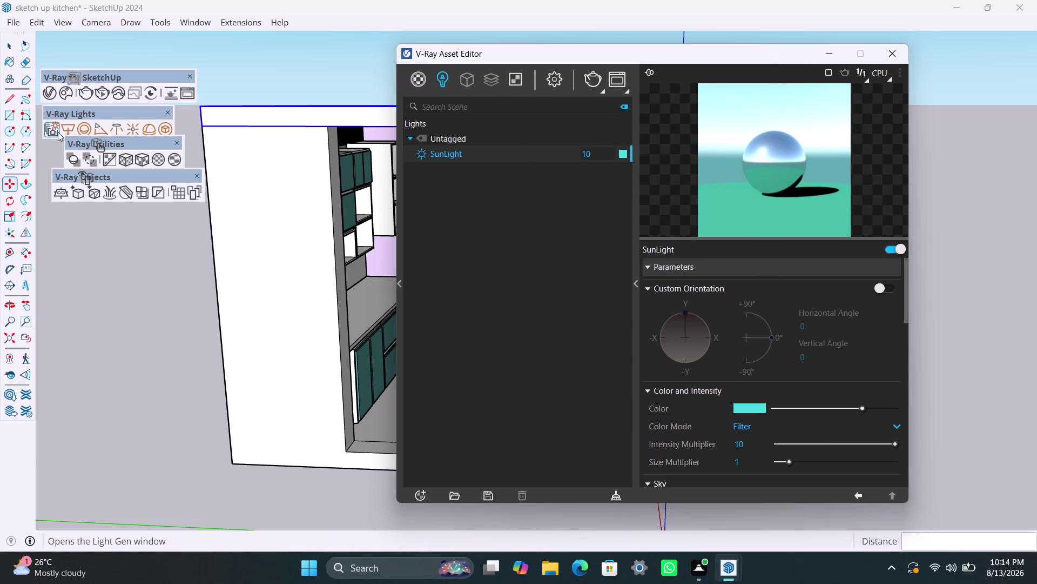
Place a Dome Light in the model, view its settings, and render.
click(145, 125)
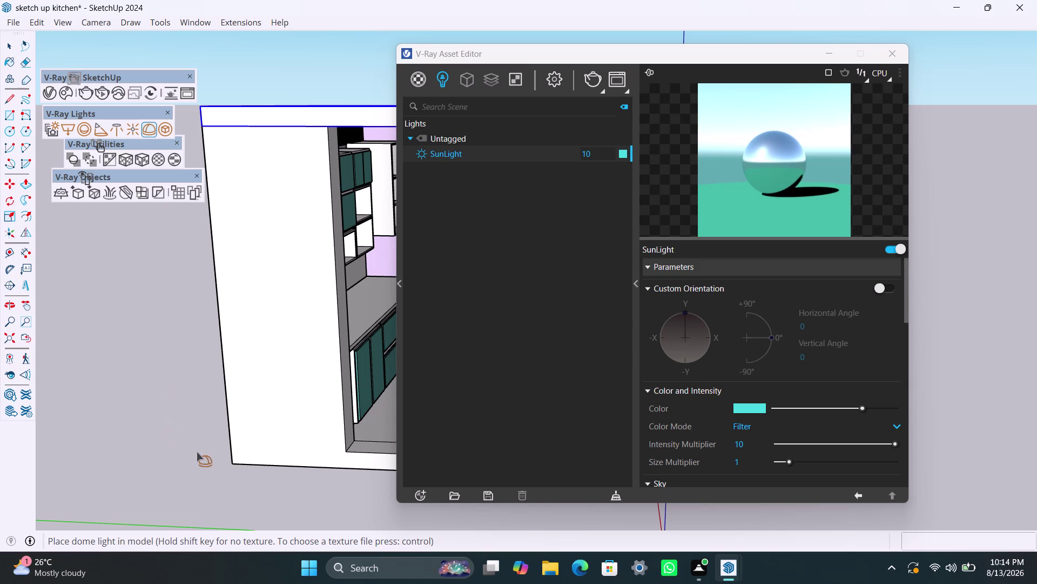
click(196, 452)
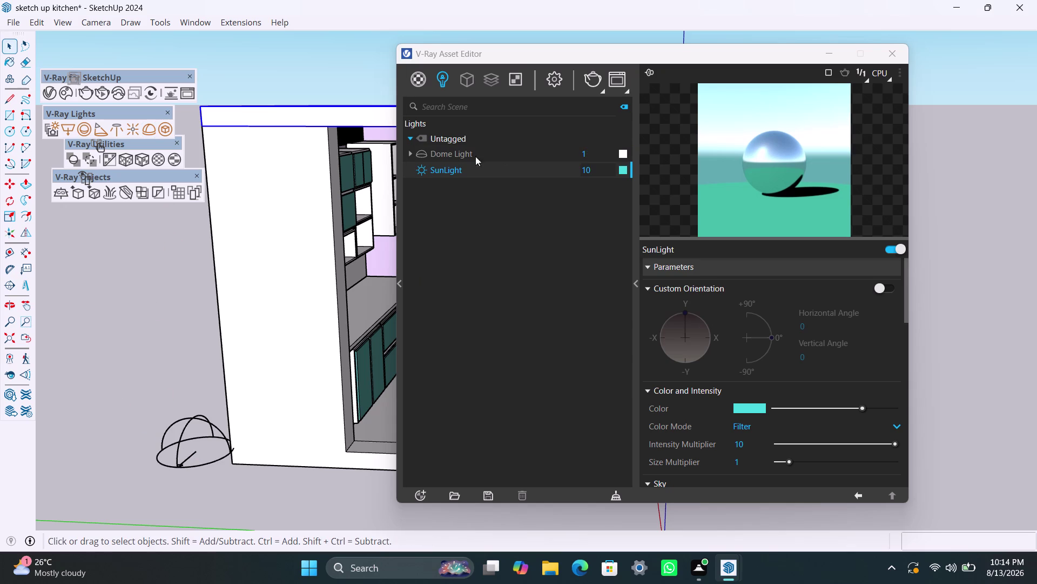
click(594, 154)
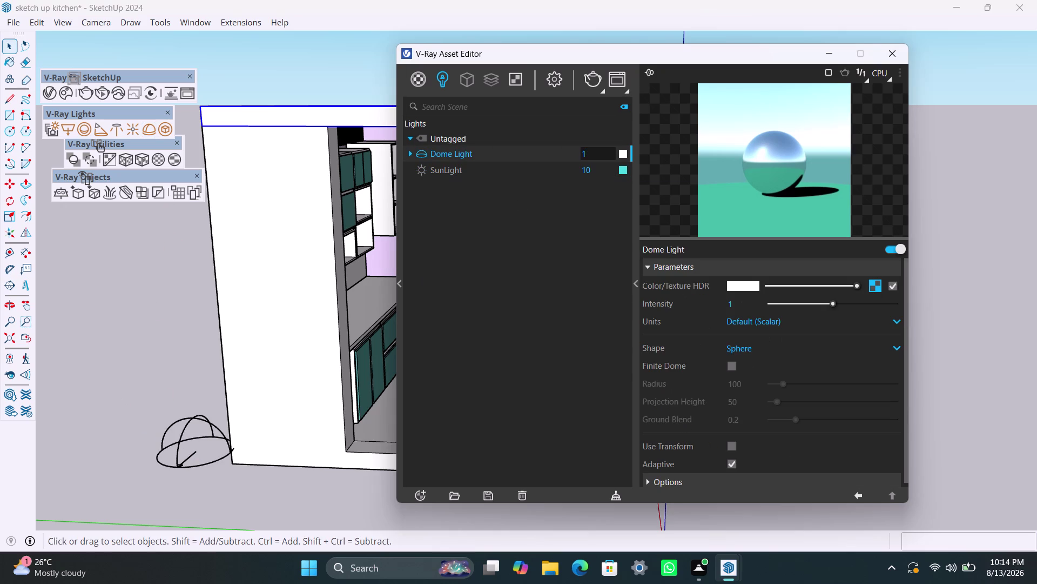
click(593, 81)
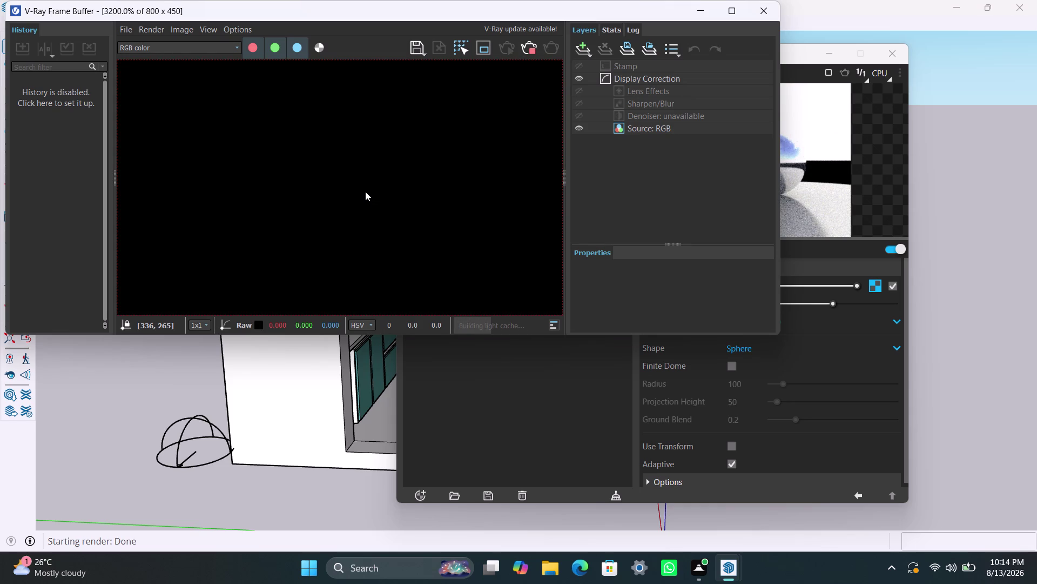
Zoom in and out on the dome-lit render, then stop it and close the Frame Buffer.
scroll(down, 3)
scroll(down, 3)
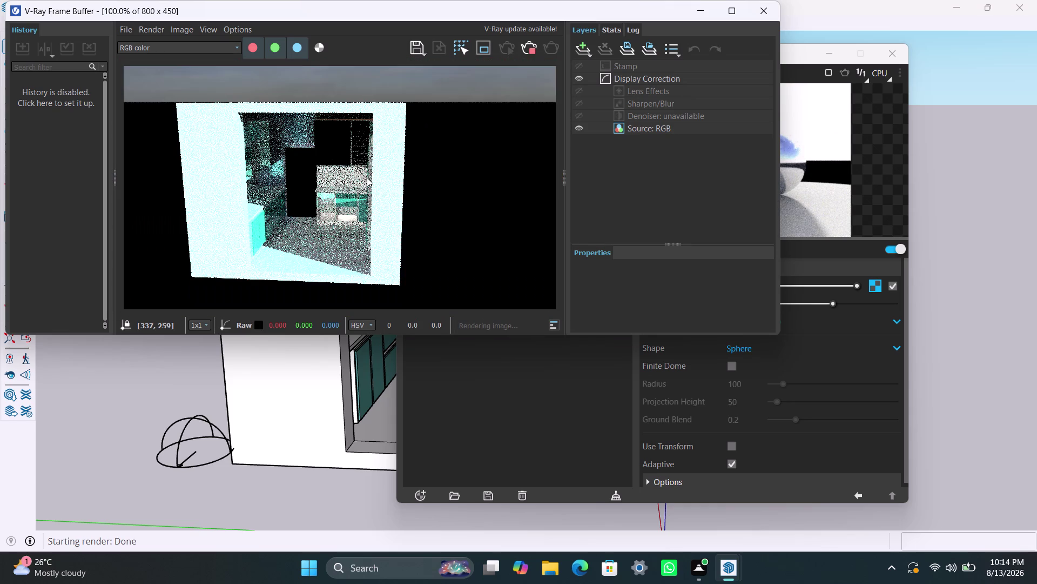
scroll(down, 3)
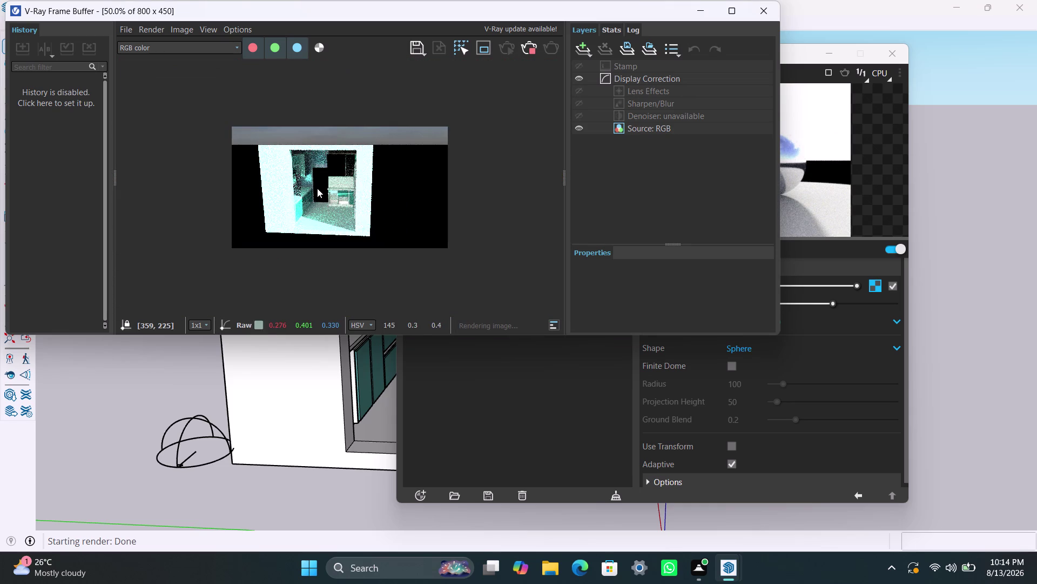
scroll(up, 3)
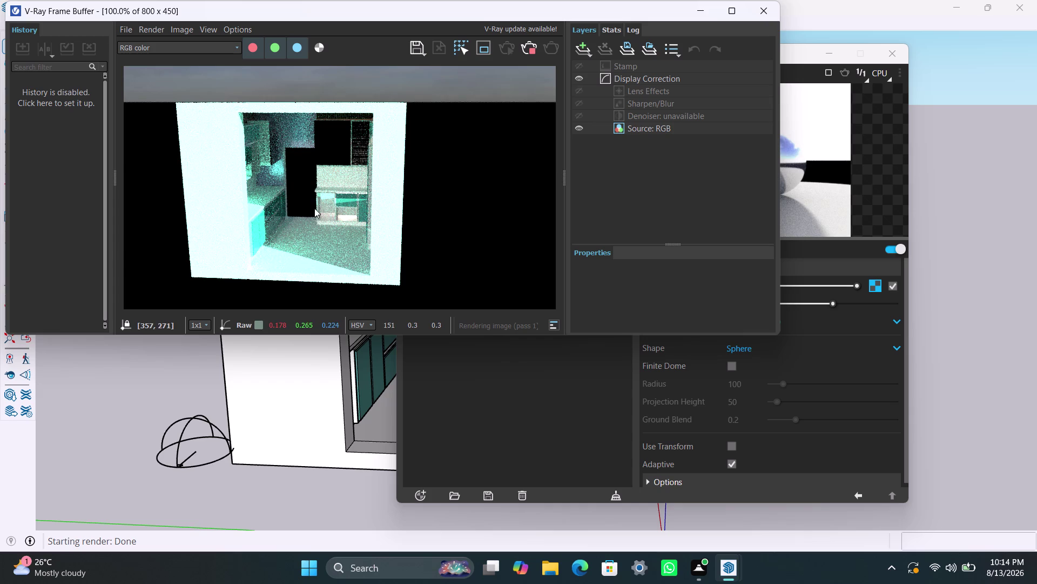
scroll(up, 3)
scroll(down, 3)
scroll(up, 3)
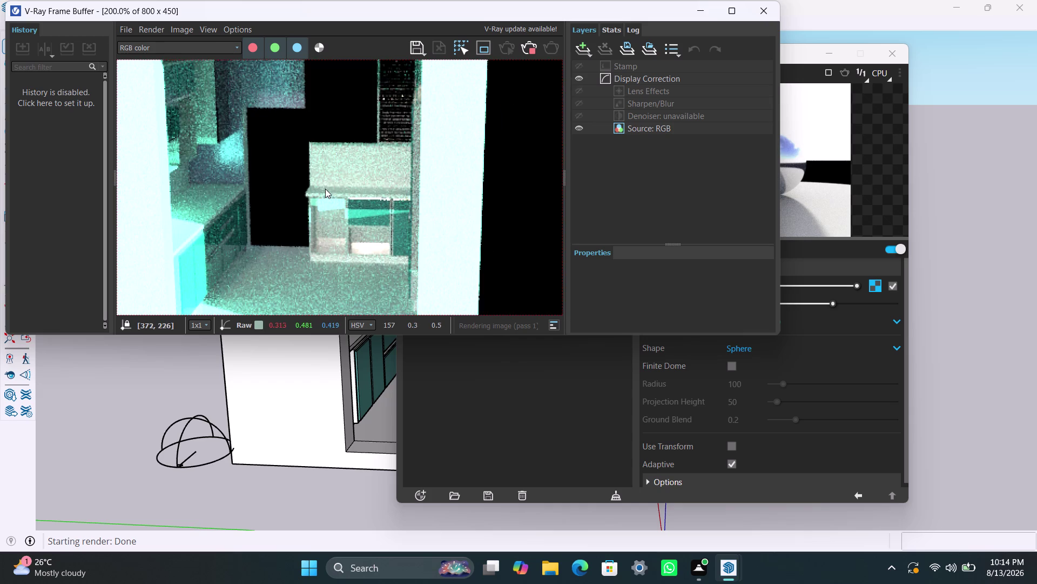
scroll(down, 3)
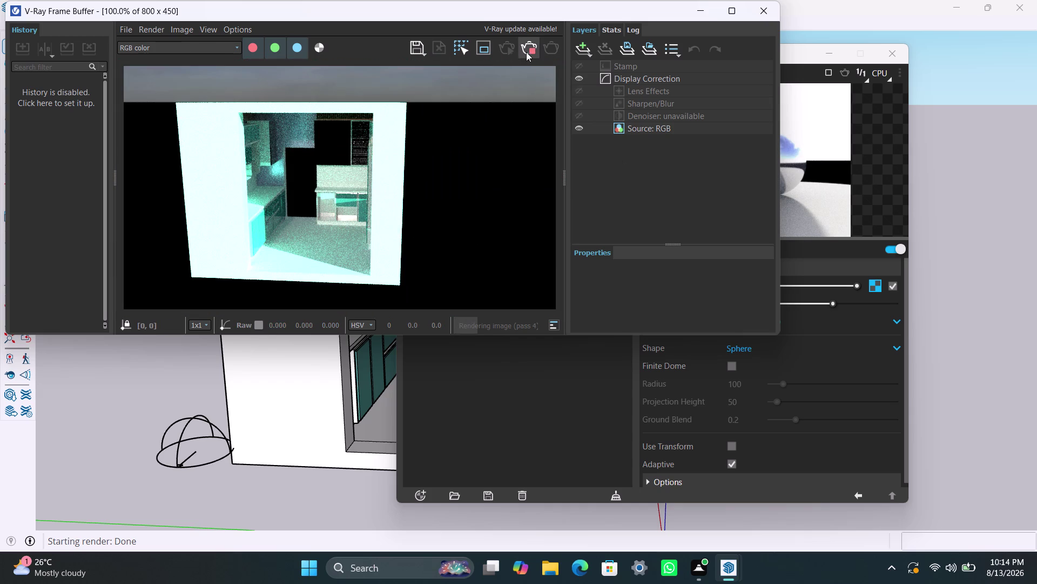
click(529, 52)
click(766, 6)
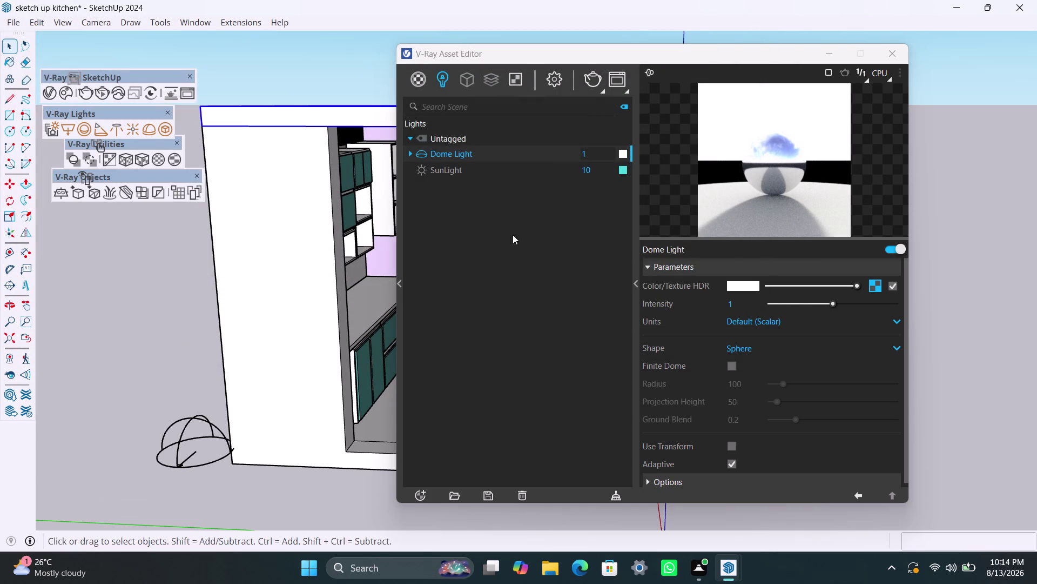
Select the SunLight in the Asset Editor lights list.
scroll(up, 3)
click(873, 283)
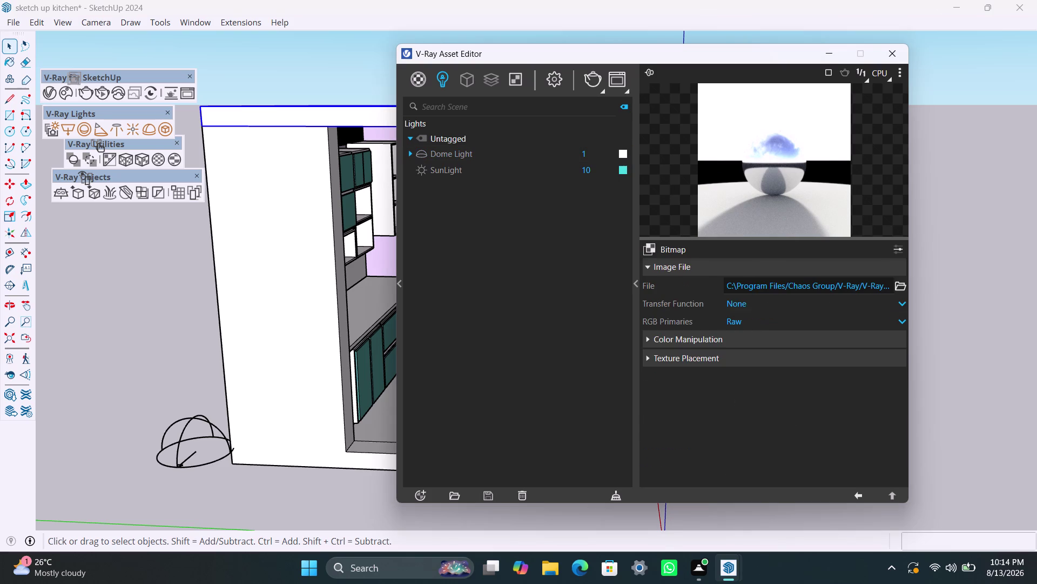
click(967, 230)
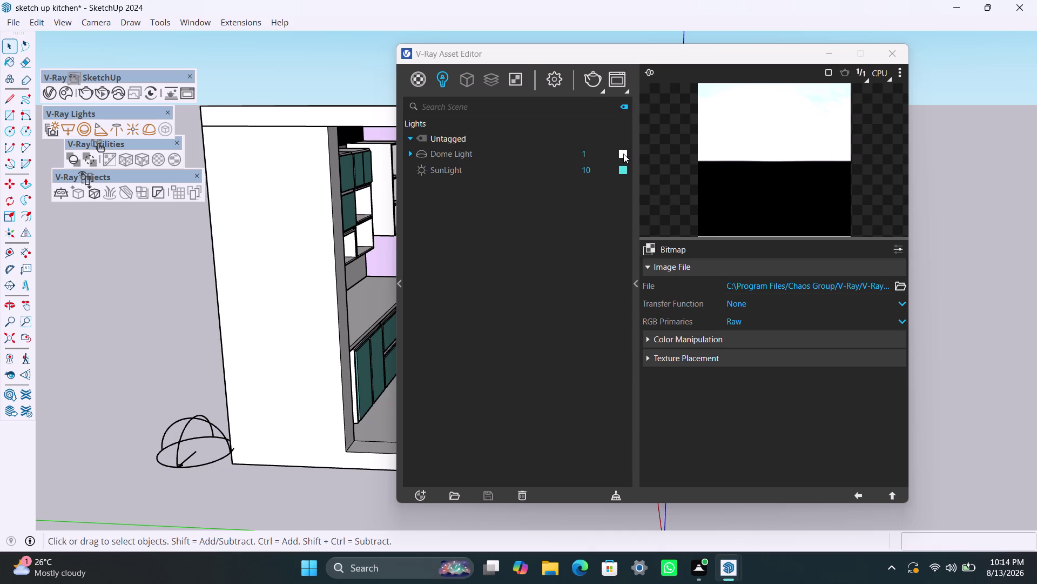
click(595, 158)
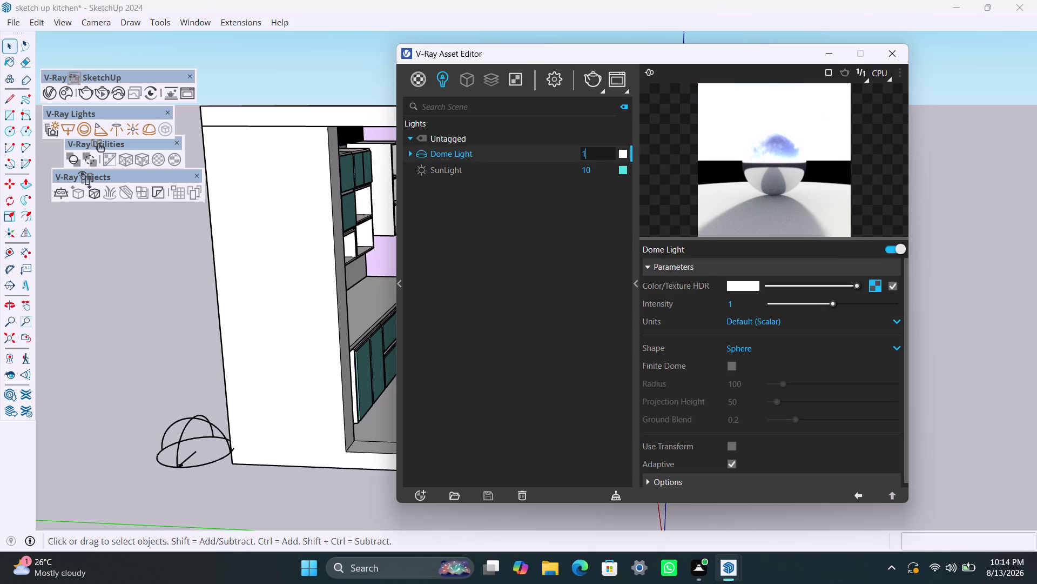
click(602, 174)
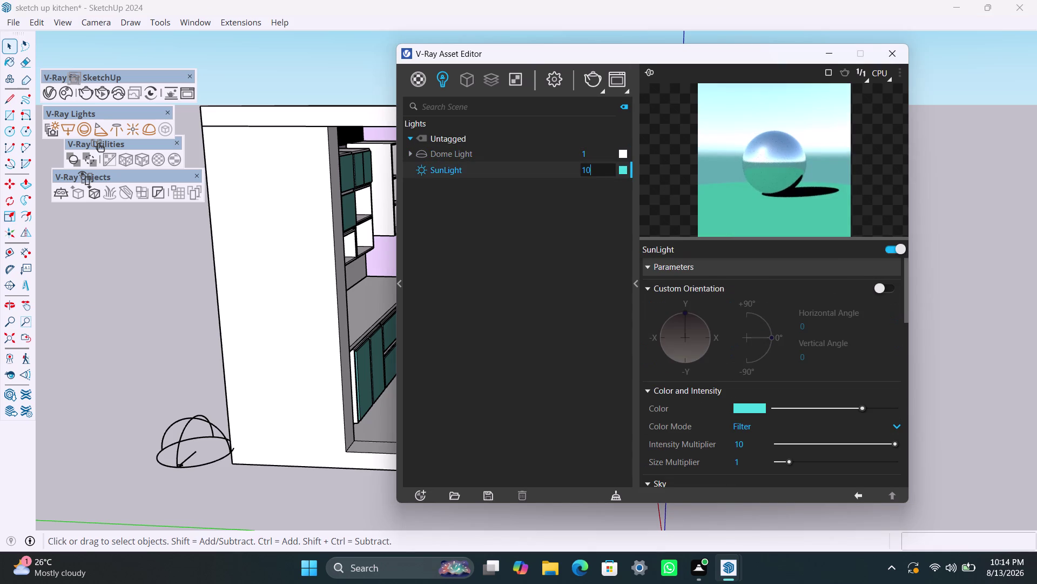
Change the SunLight colour from cyan to near-white and start a new render.
click(621, 172)
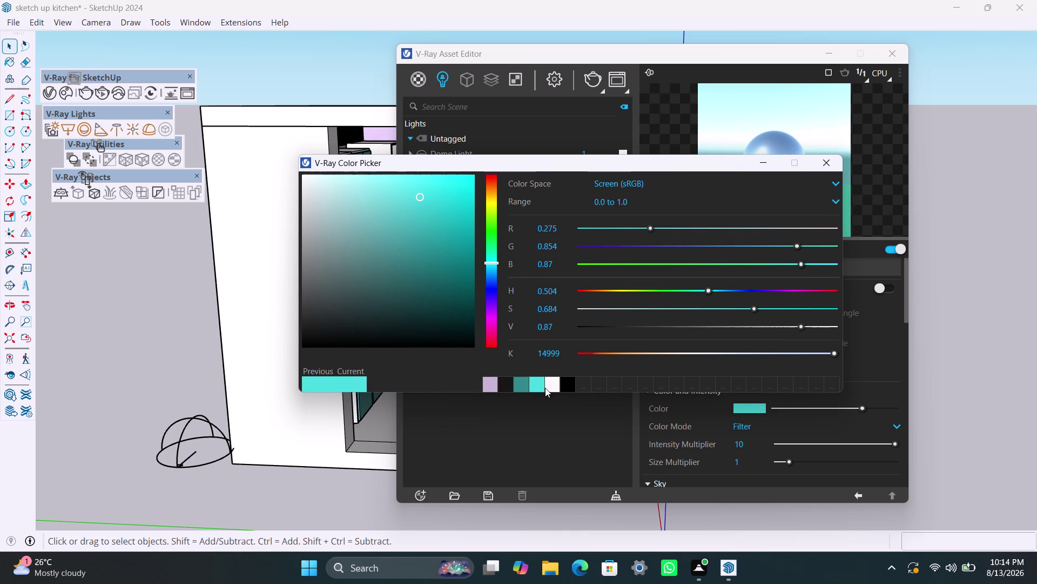
click(554, 381)
click(339, 487)
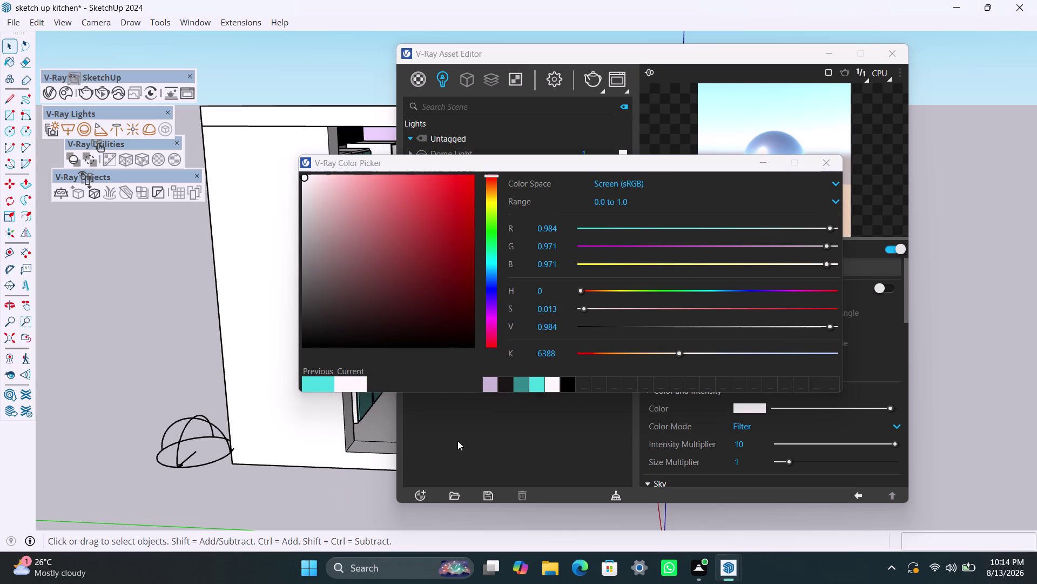
click(825, 162)
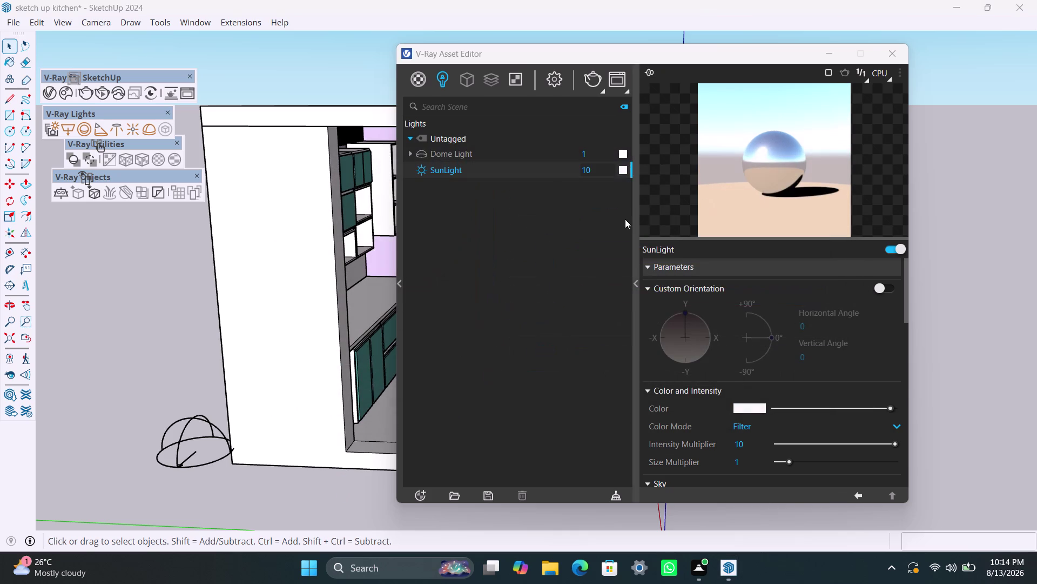
click(595, 76)
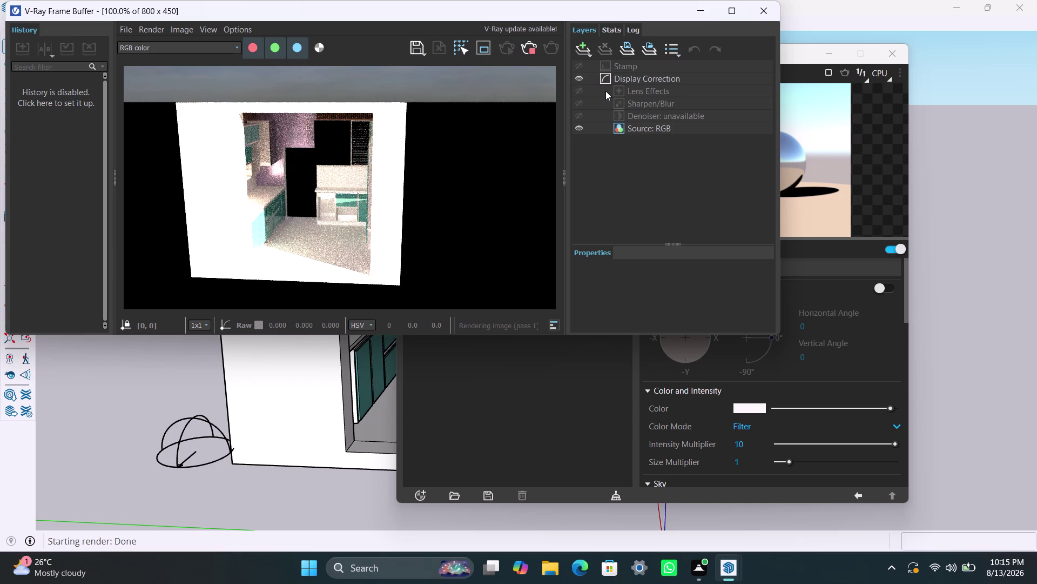
Zoom in and back out on the whitened-sunlight render, then close the Frame Buffer.
scroll(up, 3)
scroll(up, 3)
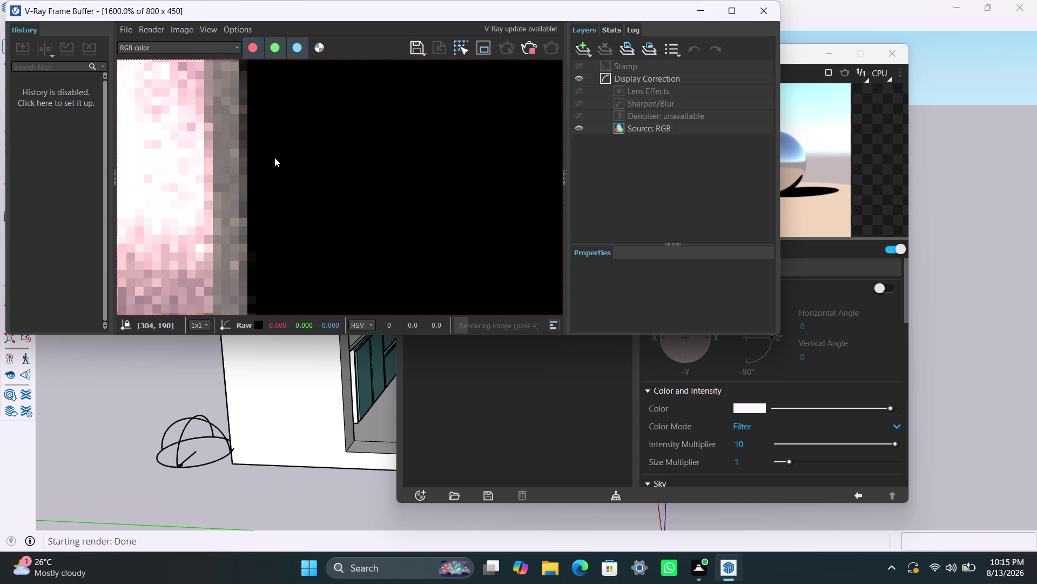
scroll(down, 3)
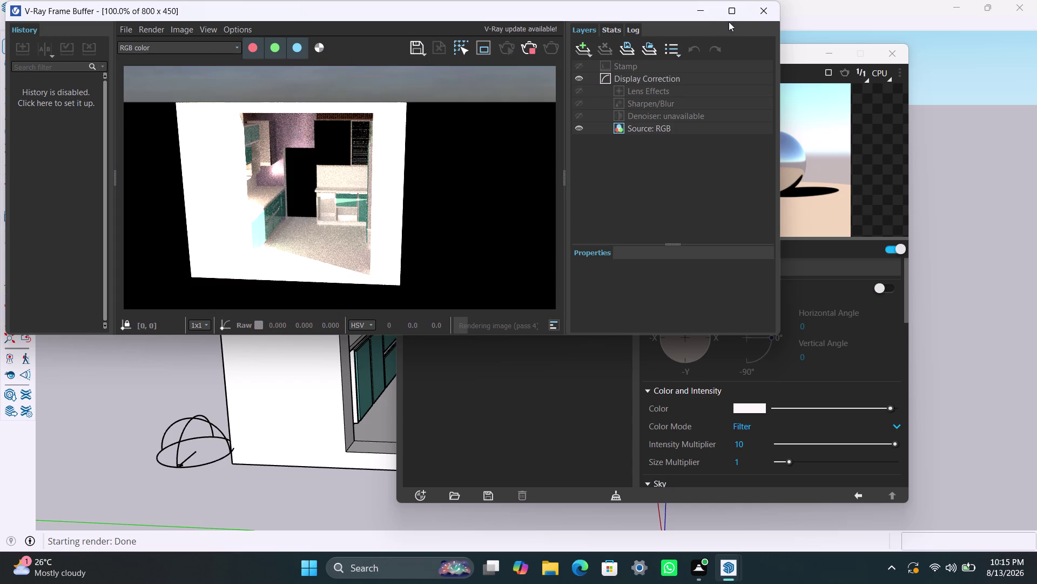
click(534, 50)
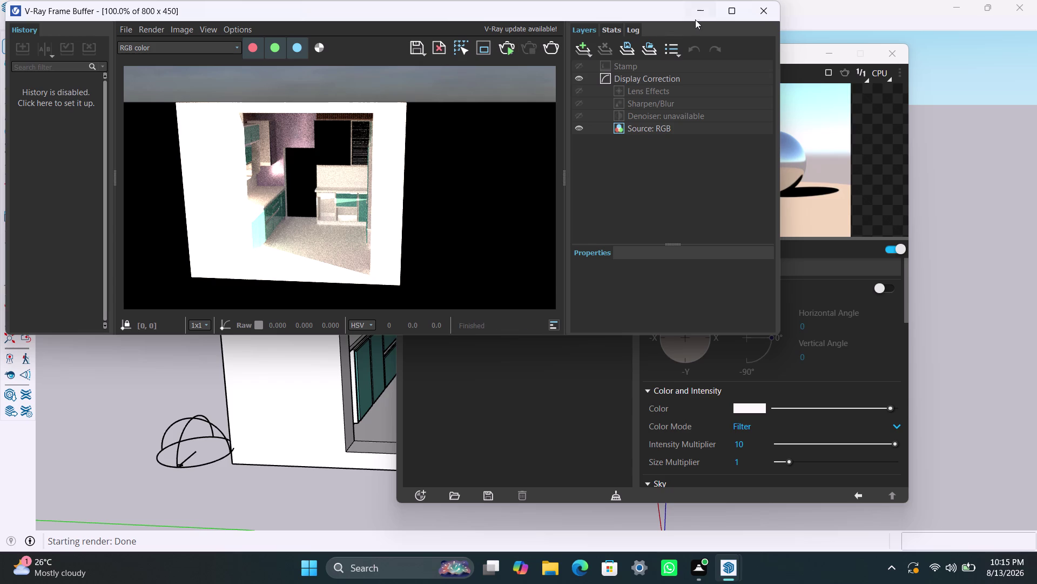
click(755, 11)
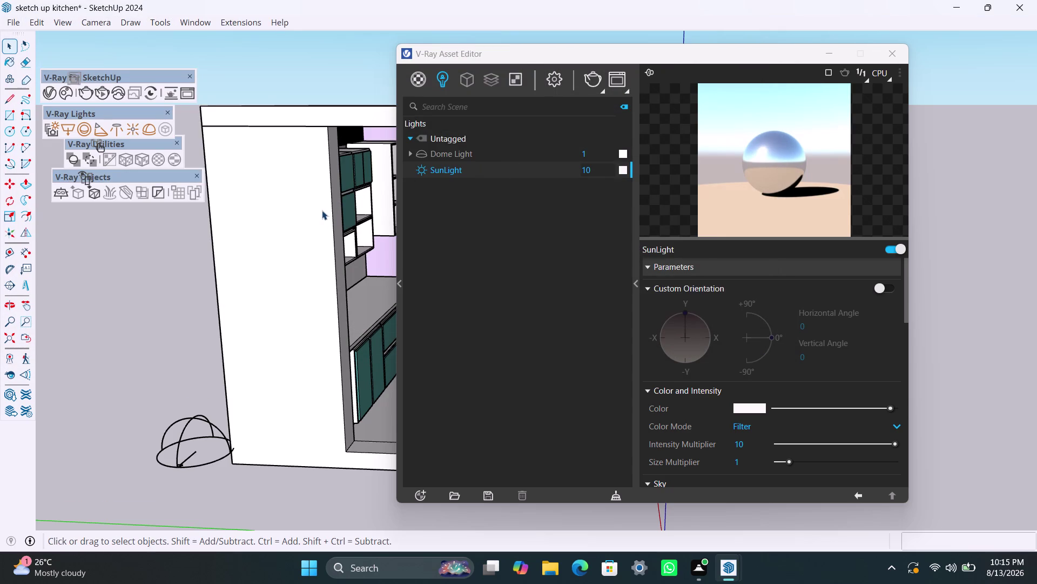
Orbit to the upper cabinets and select the left door's inner panel.
middle_drag(322, 210, 96, 223)
scroll(up, 3)
middle_drag(256, 310, 404, 281)
scroll(up, 3)
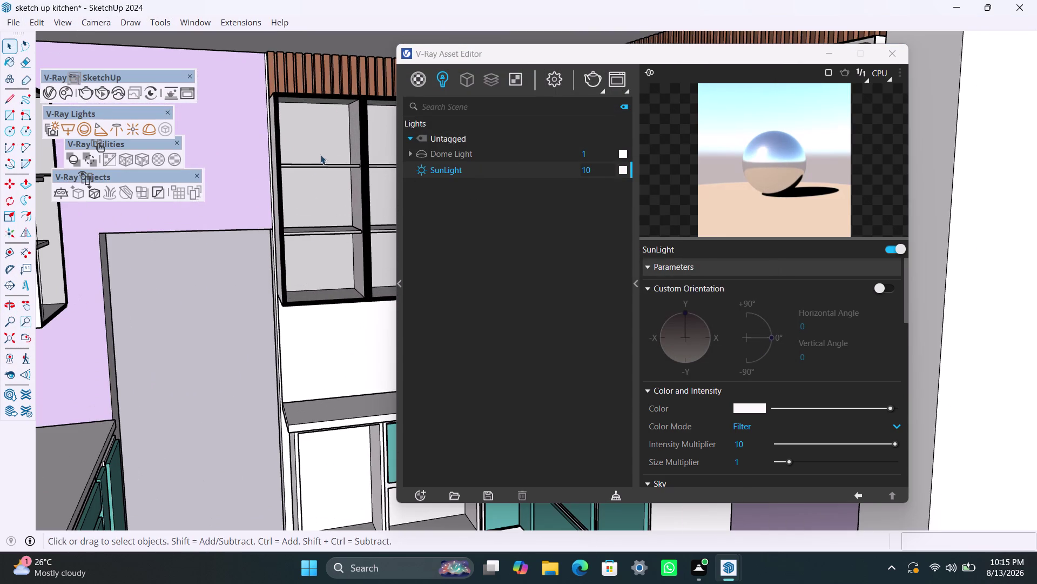
middle_drag(318, 175, 280, 180)
click(308, 137)
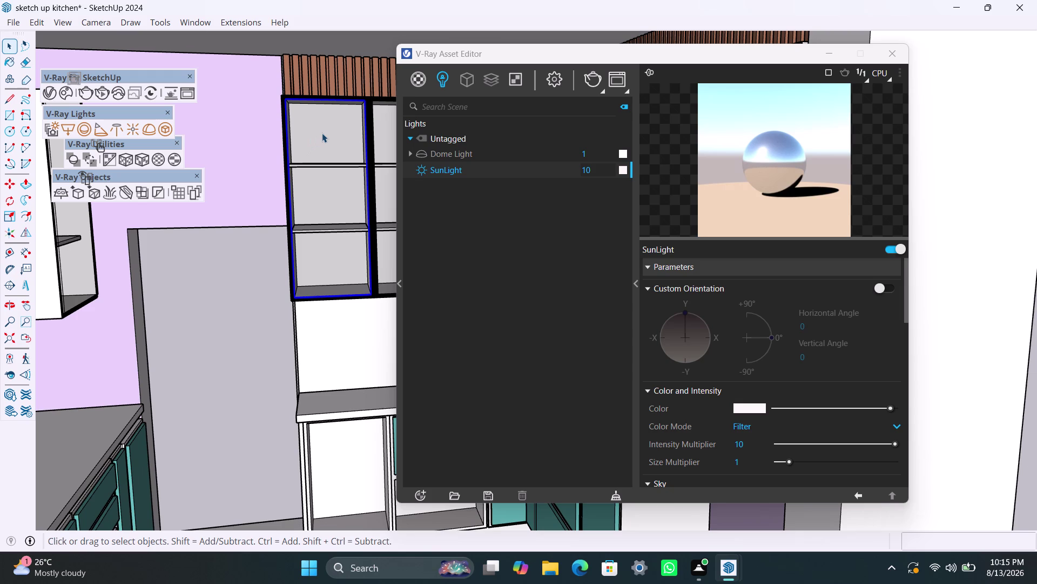
double_click(322, 132)
double_click(322, 133)
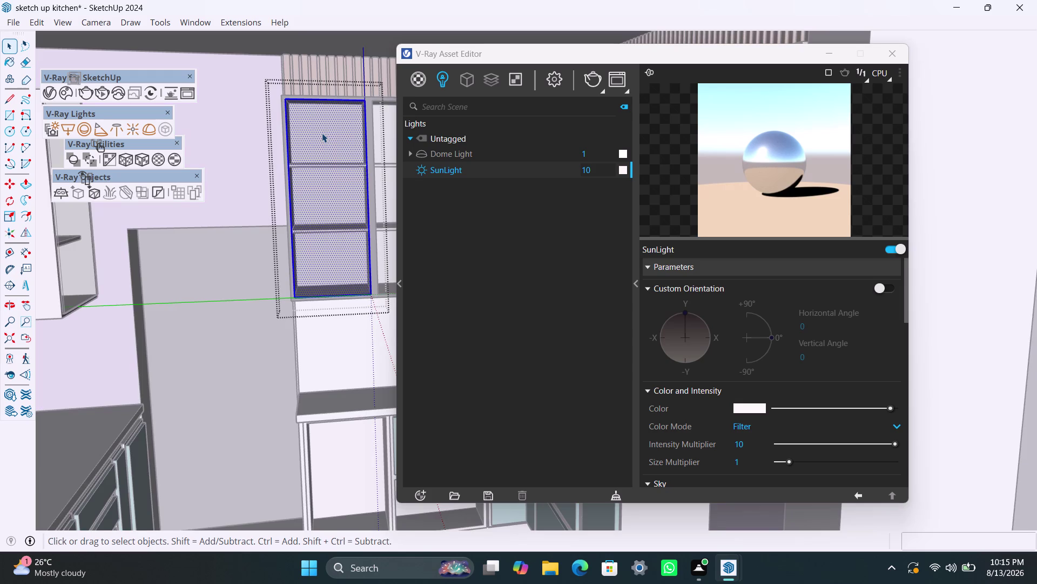
Select the scene objects that use the GLASS material via its Materials entry.
click(417, 83)
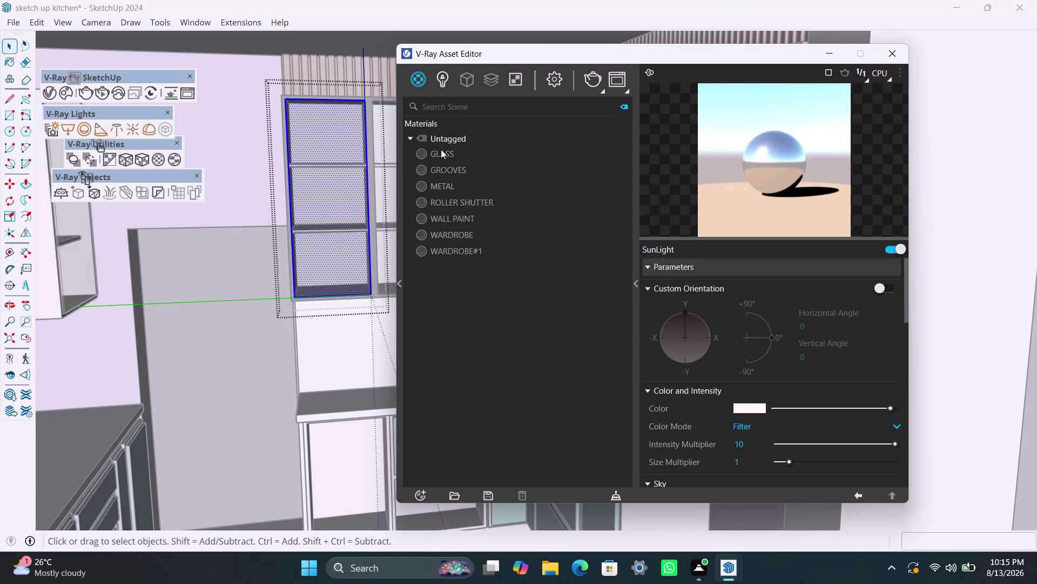
click(444, 150)
right_click(446, 151)
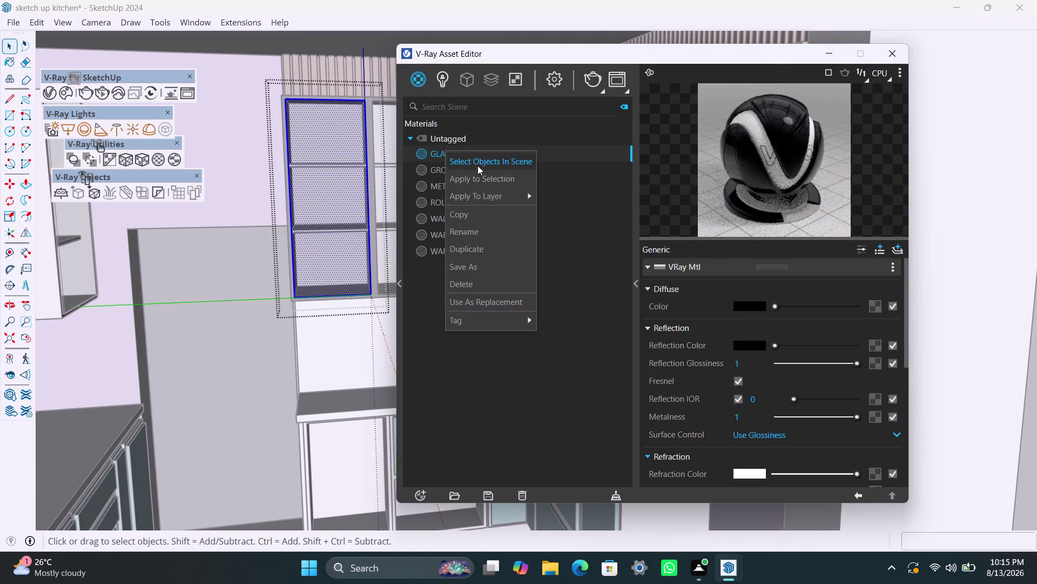
click(481, 175)
double_click(388, 138)
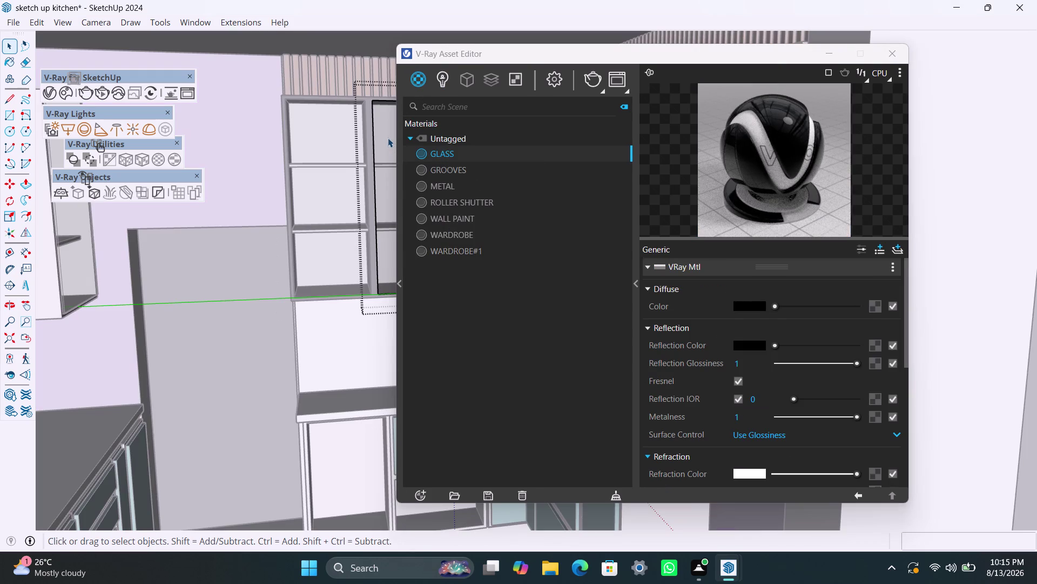
double_click(388, 138)
right_click(445, 153)
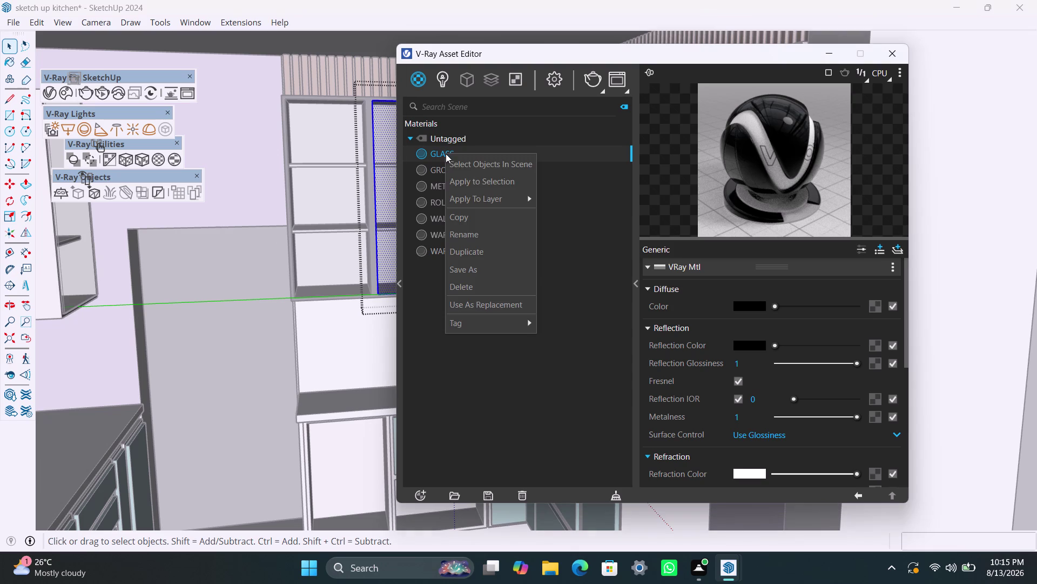
click(466, 178)
Orbit around the cabinets and start a fresh render.
scroll(down, 3)
scroll(down, 3)
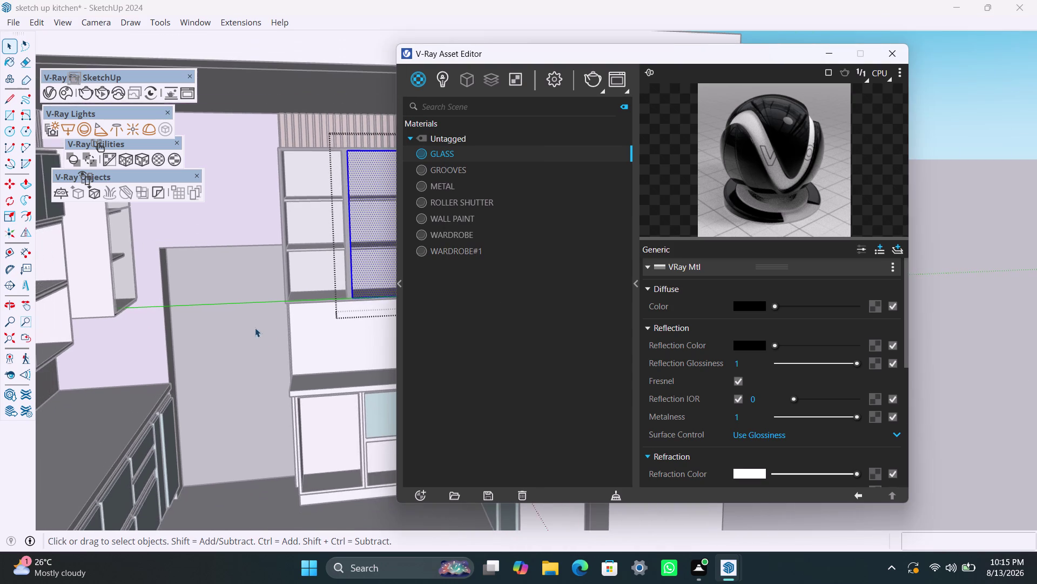
middle_drag(276, 341, 181, 362)
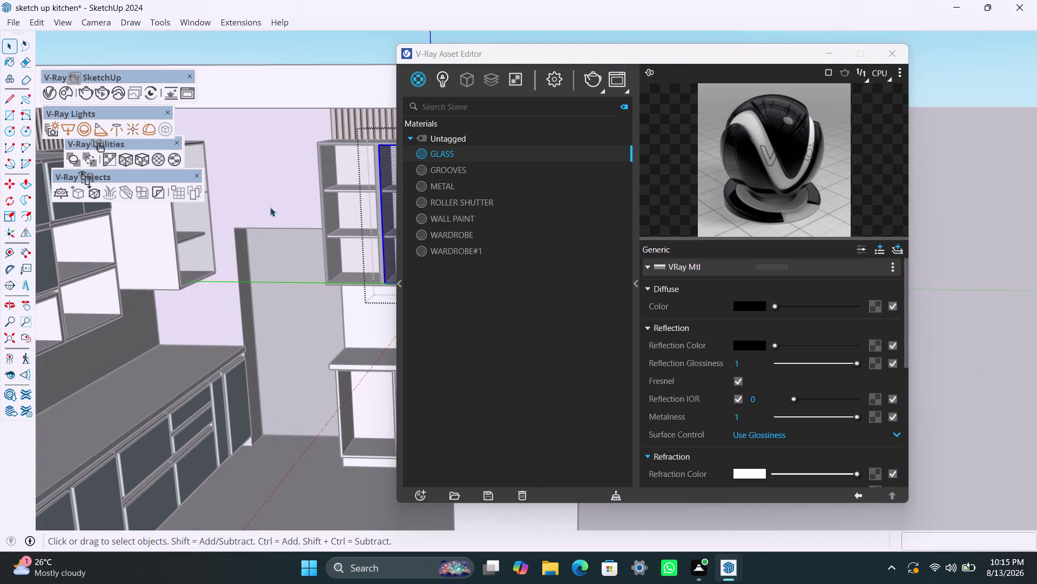
click(590, 79)
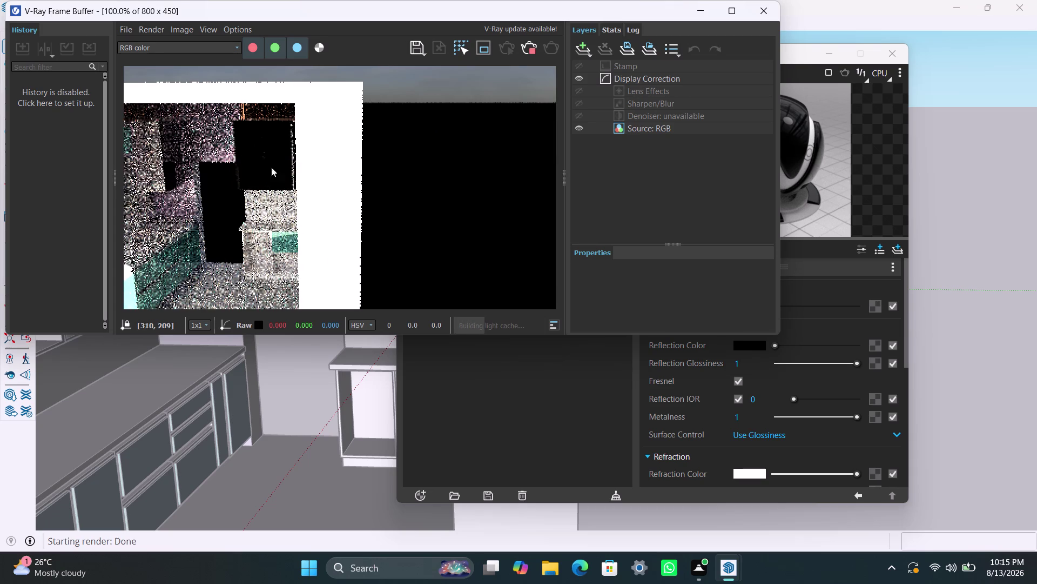
Zoom in and out on the noisy cabinet render, then close the Frame Buffer.
scroll(up, 3)
scroll(down, 3)
scroll(down, 3)
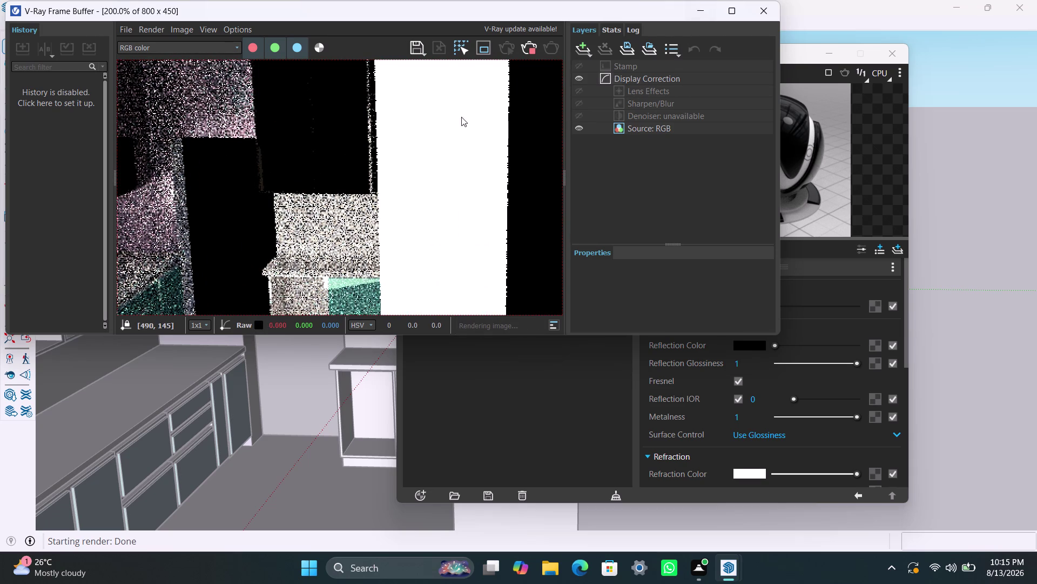
scroll(down, 3)
scroll(up, 3)
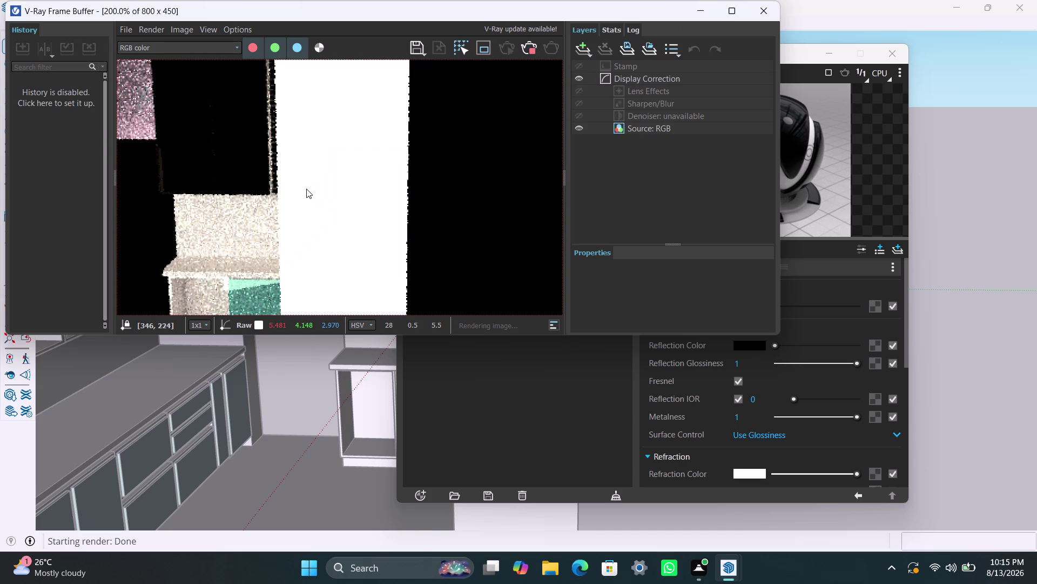
scroll(down, 3)
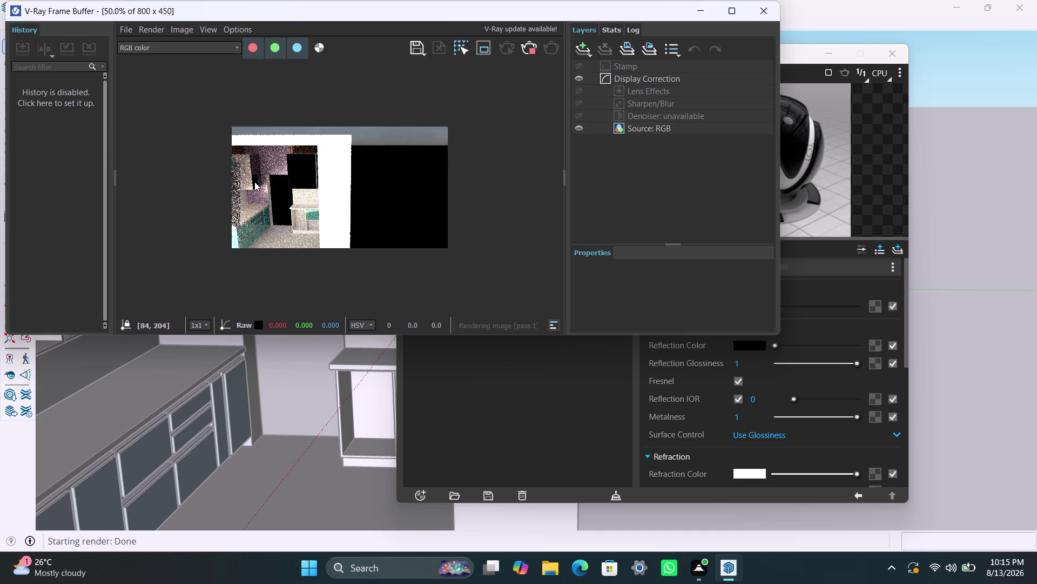
scroll(up, 3)
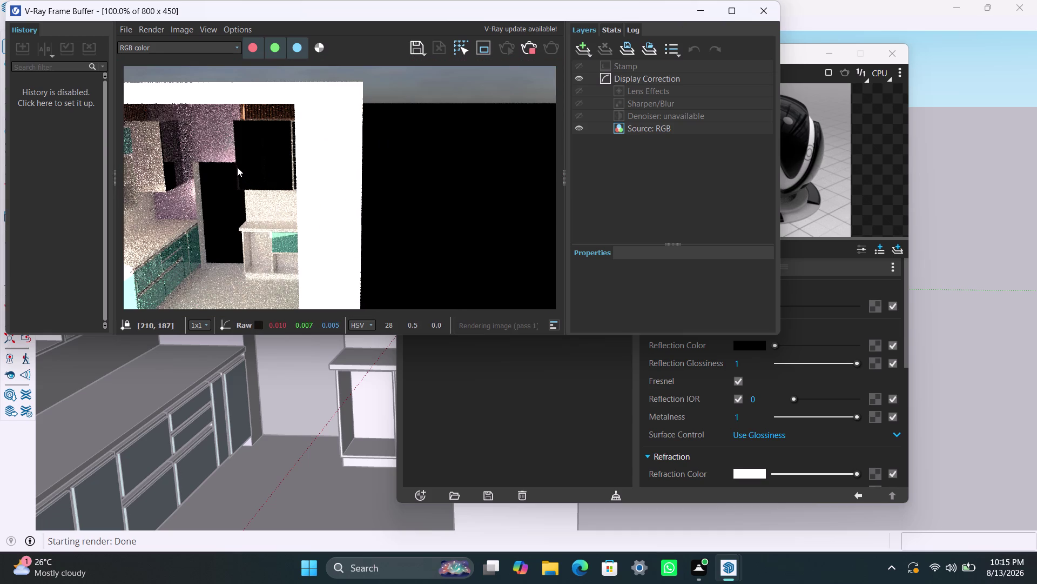
click(530, 49)
click(759, 5)
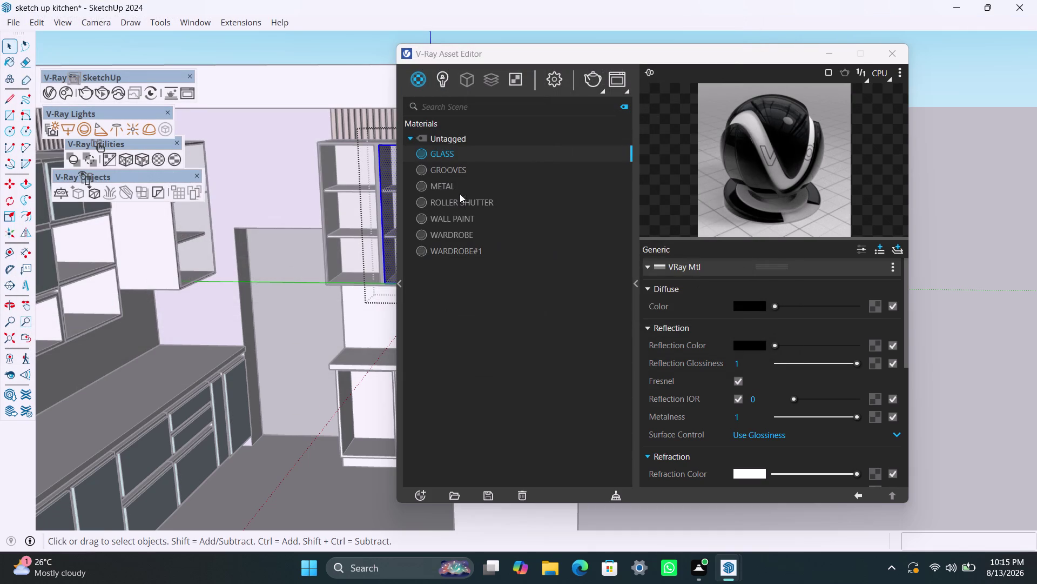
Lighten the GLASS material's diffuse colour to near-white.
drag(774, 300, 802, 305)
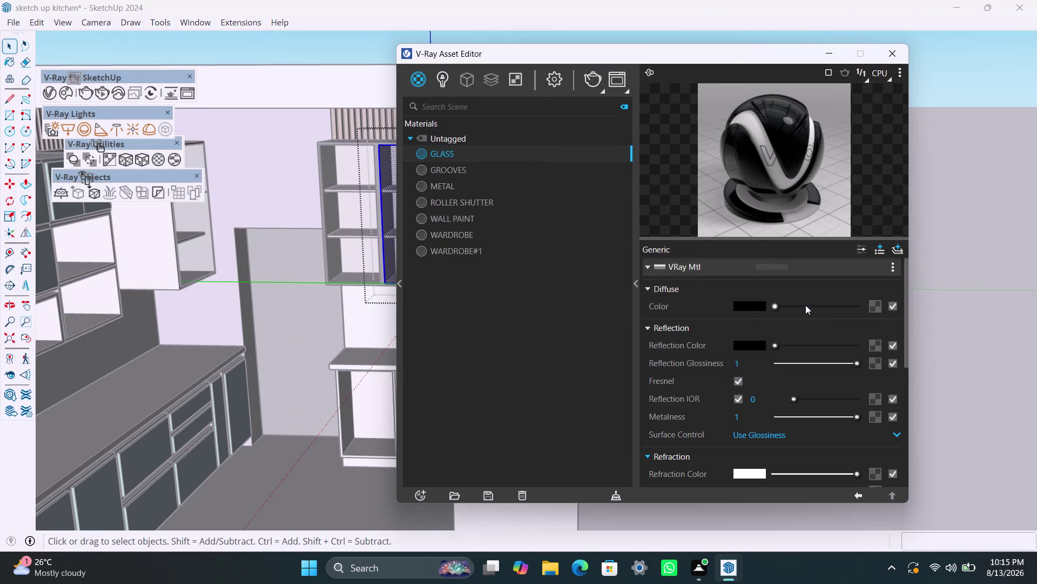
drag(801, 305, 817, 305)
drag(772, 304, 779, 305)
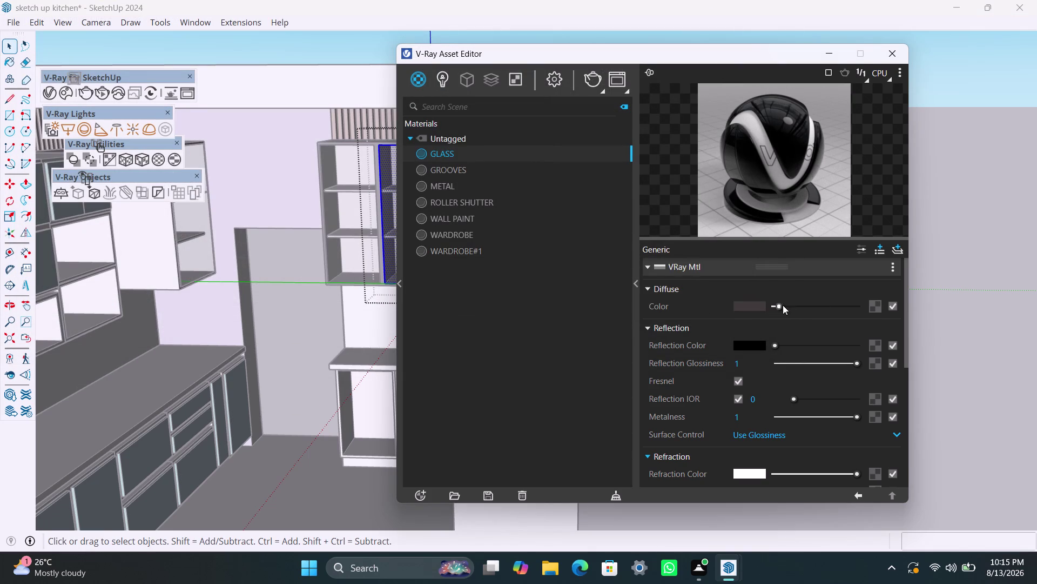
drag(779, 305, 864, 295)
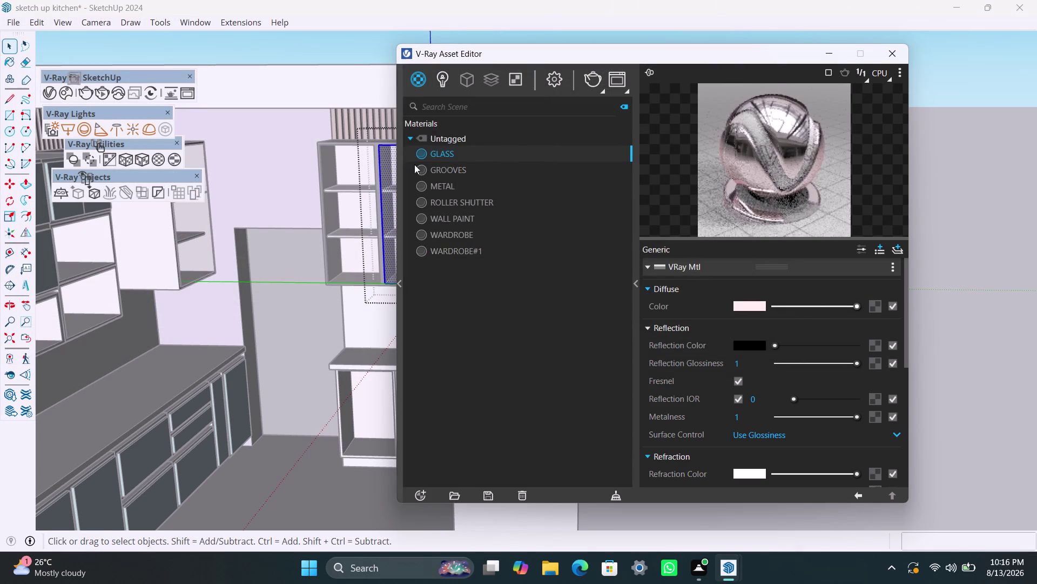
Apply GLASS to the selected panel and the left cabinet door panel.
right_click(453, 150)
click(516, 176)
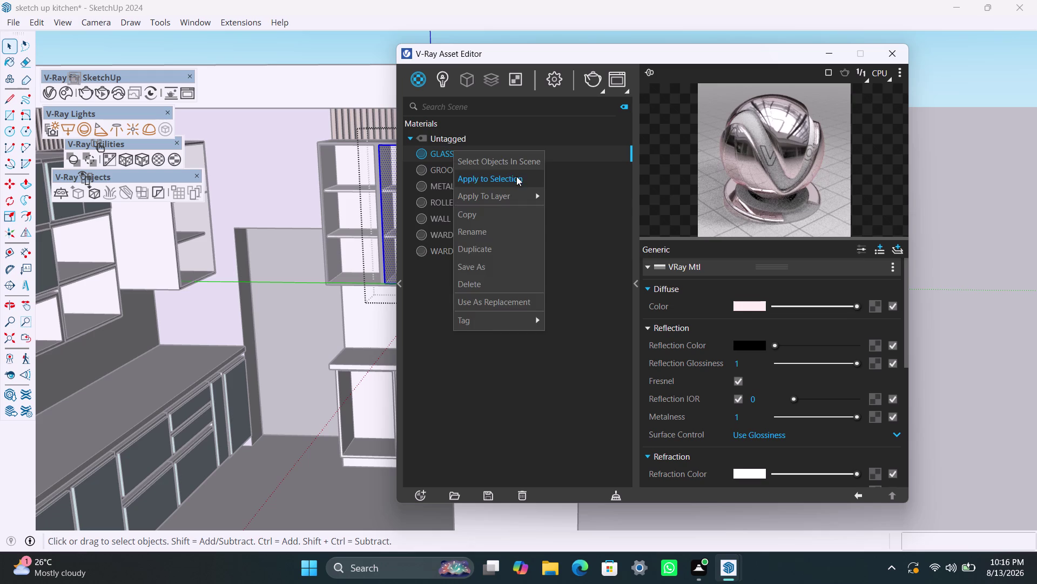
click(355, 184)
double_click(350, 181)
double_click(350, 181)
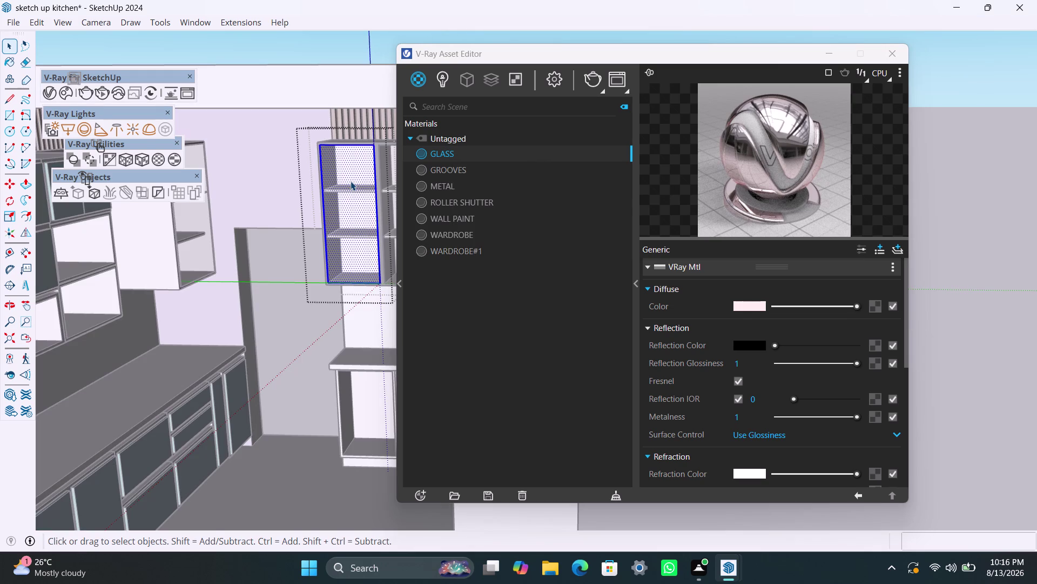
right_click(460, 150)
click(476, 173)
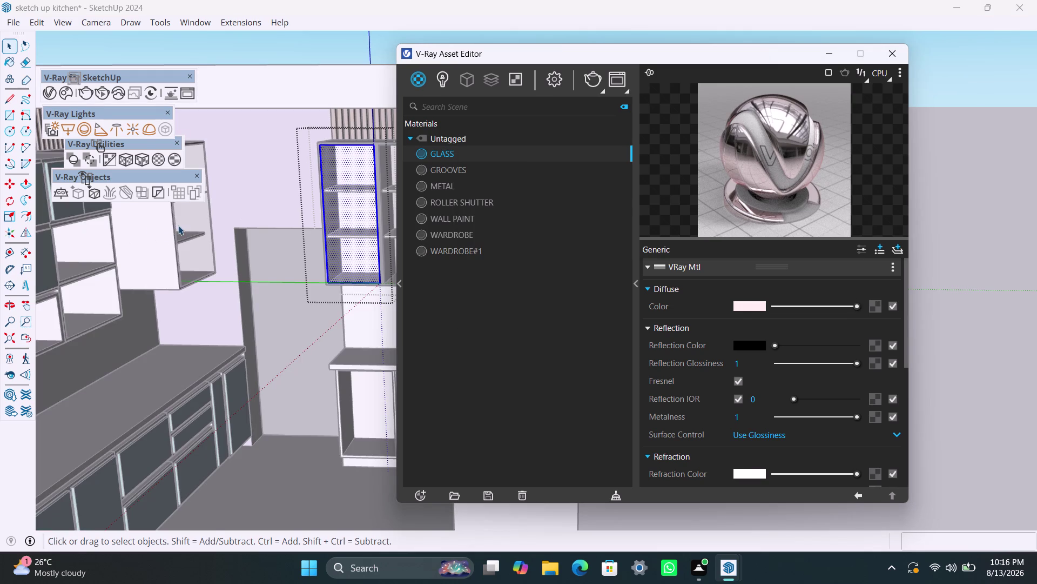
Apply GLASS to two more upper door panels and start a render.
double_click(193, 220)
double_click(193, 220)
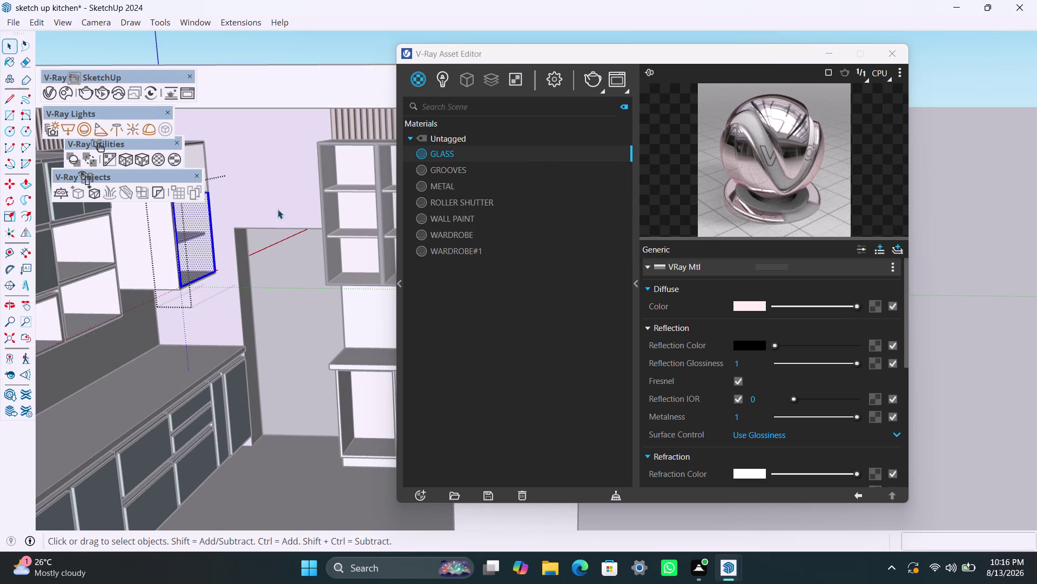
right_click(439, 157)
click(465, 184)
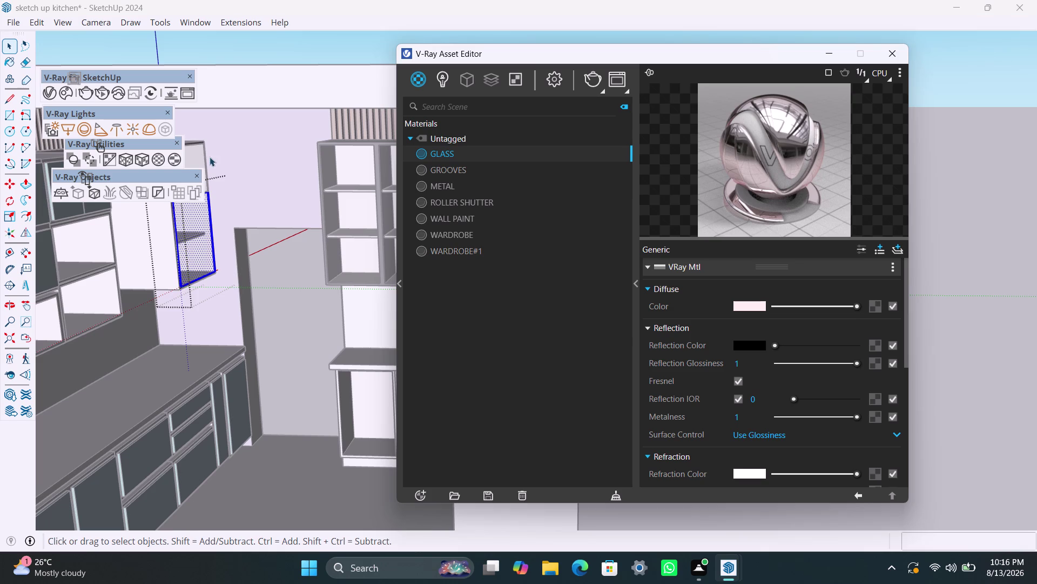
double_click(194, 154)
click(194, 154)
click(194, 154)
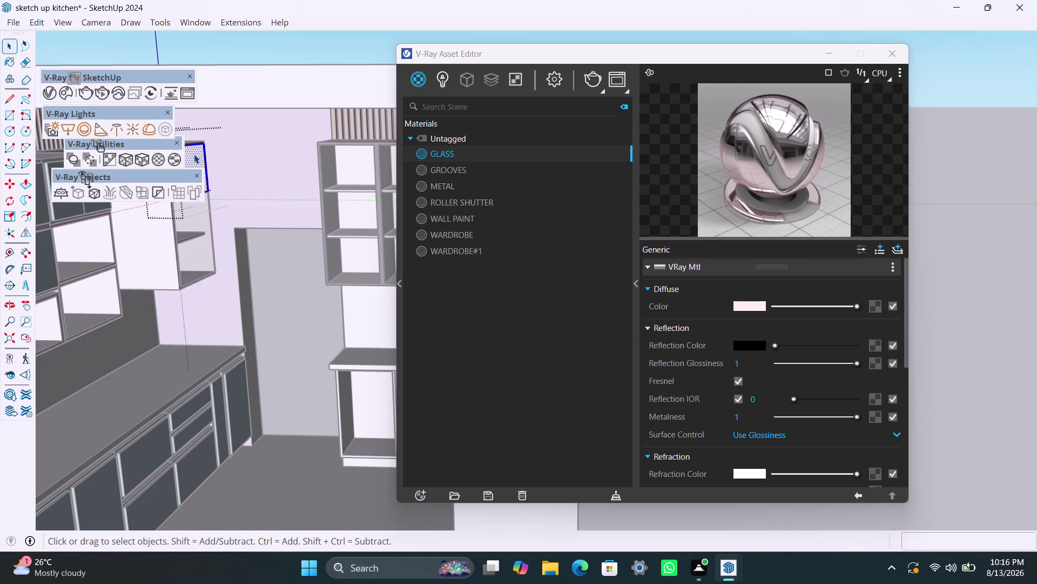
right_click(448, 153)
click(472, 180)
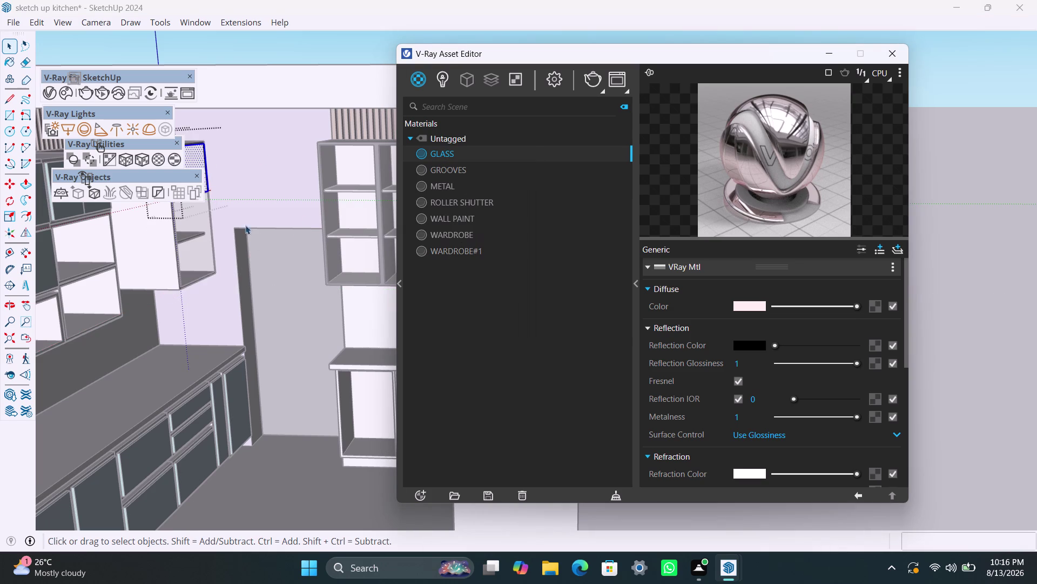
click(594, 79)
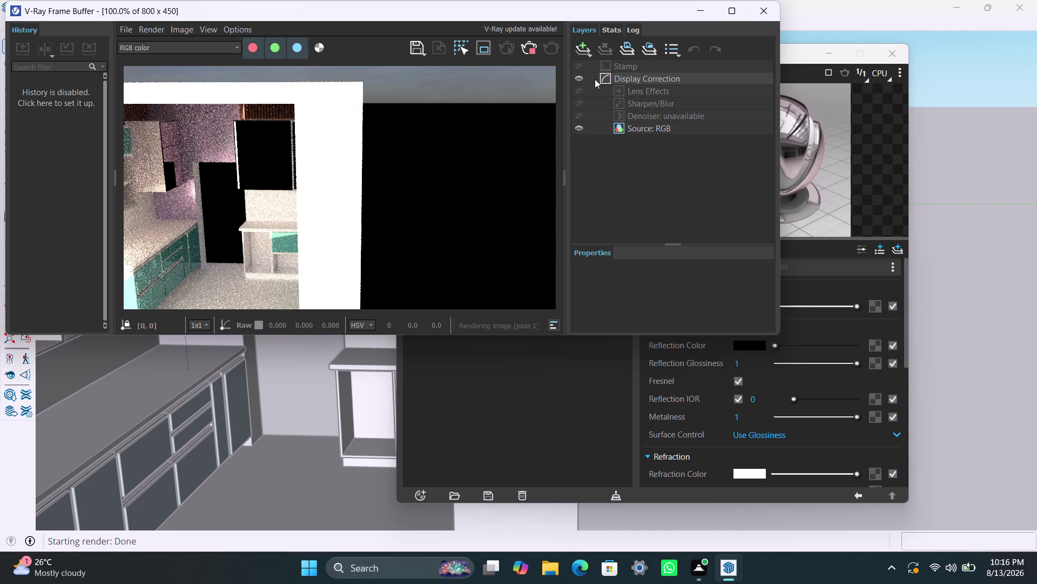
Zoom in and out on the glass-door render, then stop it and close the frame buffer.
scroll(up, 3)
scroll(up, 3)
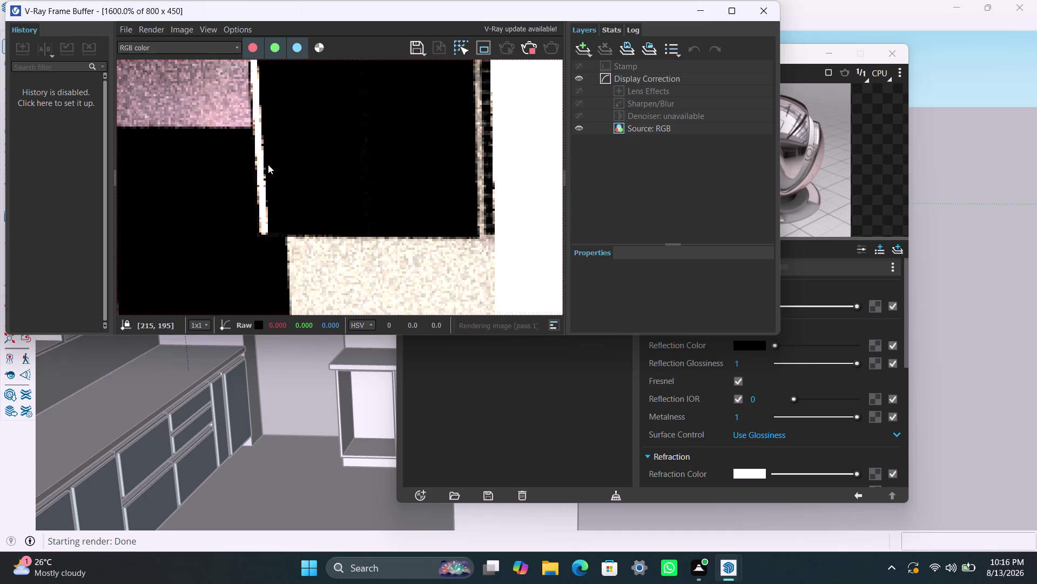
scroll(down, 3)
scroll(down, 3)
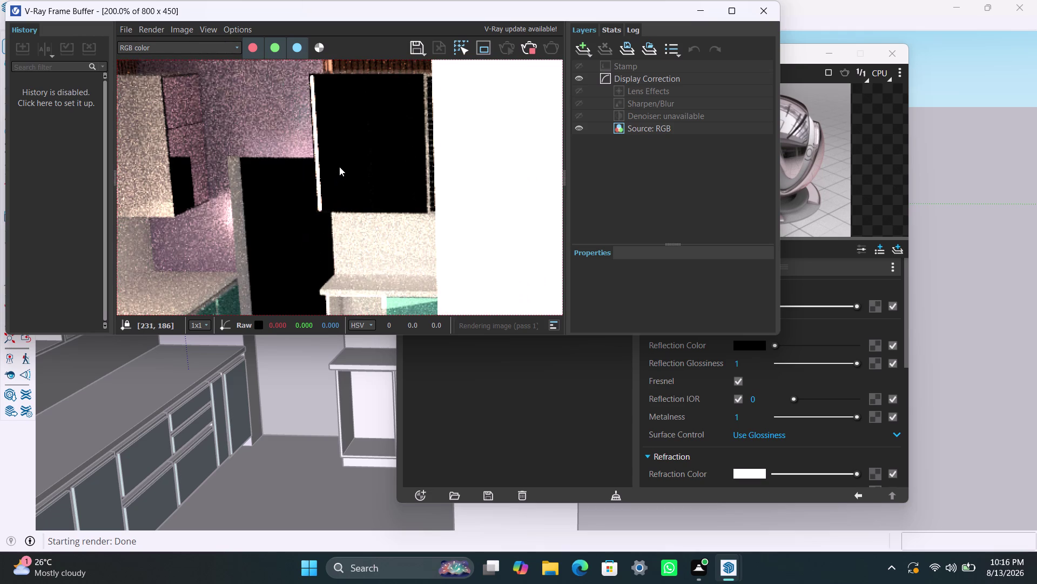
scroll(down, 3)
scroll(down, 3)
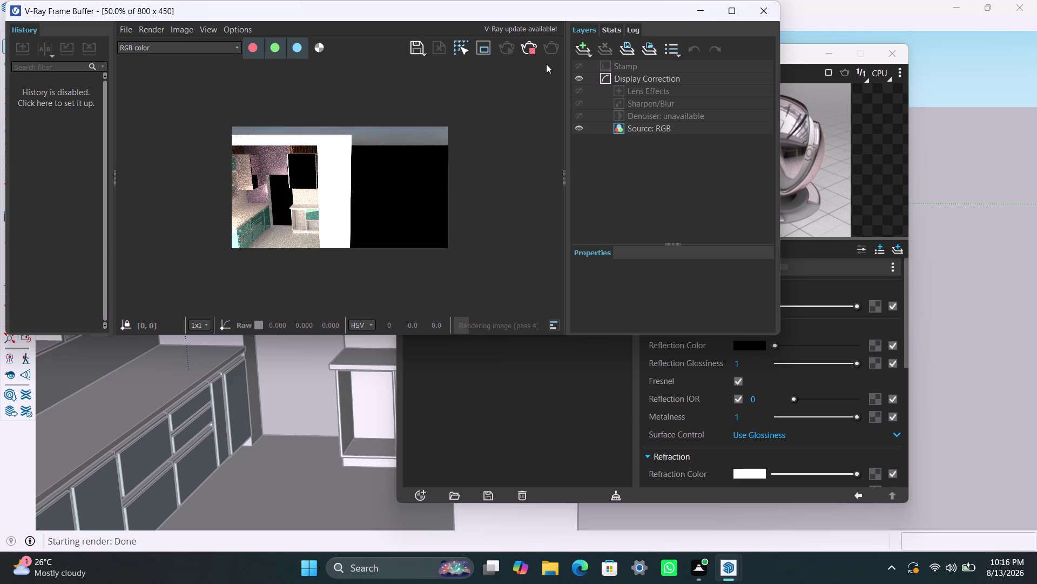
click(530, 53)
click(756, 12)
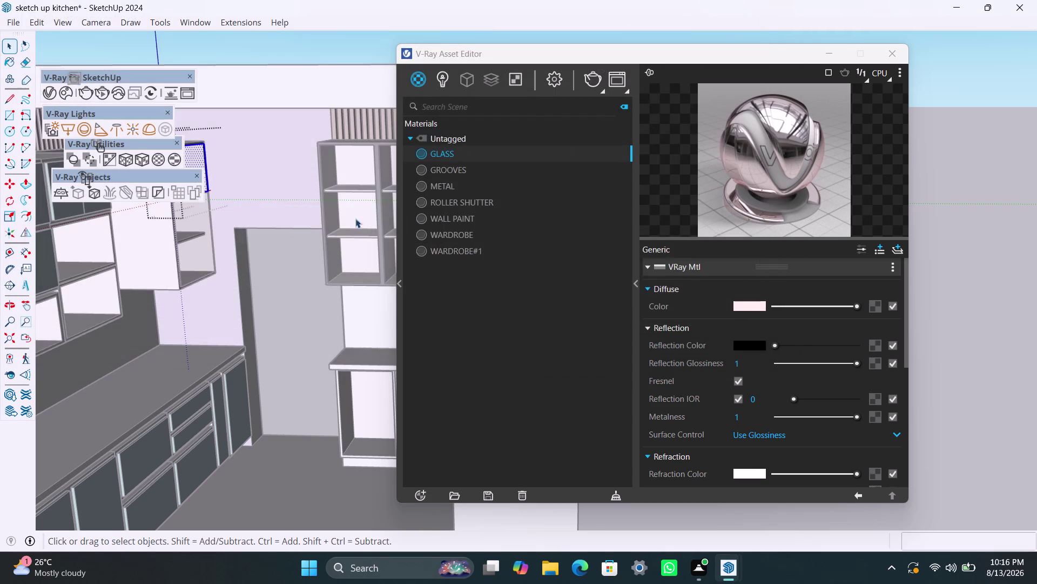
Orbit out to view the kitchen model from outside.
scroll(down, 3)
scroll(down, 3)
click(304, 79)
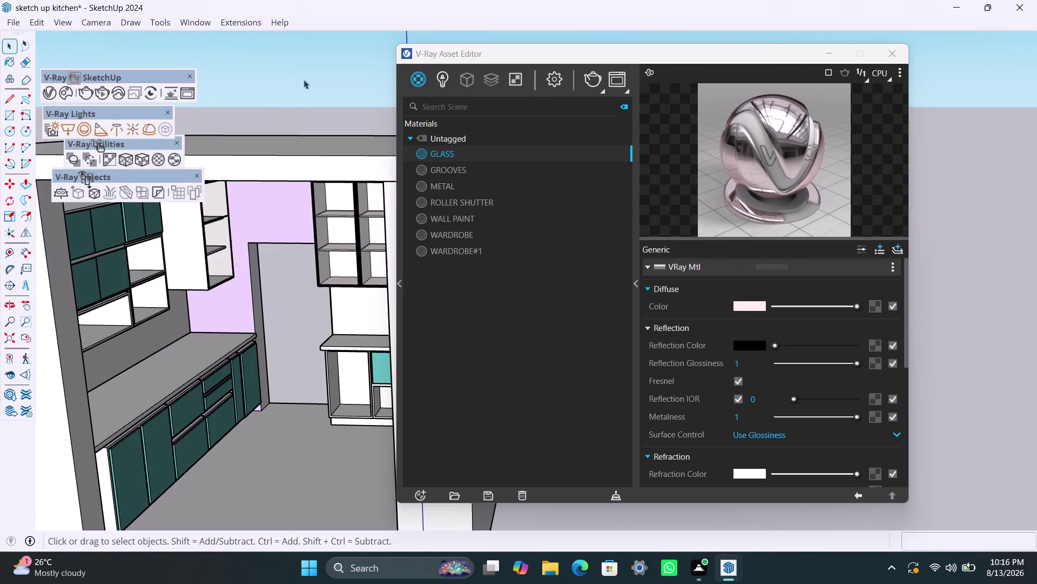
scroll(down, 3)
middle_drag(277, 346, 303, 341)
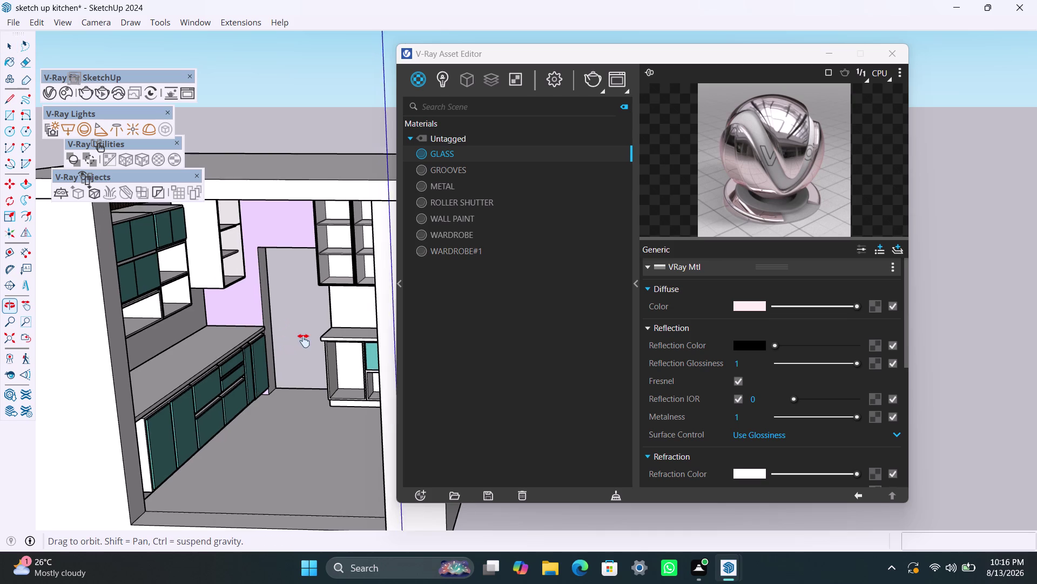
middle_drag(304, 340, 419, 333)
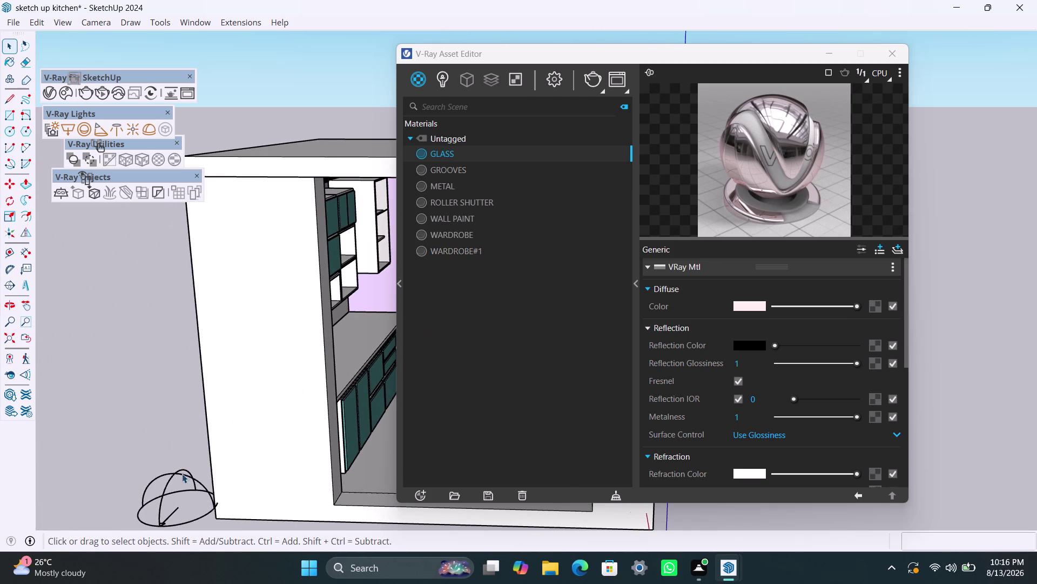
Select the dome light and show the SunLight settings at intensity 10.
drag(181, 481, 171, 463)
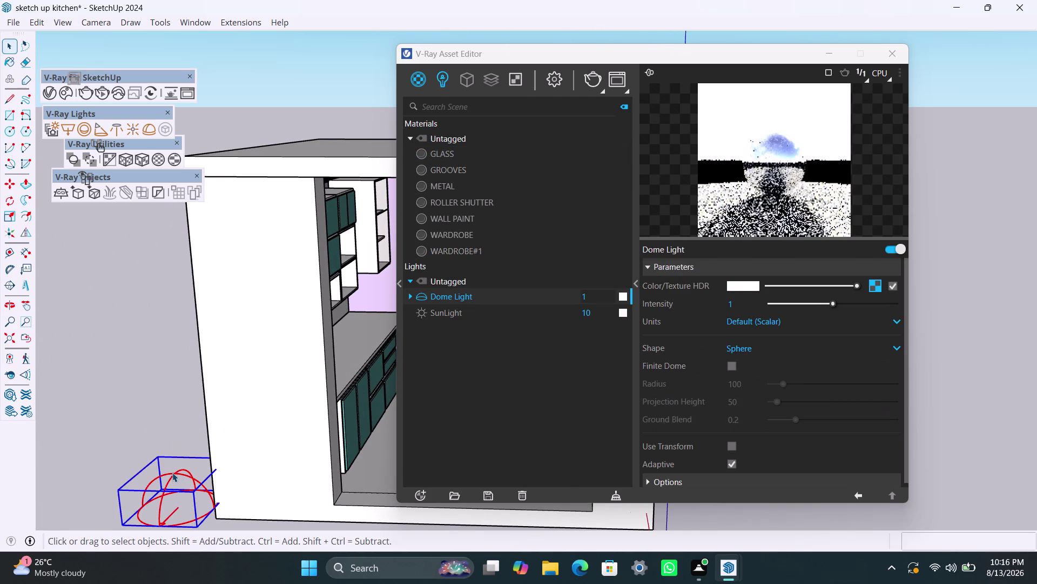
drag(172, 472, 95, 477)
click(166, 482)
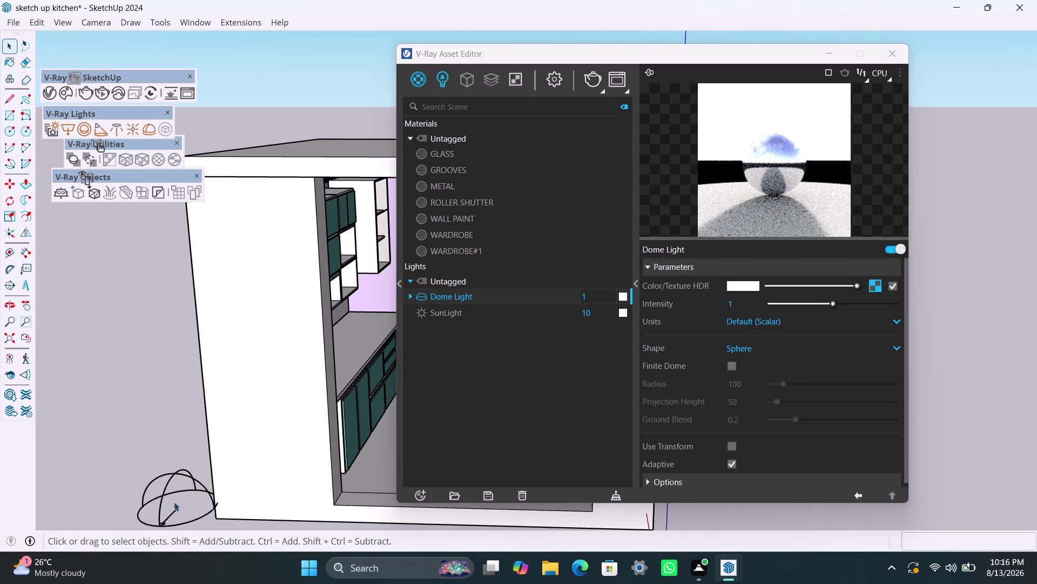
click(166, 503)
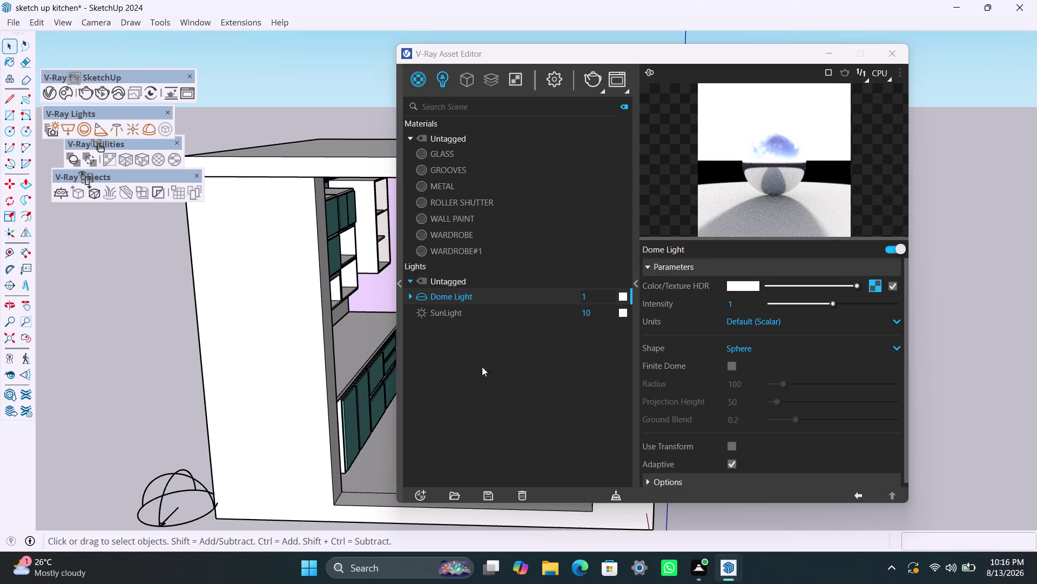
click(591, 300)
Open and dismiss the SunLight colour chooser, then show the CPU progressive medium-quality render settings.
click(599, 313)
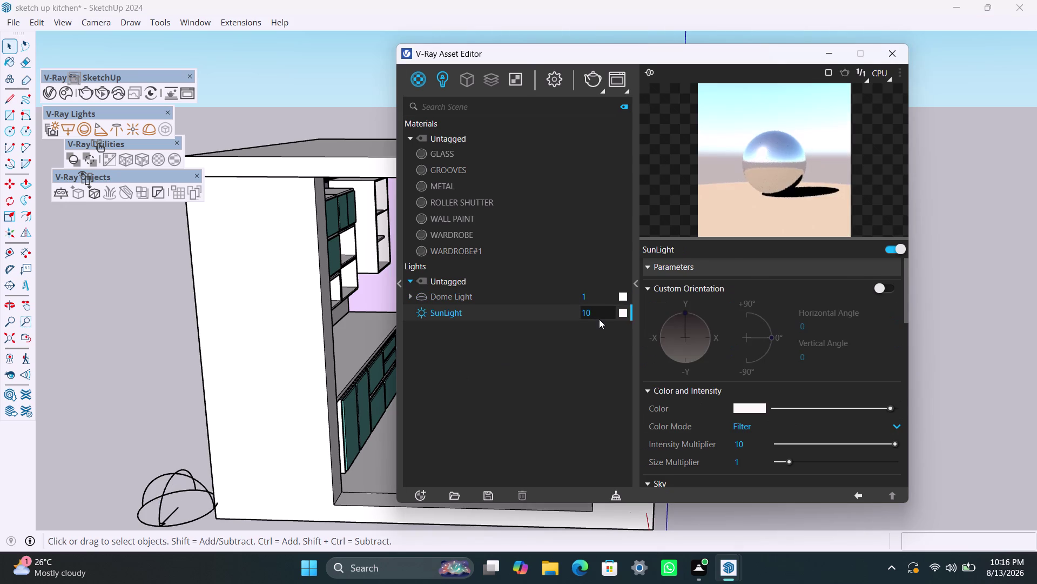
click(621, 312)
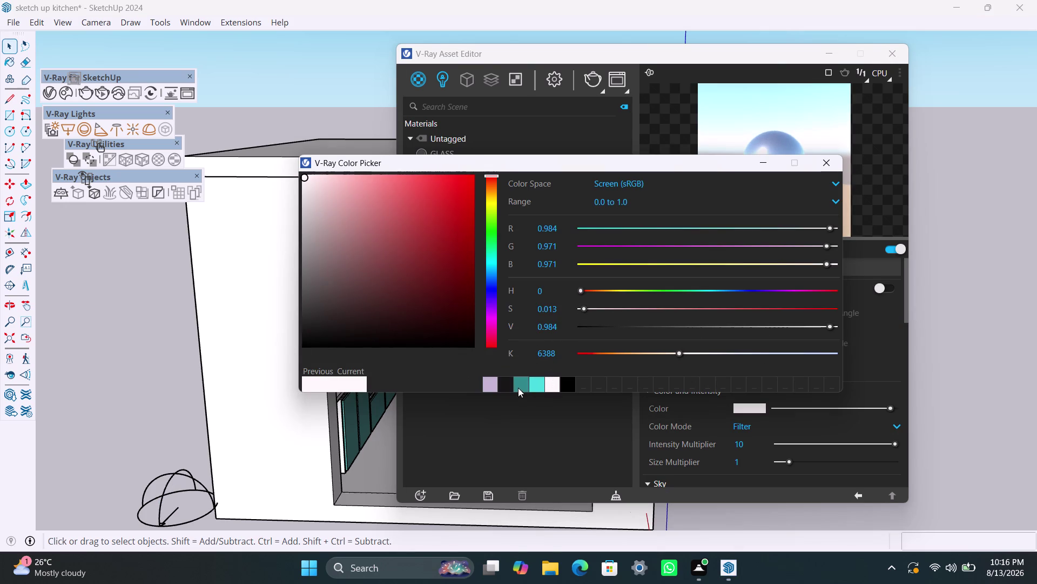
click(451, 428)
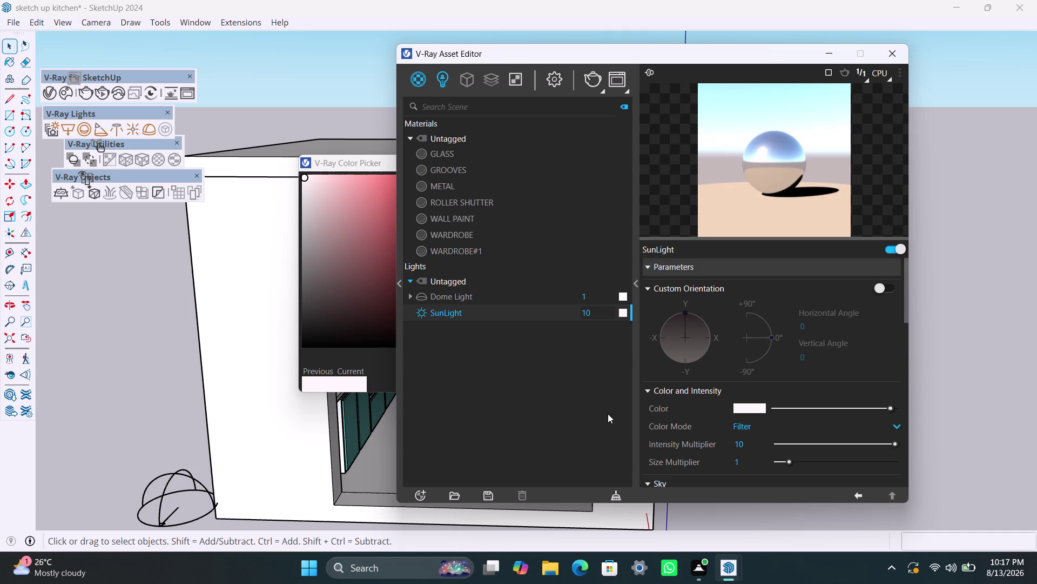
click(356, 112)
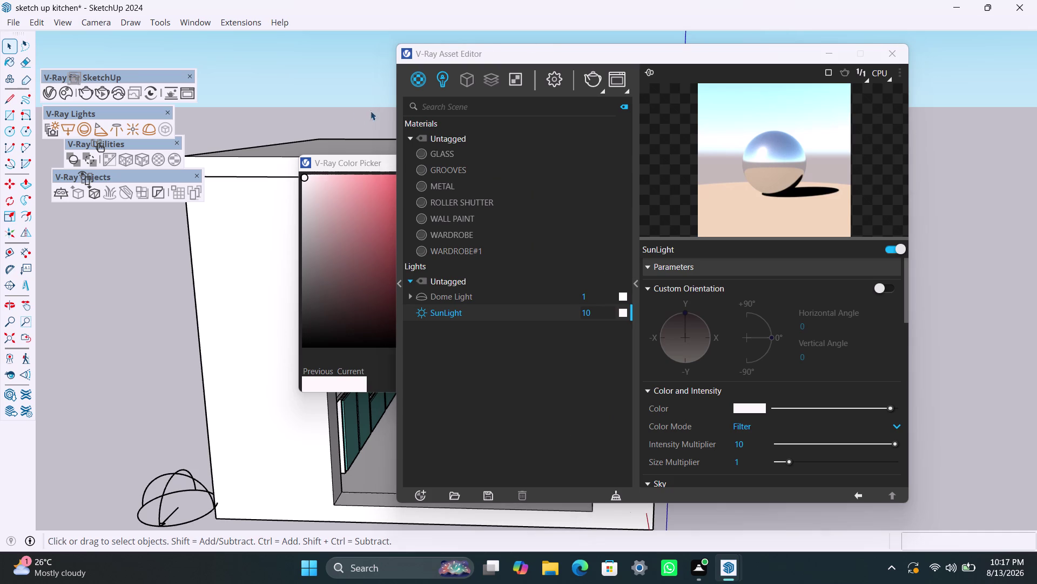
click(545, 83)
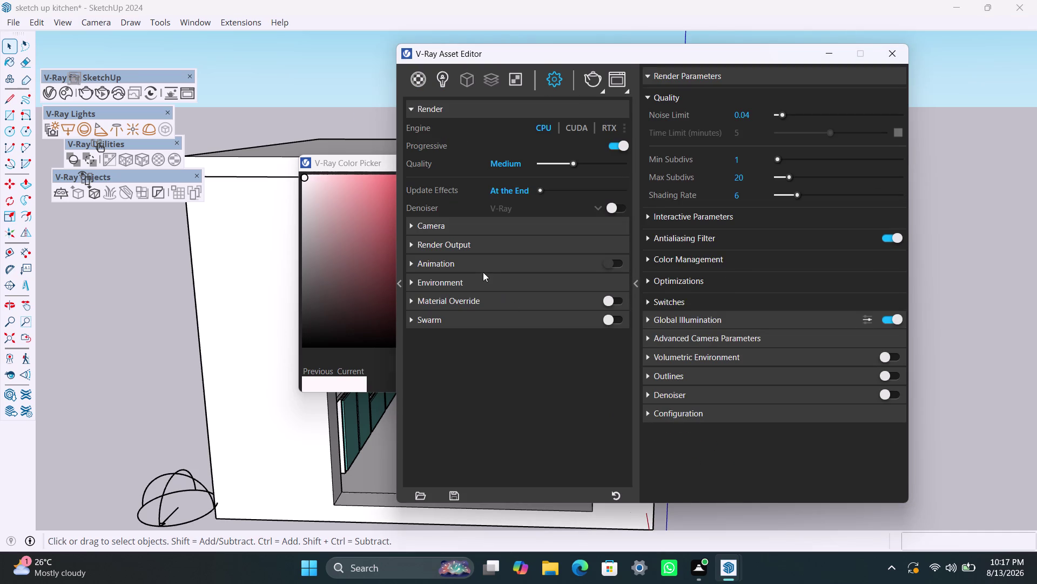
Set the Environment background colour to a light cyan and start a new render.
click(599, 279)
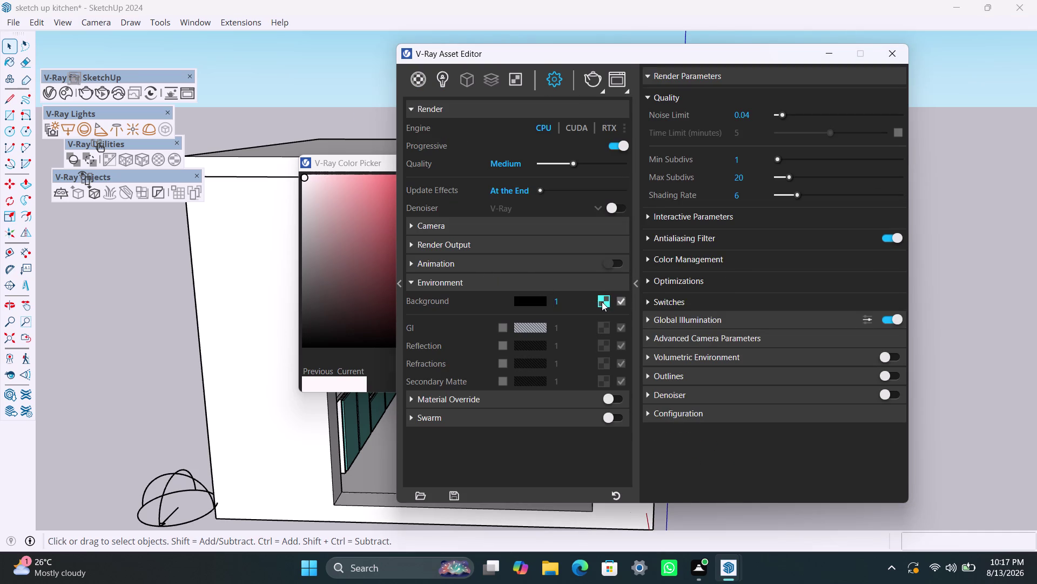
click(544, 304)
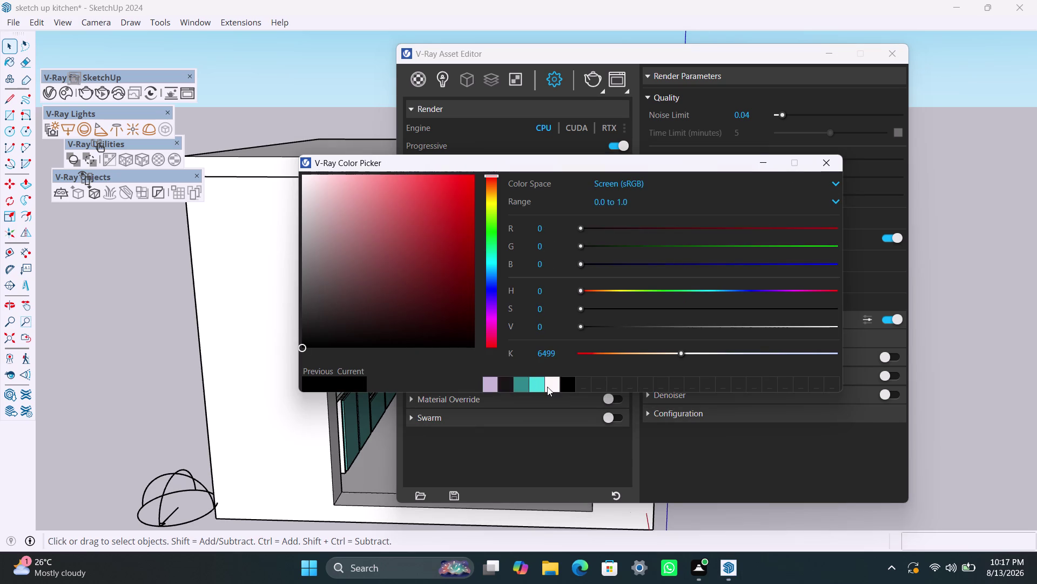
click(534, 384)
drag(420, 195, 366, 211)
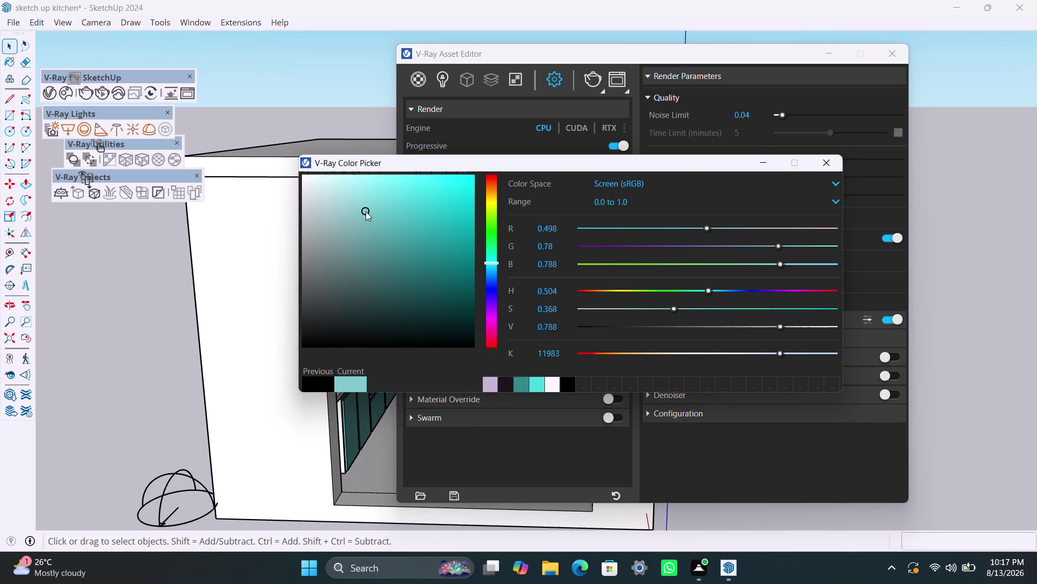
drag(366, 212, 361, 211)
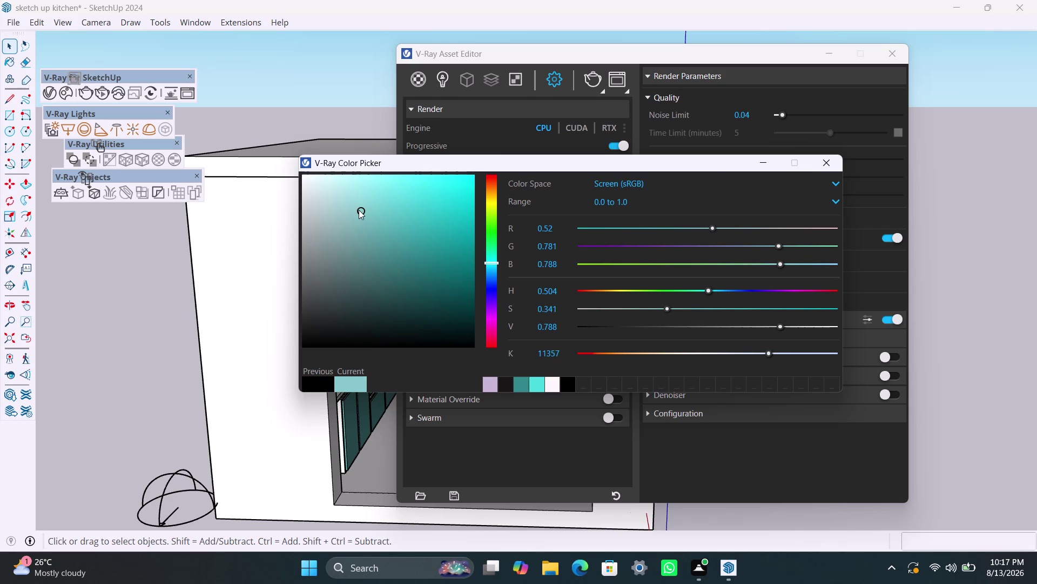
drag(359, 210, 352, 206)
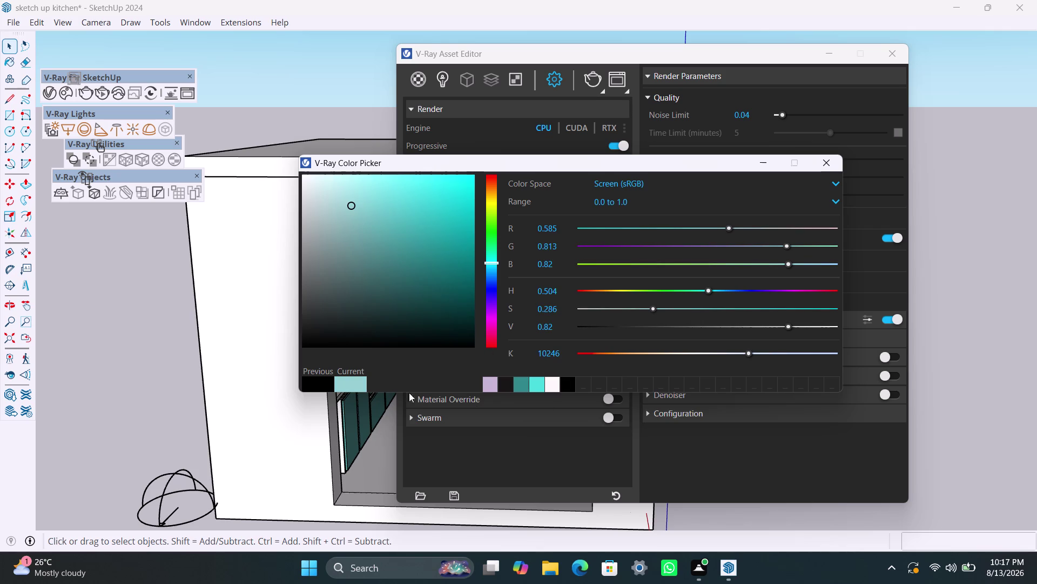
click(357, 388)
click(760, 161)
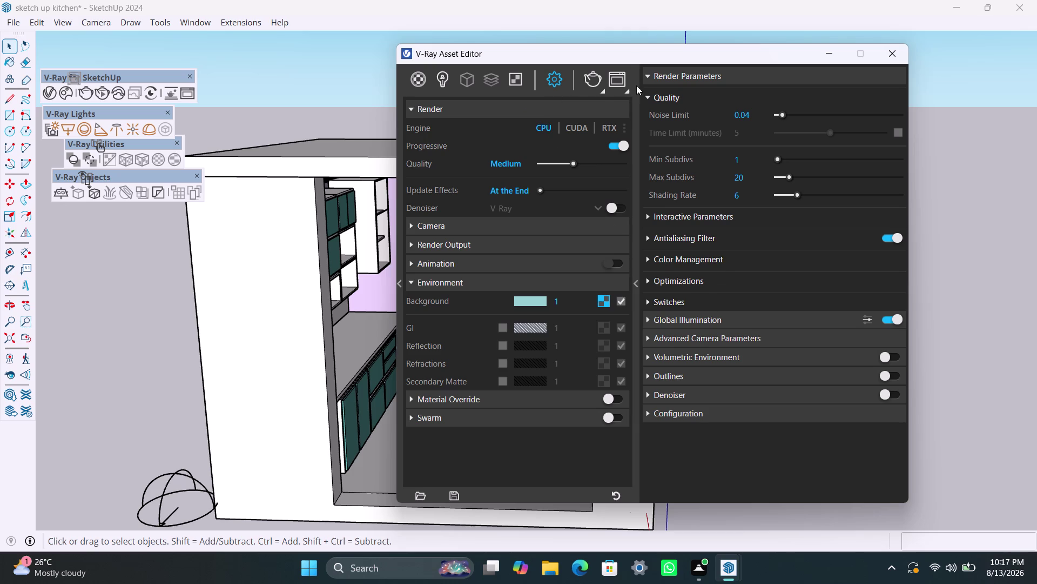
click(594, 77)
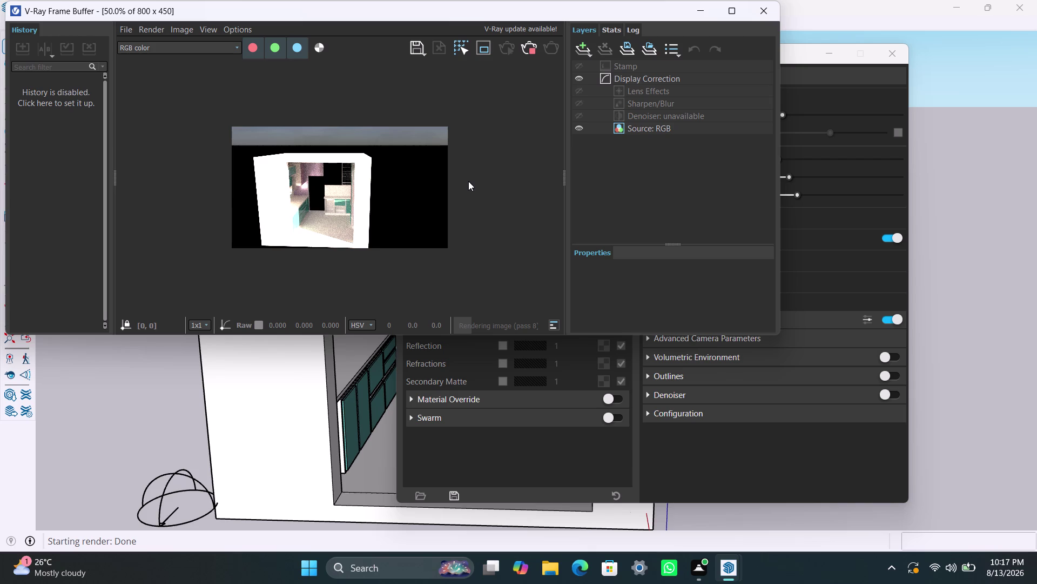
Zoom around the finished cyan-background render, then stop it and close the frame buffer.
scroll(up, 3)
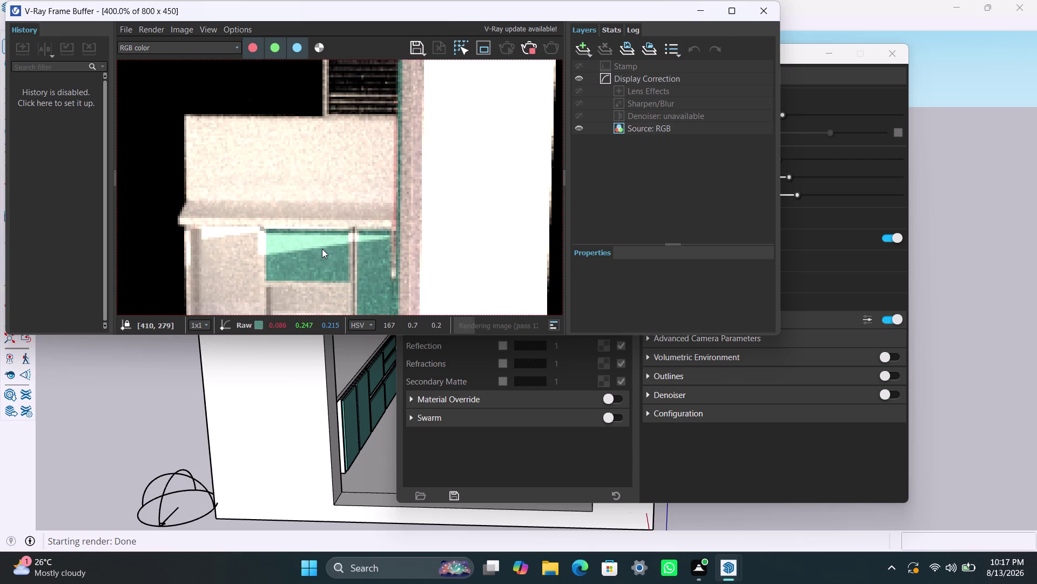
scroll(down, 3)
scroll(down, 3)
scroll(up, 3)
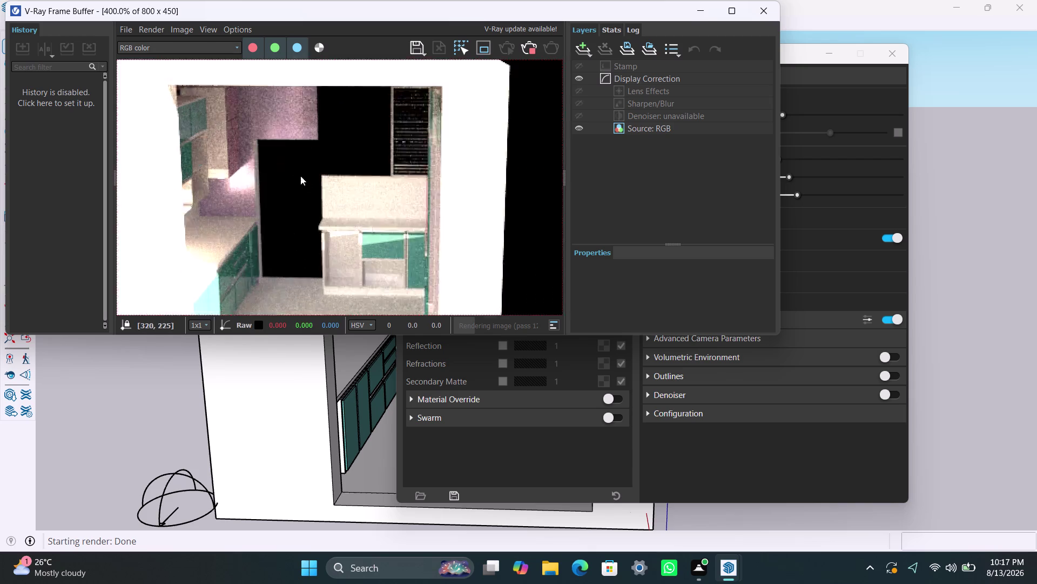
scroll(down, 3)
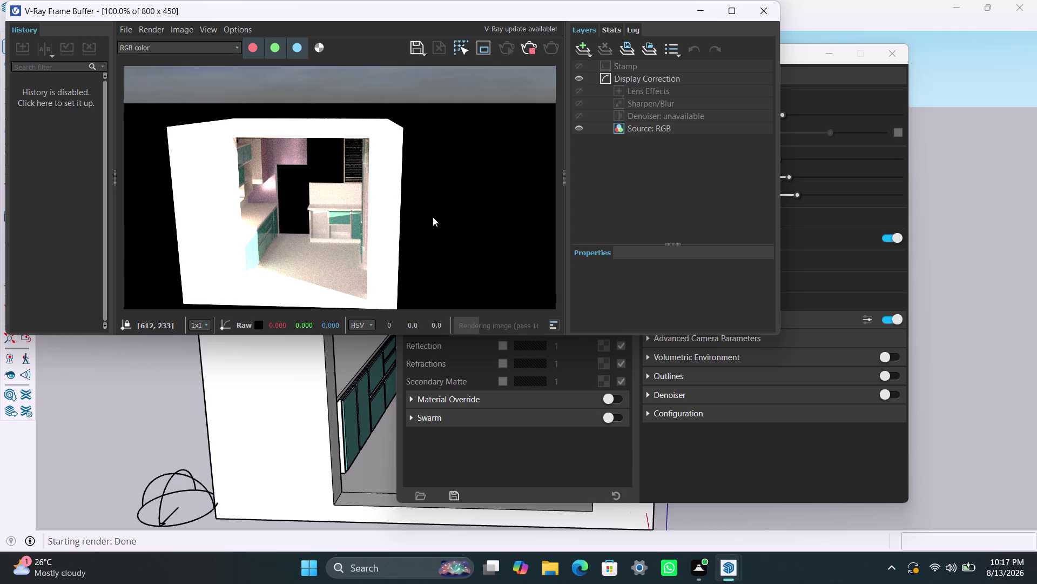
click(528, 50)
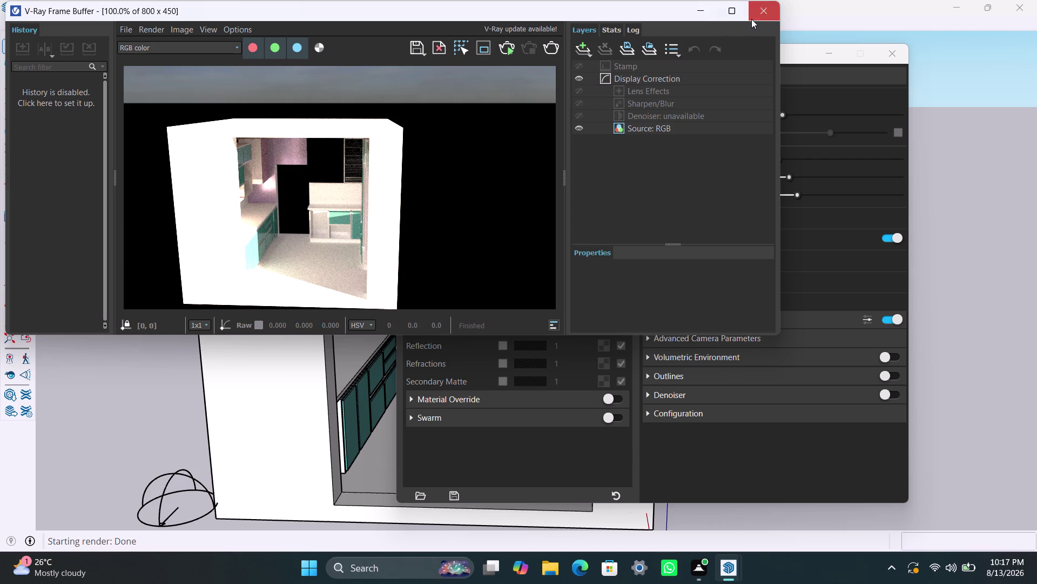
click(755, 16)
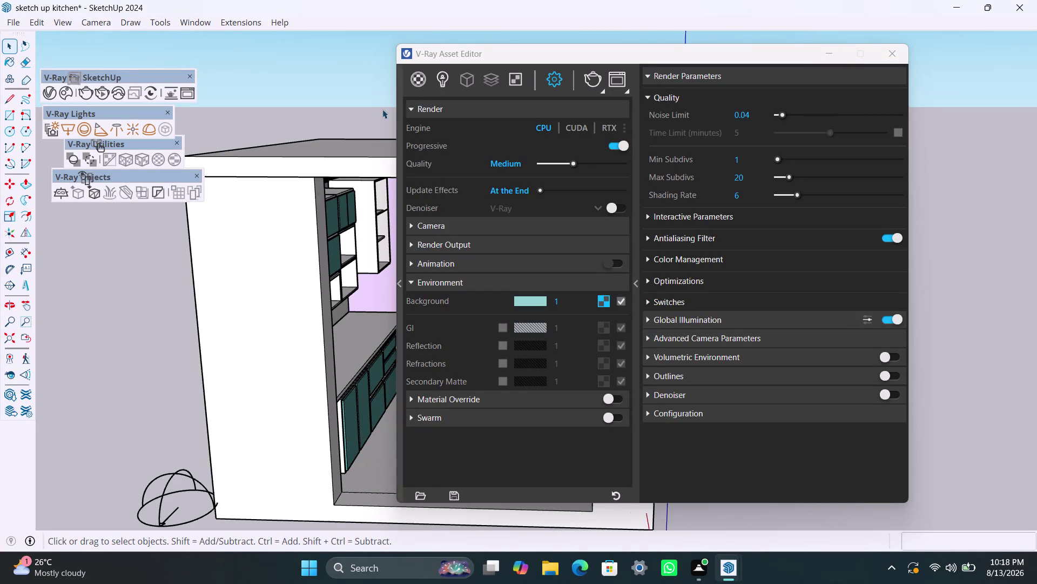
Orbit to the upper wall cabinet and select it, undoing an accidental delete.
click(374, 91)
middle_drag(296, 278, 32, 276)
scroll(up, 3)
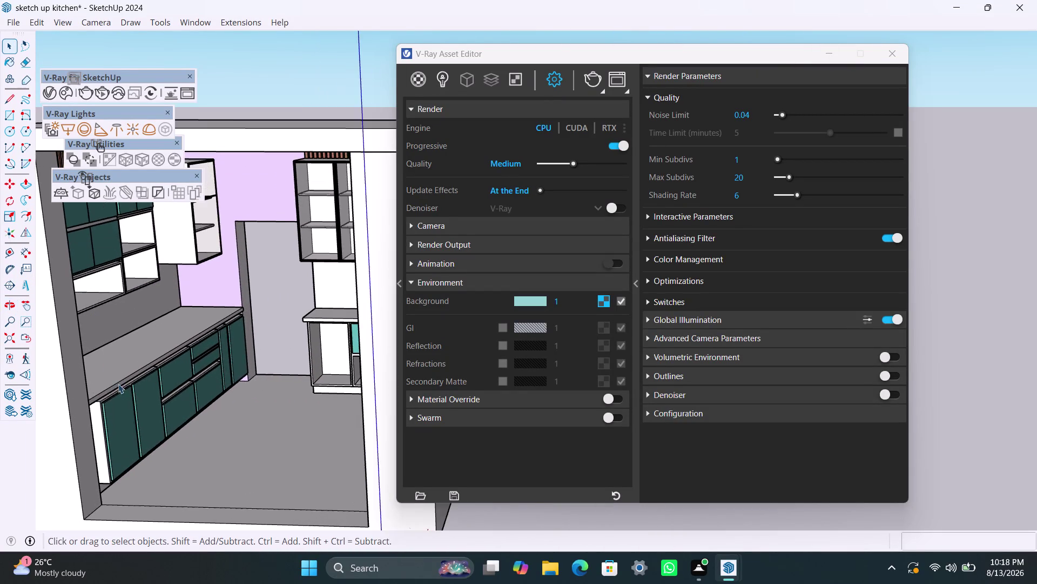
middle_drag(122, 386, 291, 266)
scroll(up, 3)
click(304, 174)
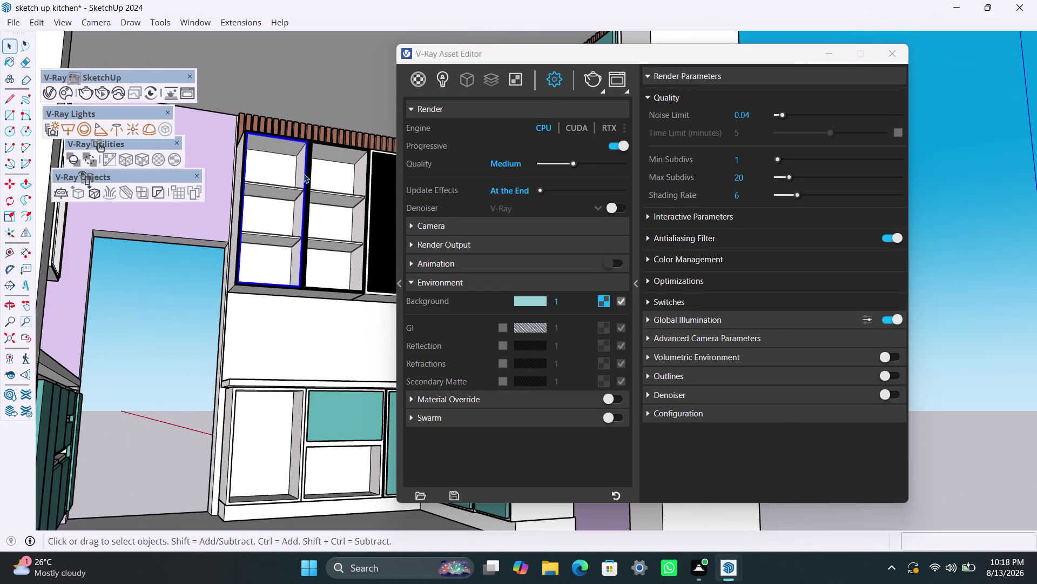
key(BackSpace)
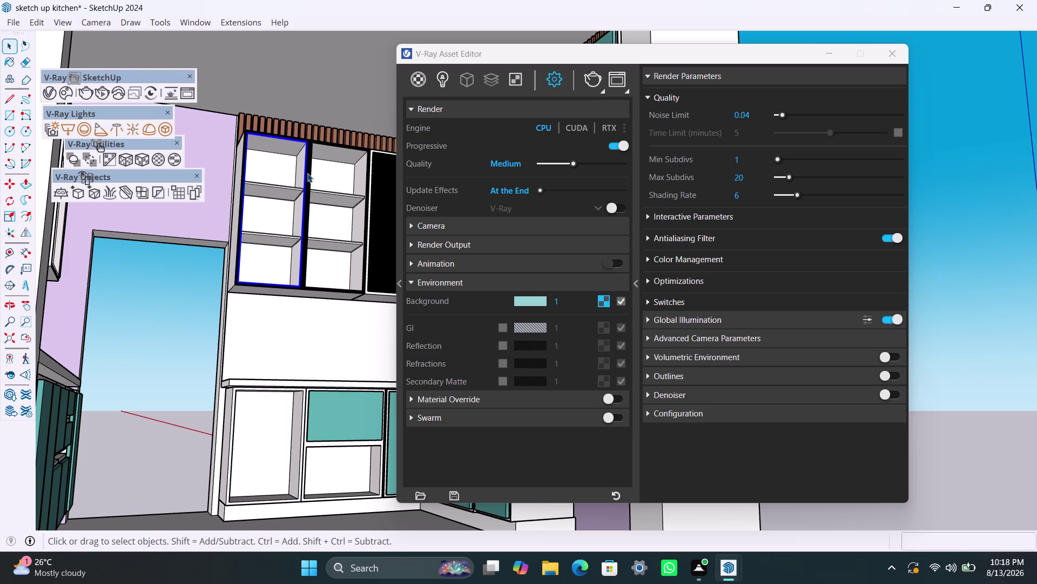
key(Delete)
click(307, 184)
scroll(up, 3)
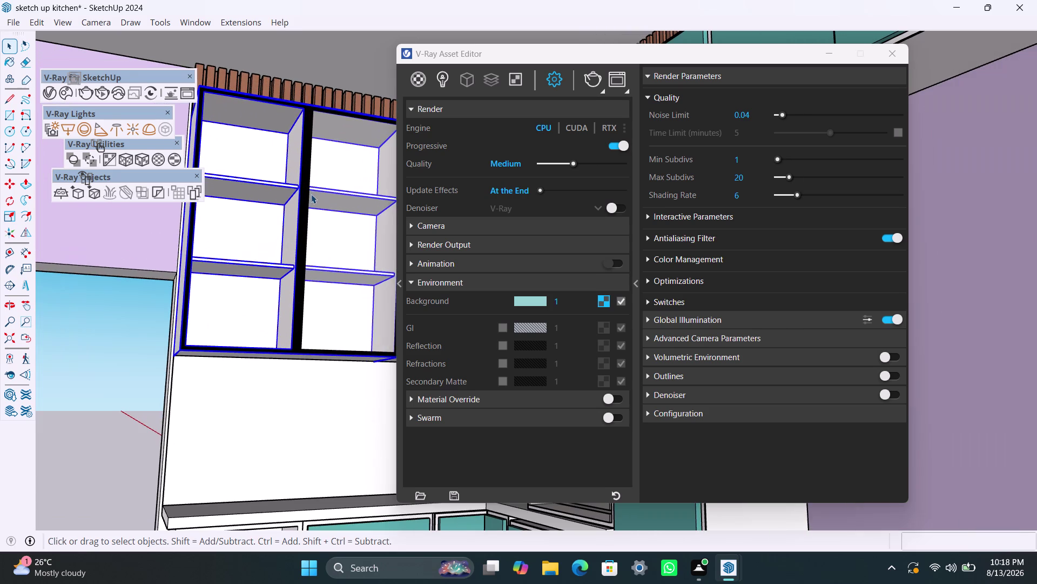
key(Delete)
key(ctrl+z)
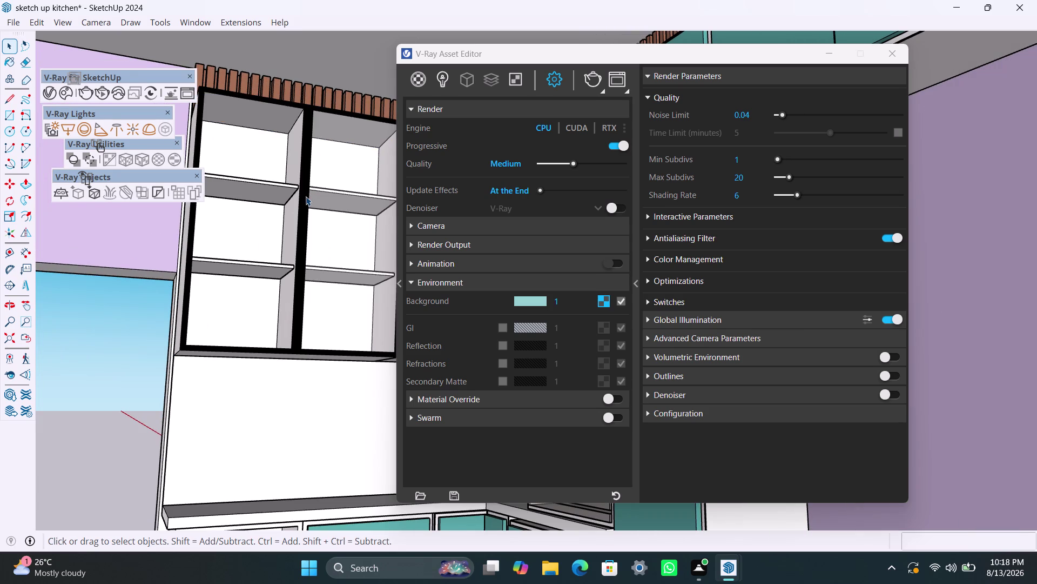
Open the cabinet group to select a part, then undo back out of editing.
click(259, 153)
triple_click(283, 141)
triple_click(284, 139)
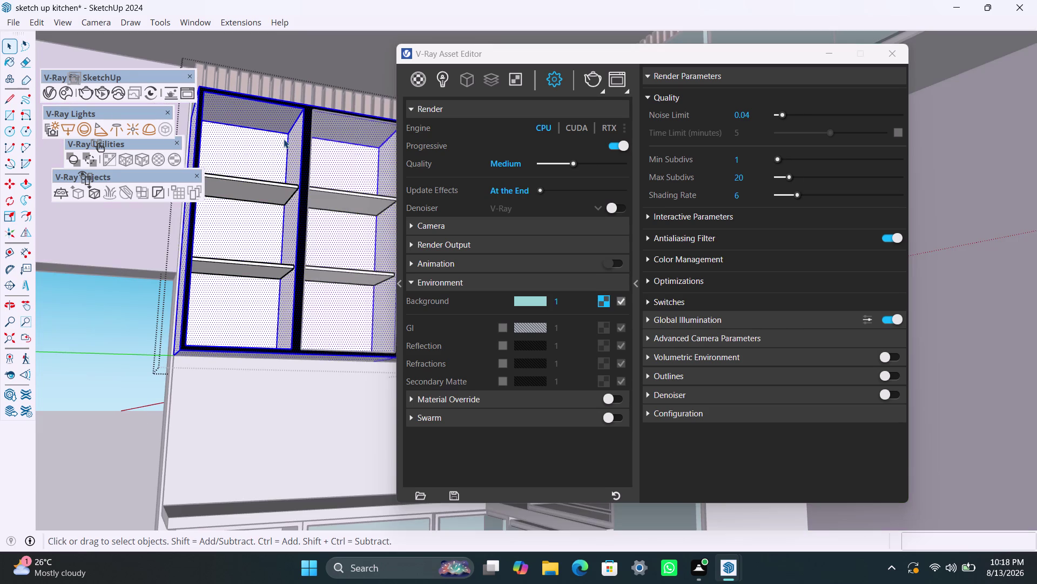
double_click(293, 139)
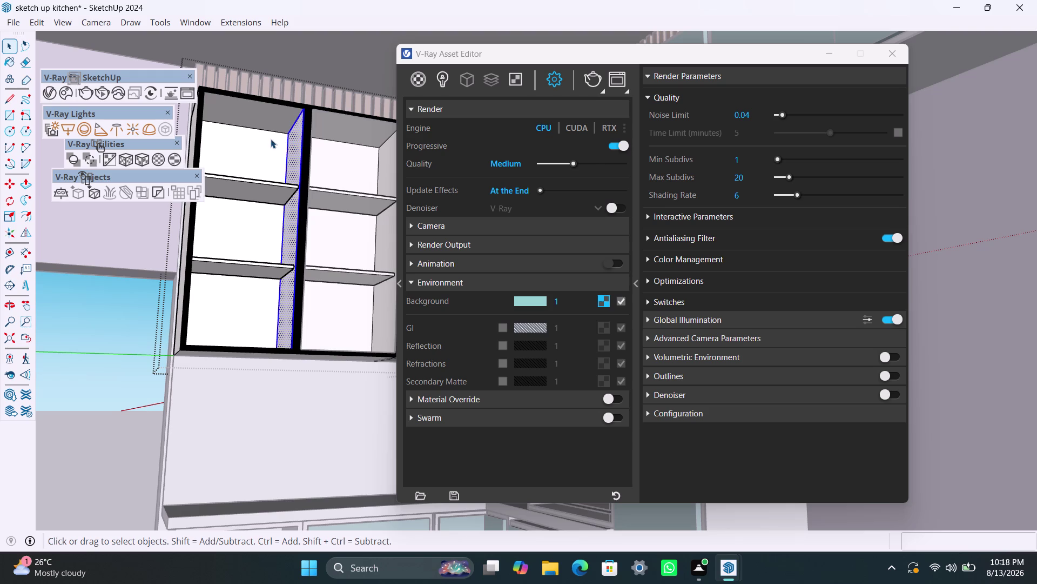
key(ctrl+z)
key(ctrl+z)
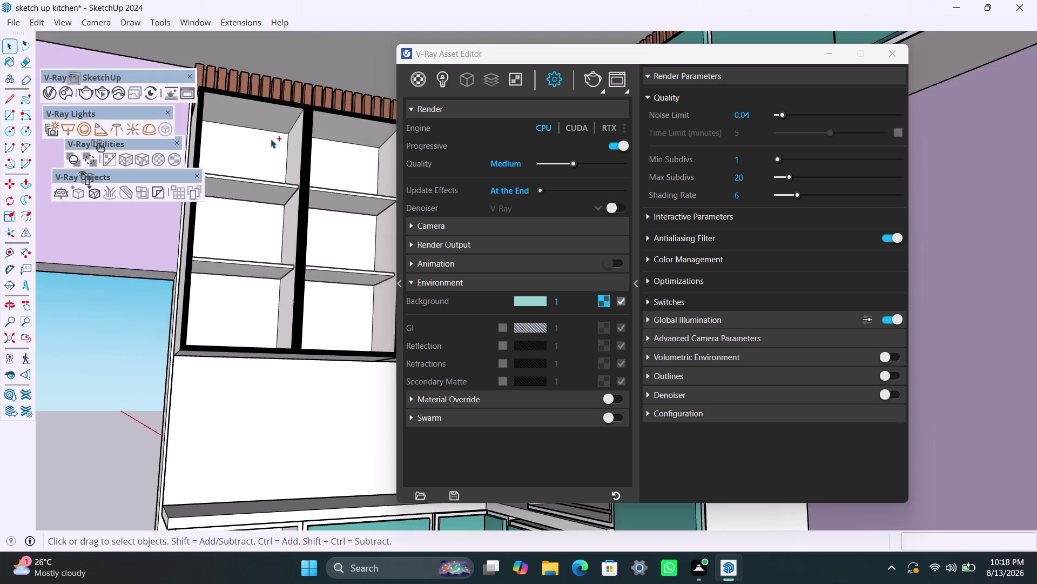
key(ctrl+z)
click(271, 139)
Orbit to face the cabinet doors, select the left door's glass panel, and list the materials.
scroll(down, 3)
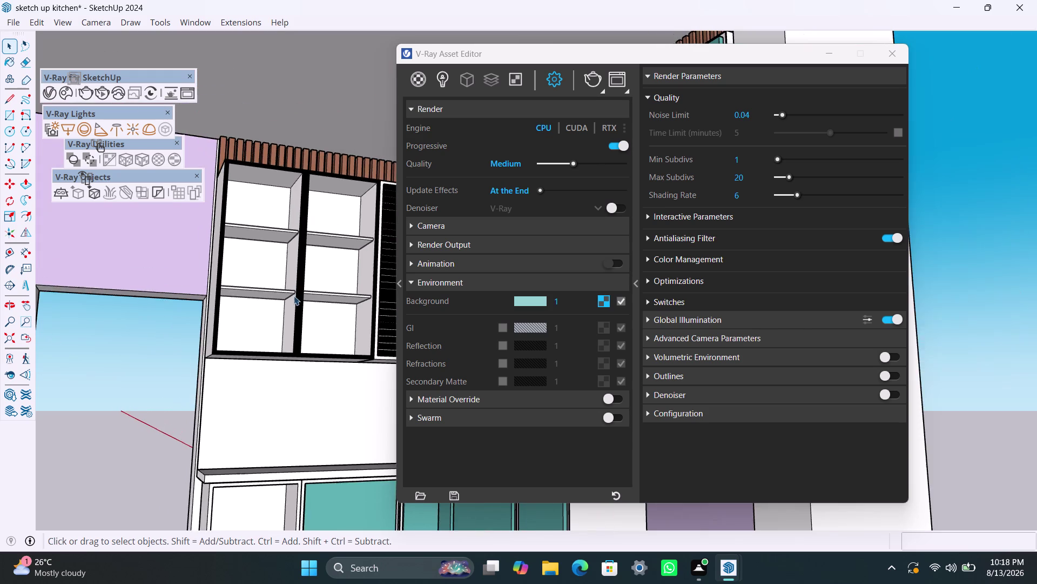
middle_drag(295, 290, 246, 444)
scroll(up, 3)
middle_drag(280, 334, 280, 331)
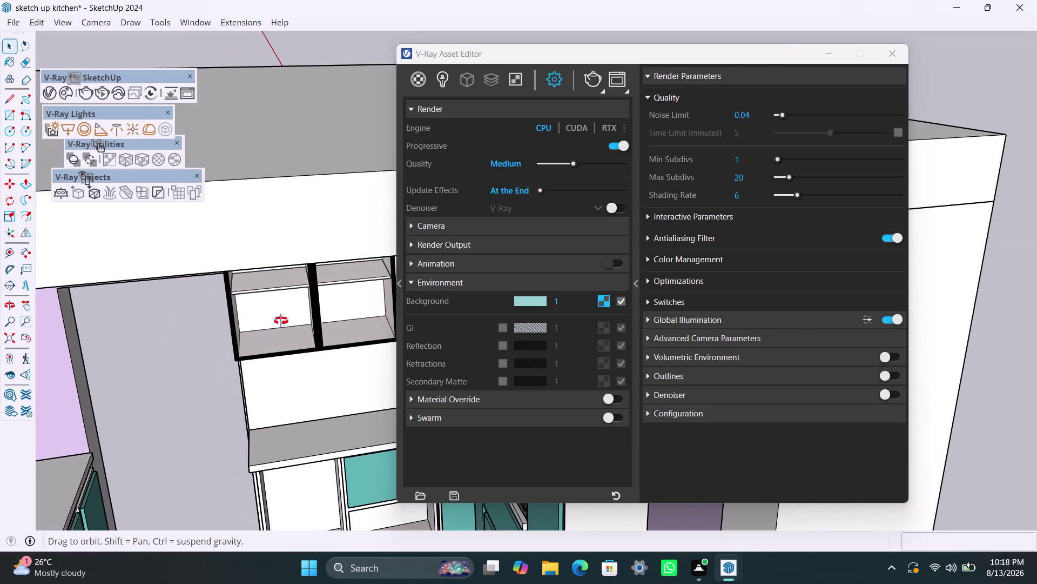
middle_drag(281, 330, 265, 223)
click(270, 218)
triple_click(282, 217)
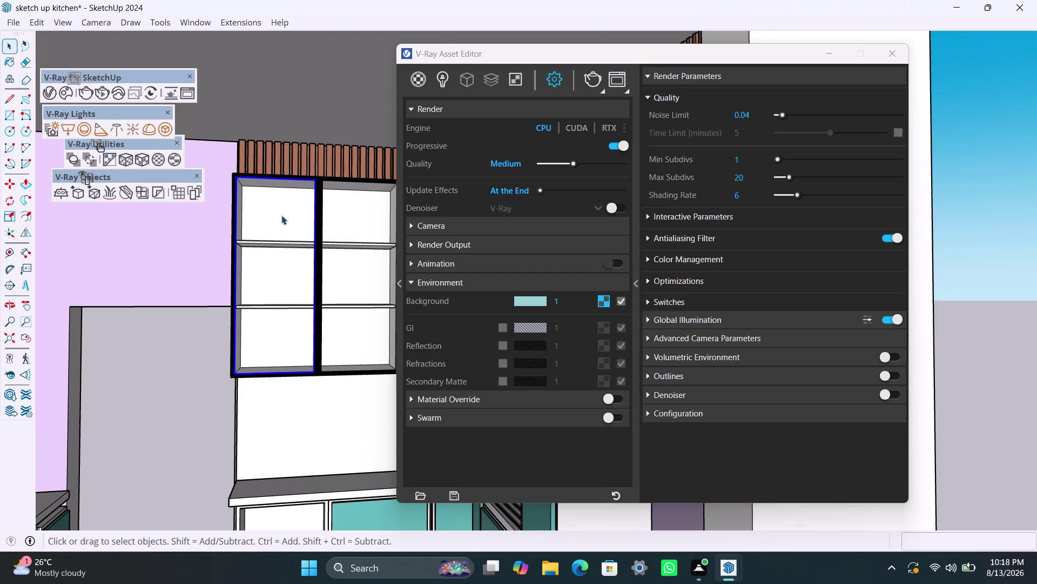
double_click(281, 215)
double_click(280, 215)
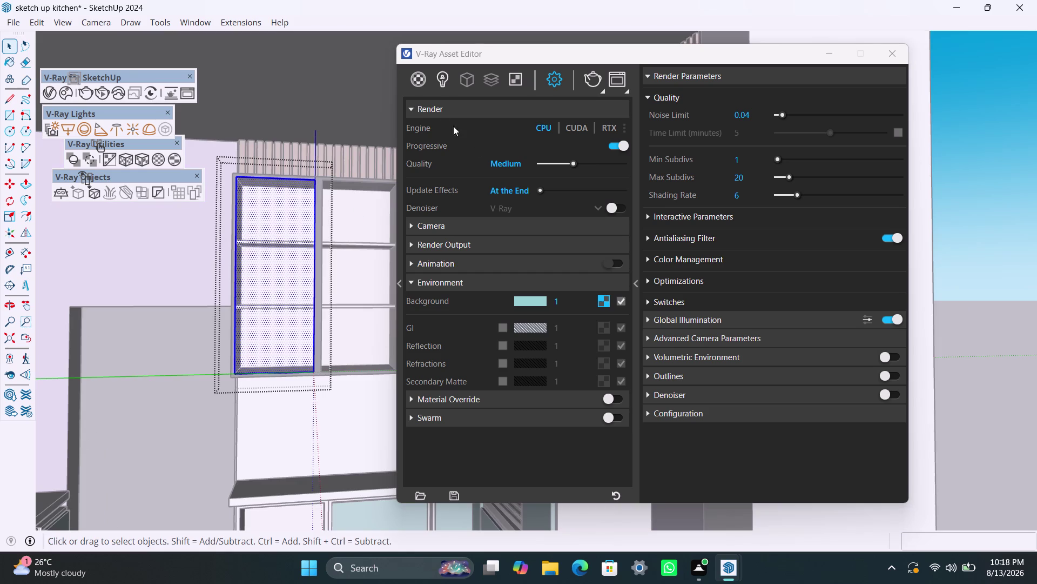
click(418, 81)
Lighten the GLASS reflection colour and apply GLASS to the left door panel.
click(448, 159)
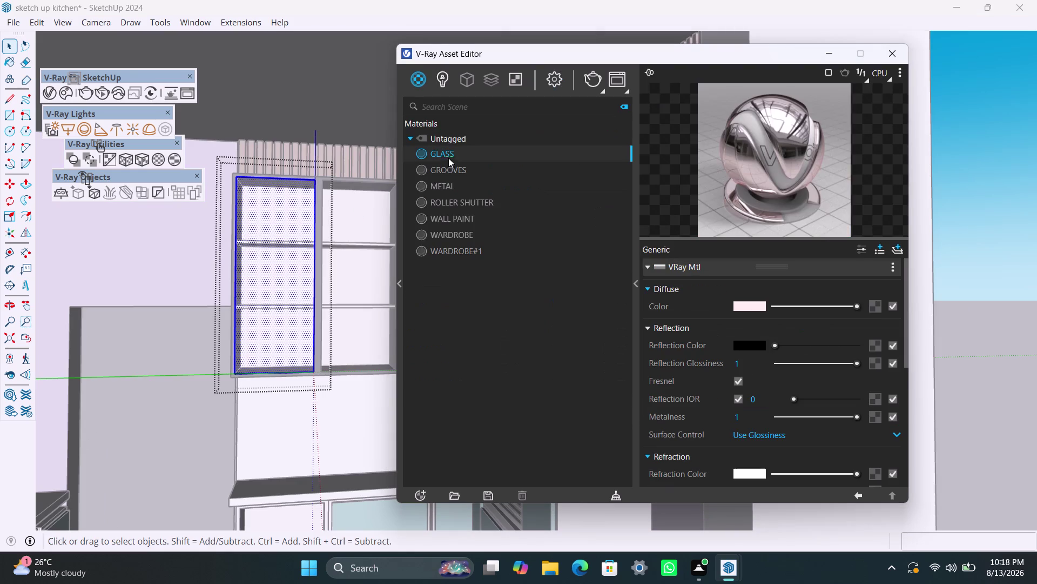
drag(775, 346, 818, 349)
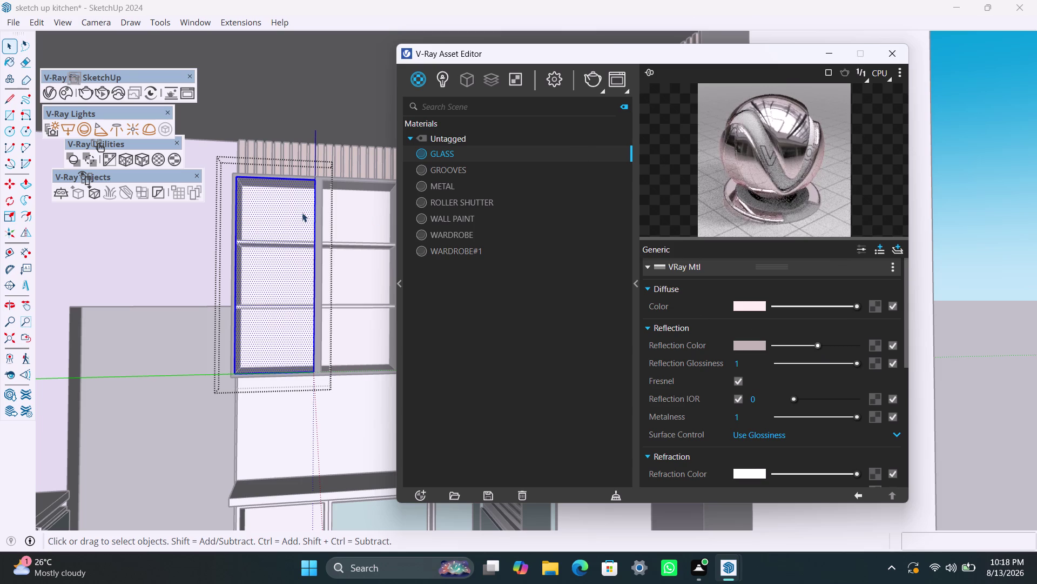
right_click(295, 212)
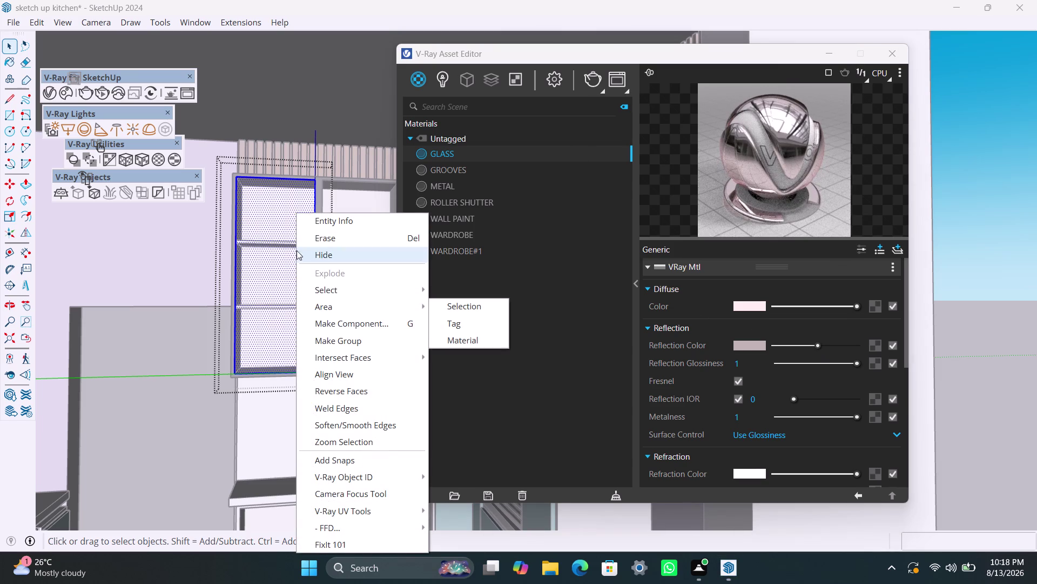
click(456, 151)
right_click(456, 151)
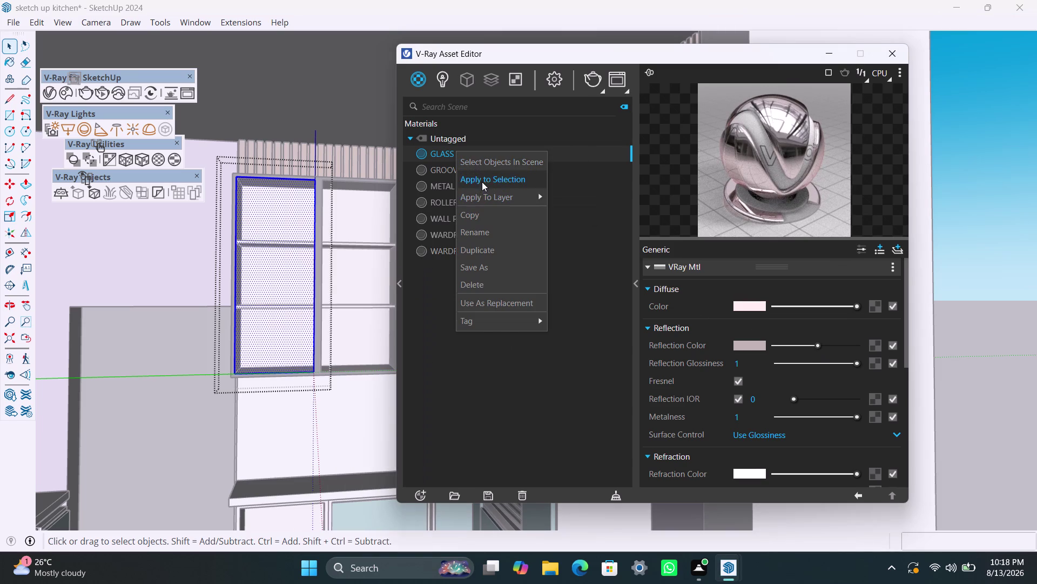
click(482, 182)
Select the right door panel, apply GLASS to it, and start a render.
click(345, 205)
triple_click(345, 204)
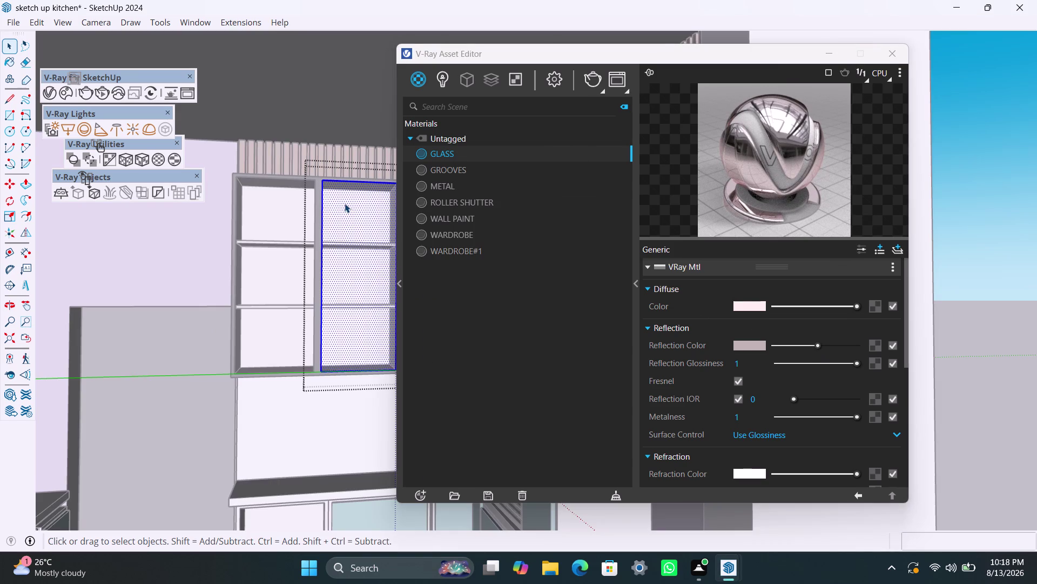
click(345, 204)
right_click(465, 152)
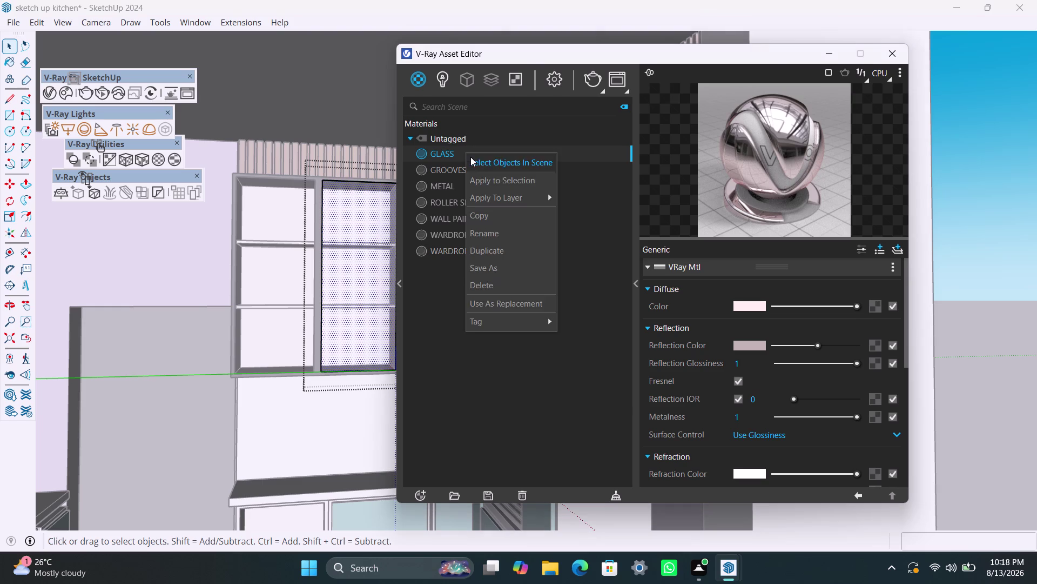
right_click(470, 157)
click(456, 156)
right_click(456, 157)
click(481, 182)
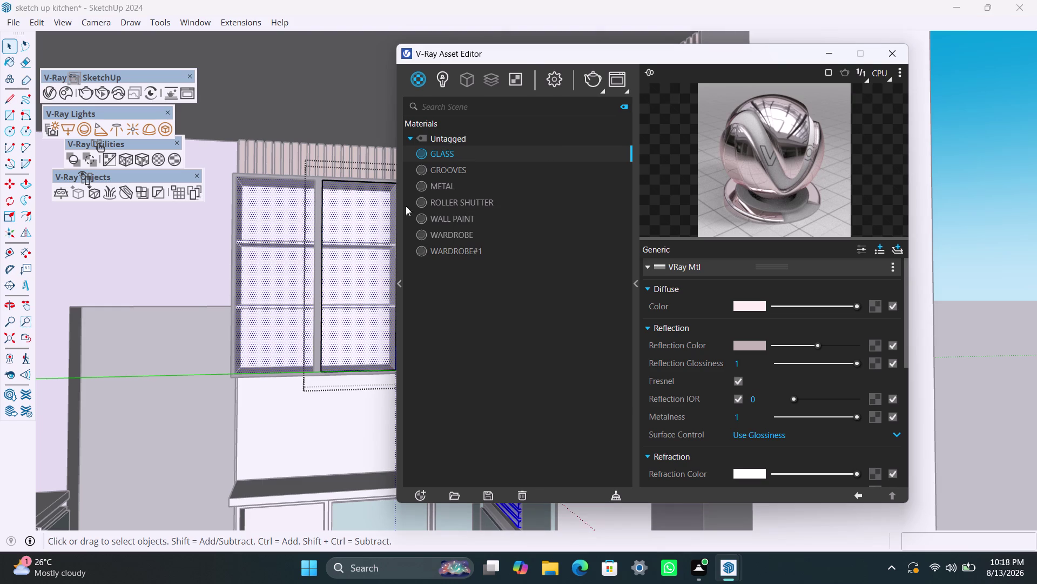
scroll(down, 3)
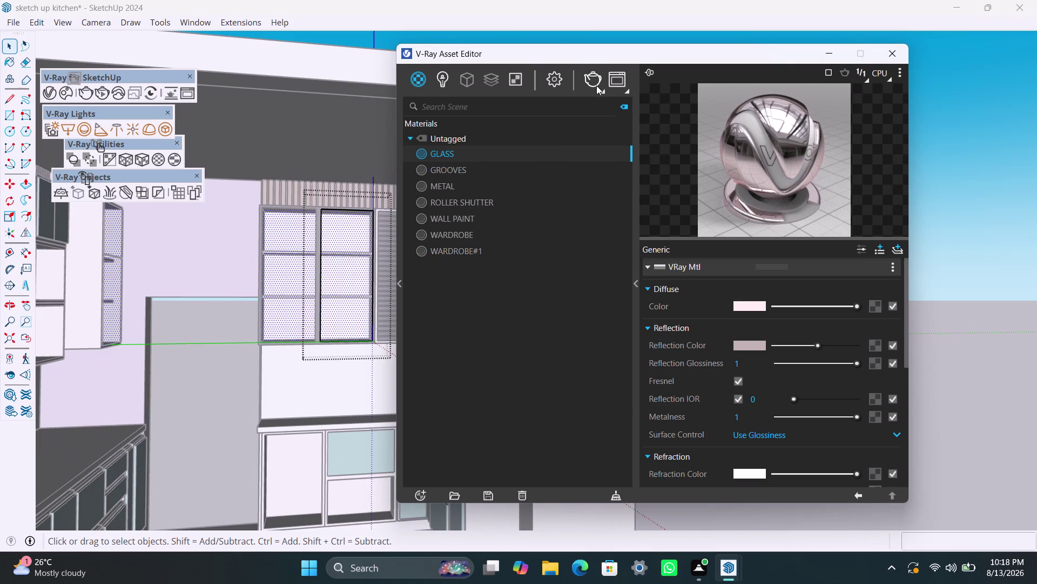
click(590, 82)
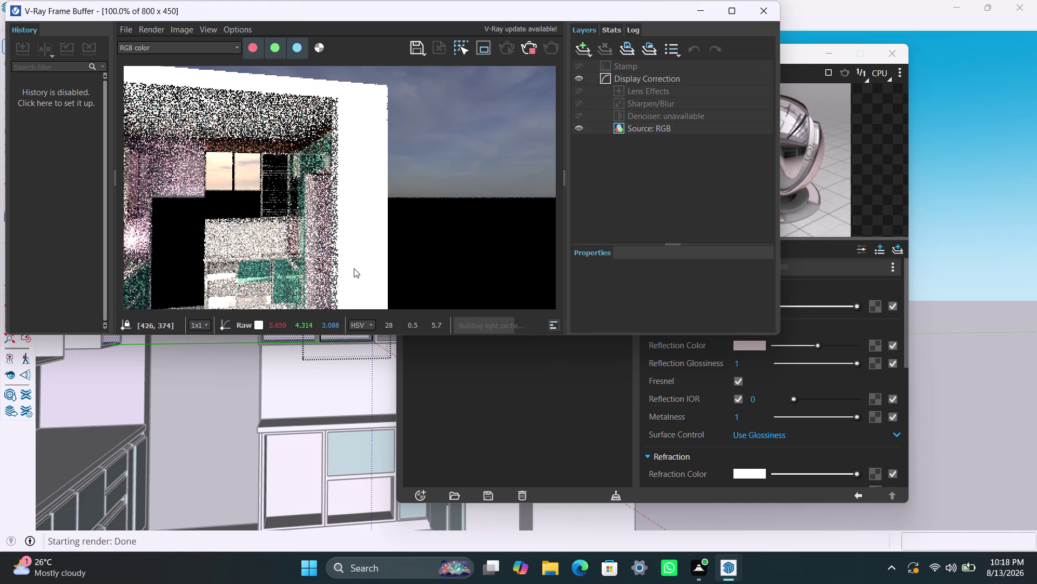
Zoom in on the glass cabinet door render, then stop it and close the frame buffer.
scroll(up, 3)
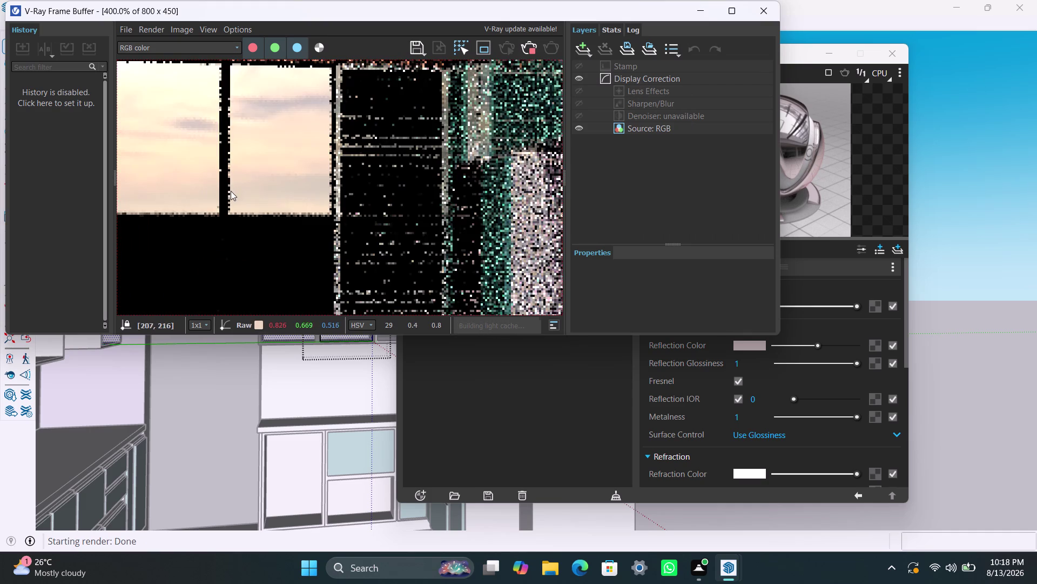
scroll(down, 3)
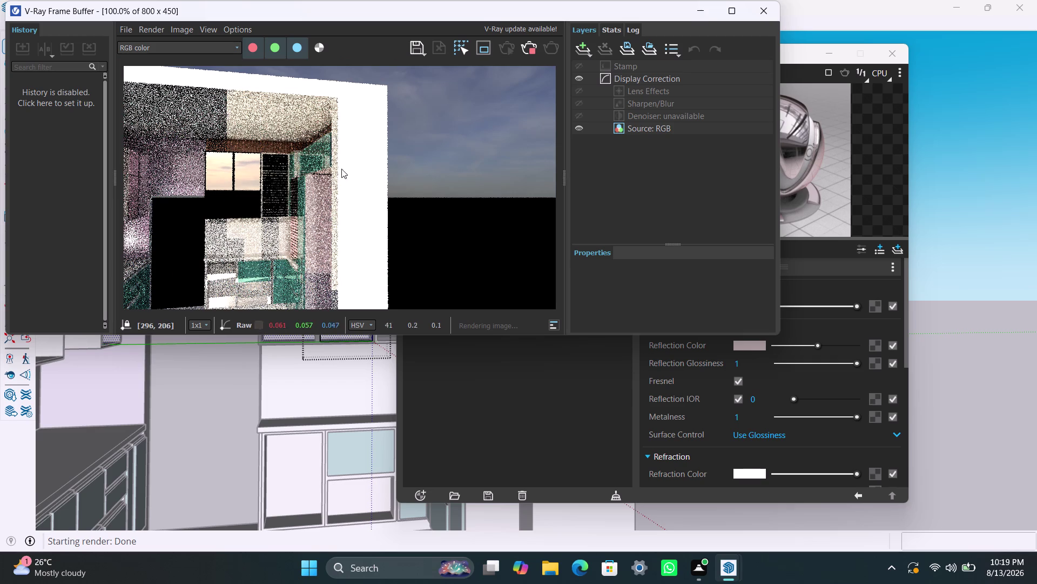
click(701, 3)
click(292, 315)
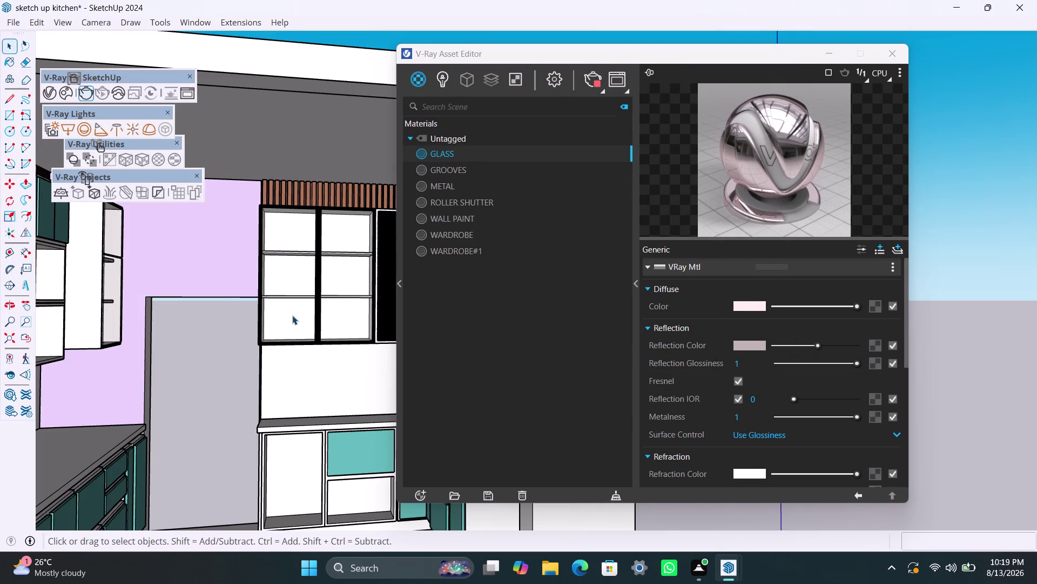
triple_click(293, 315)
triple_click(292, 315)
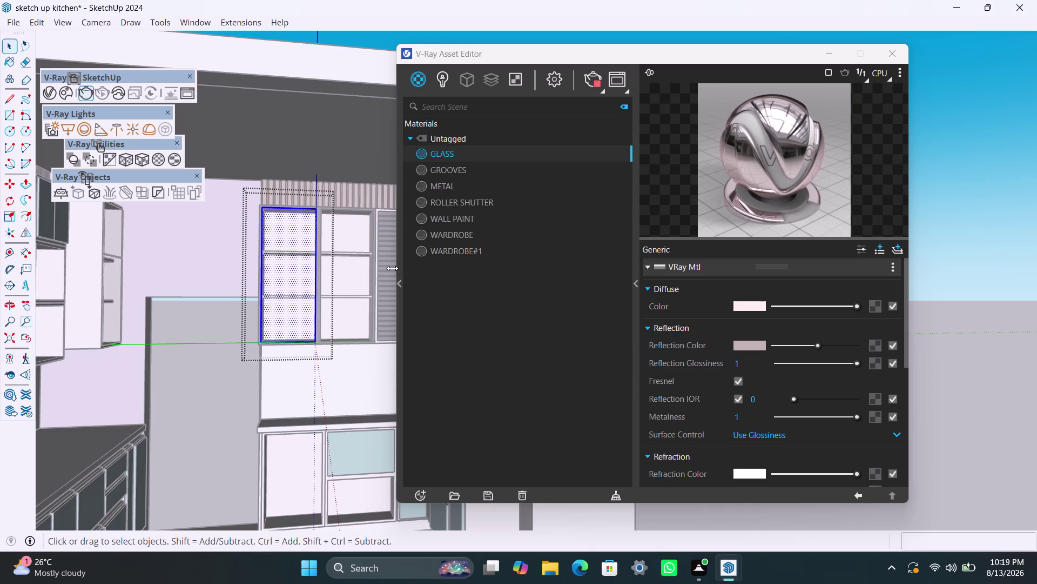
right_click(453, 157)
click(479, 181)
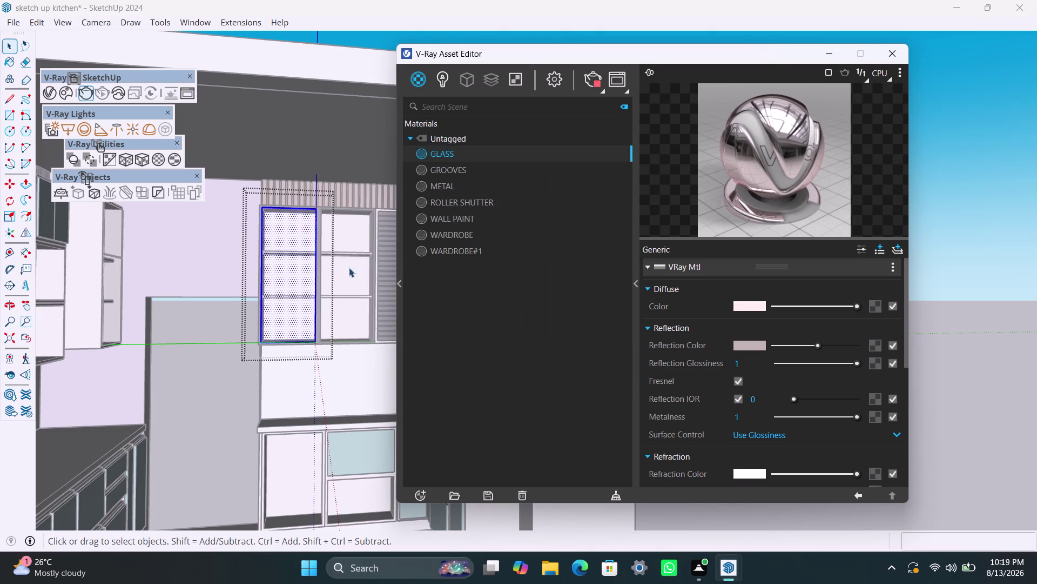
click(332, 277)
double_click(332, 278)
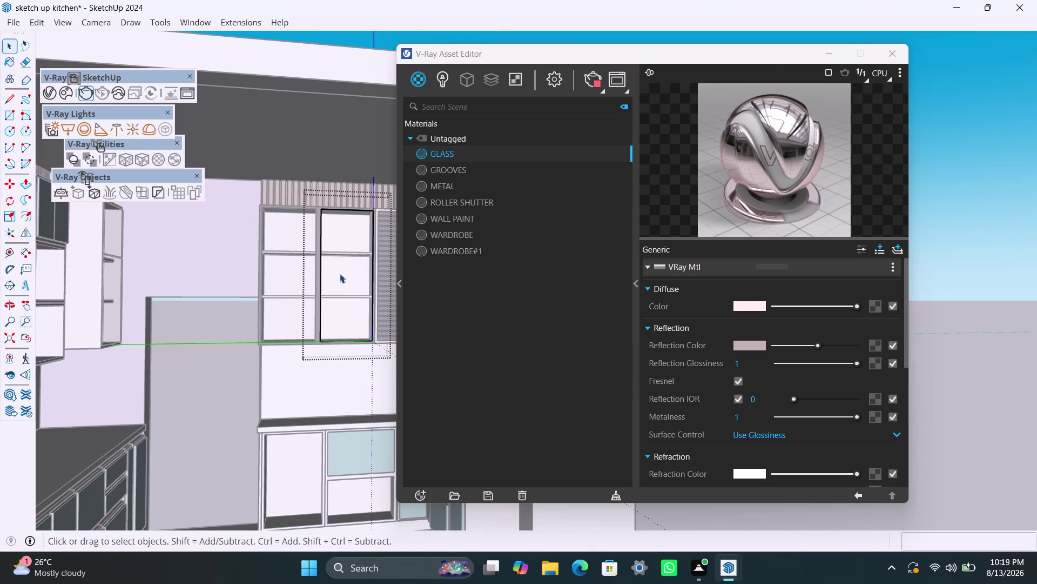
right_click(459, 155)
Select the side cabinet's upper door panel and bring up the GLASS material settings.
click(479, 181)
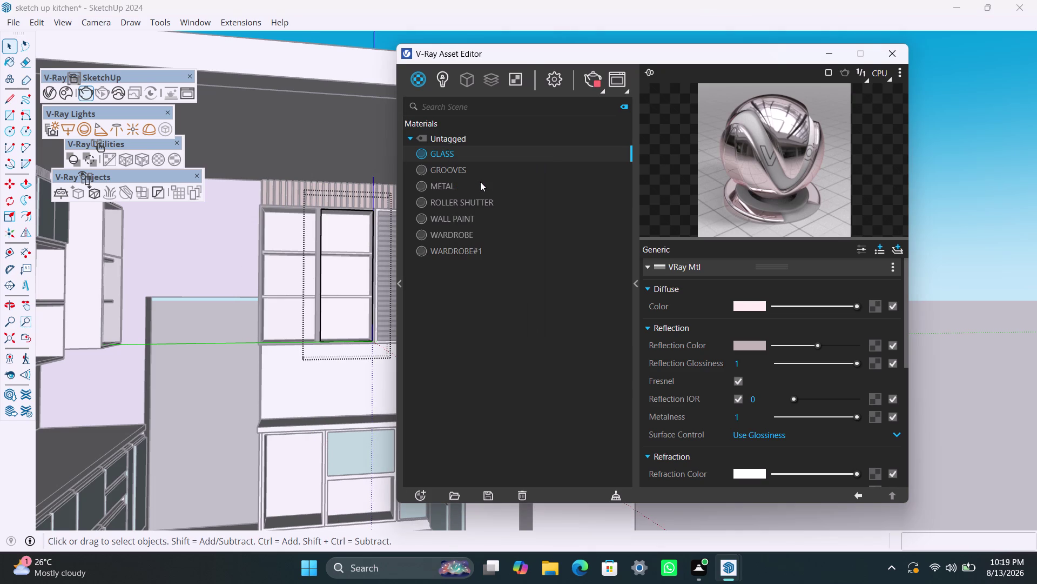
click(115, 277)
triple_click(114, 277)
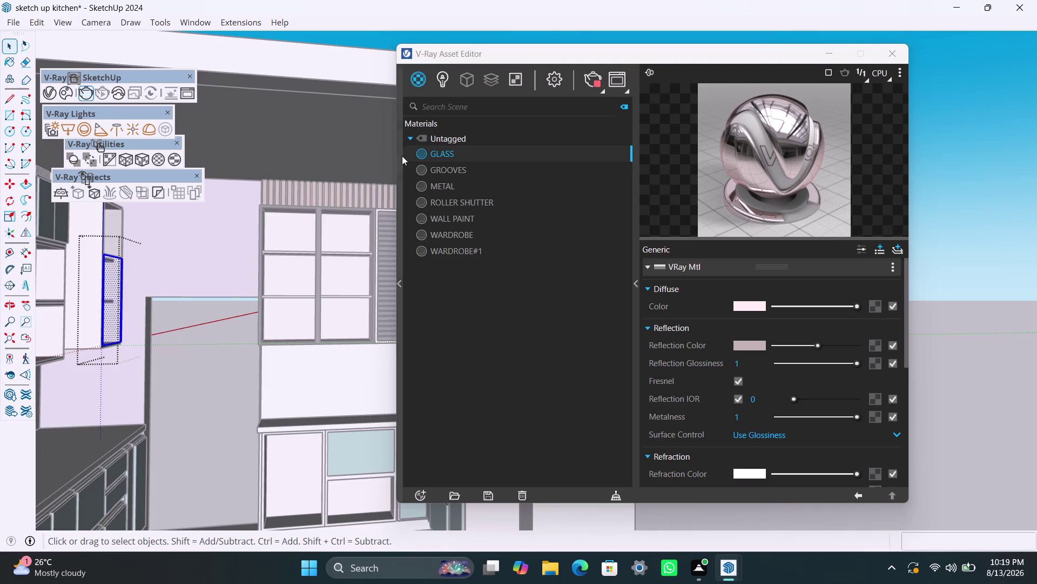
right_click(433, 153)
click(453, 183)
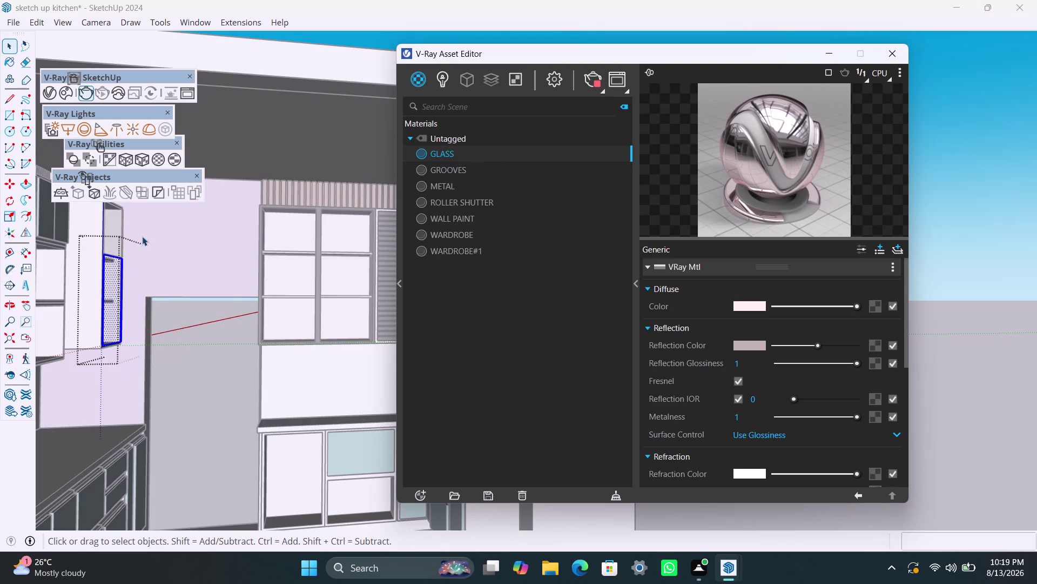
double_click(116, 226)
double_click(117, 225)
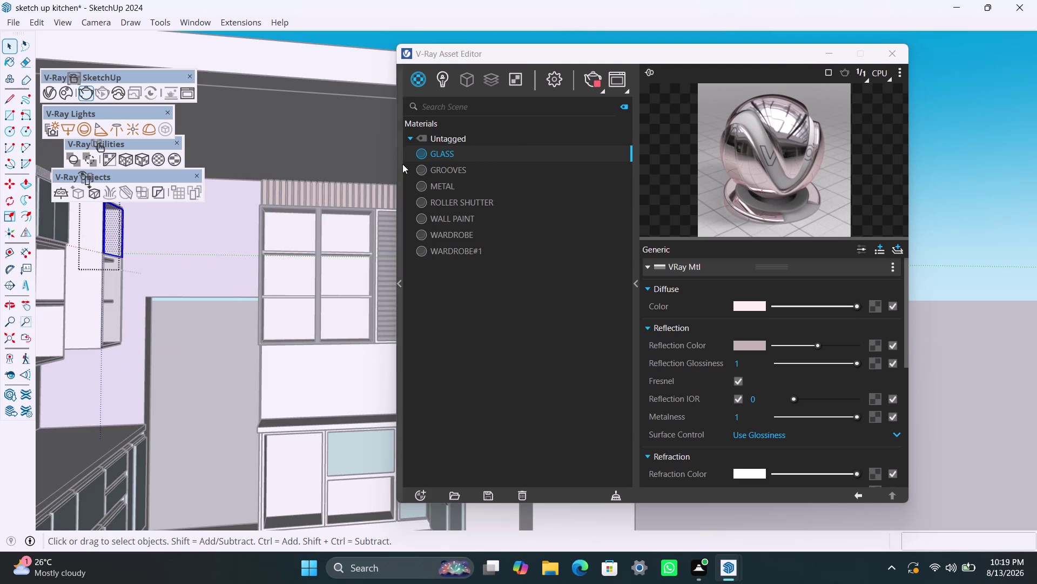
right_click(441, 150)
click(458, 177)
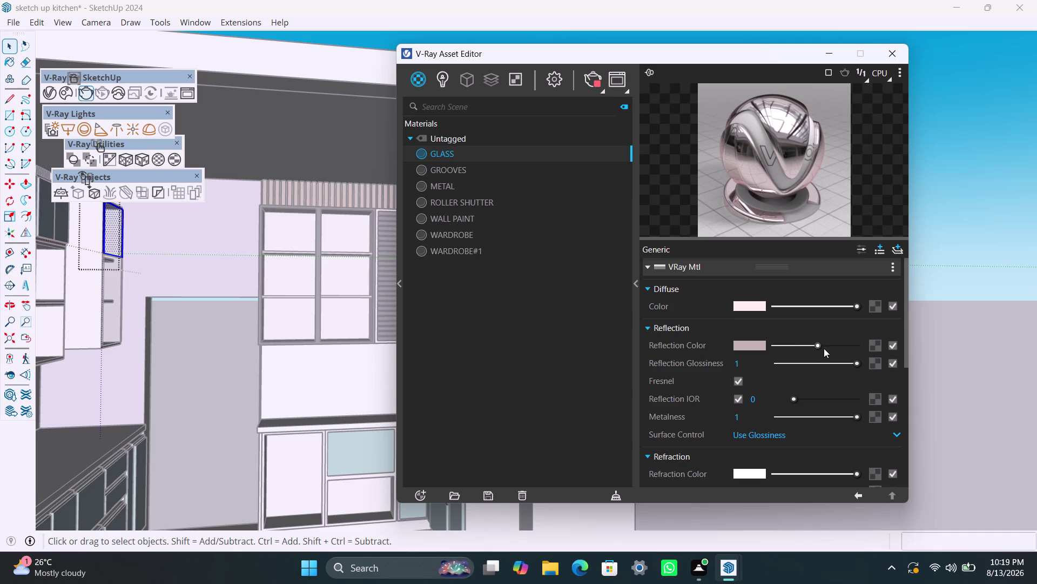
Dim the GLASS reflection colour and set its metalness to 0.
drag(820, 344, 807, 339)
drag(807, 339, 804, 340)
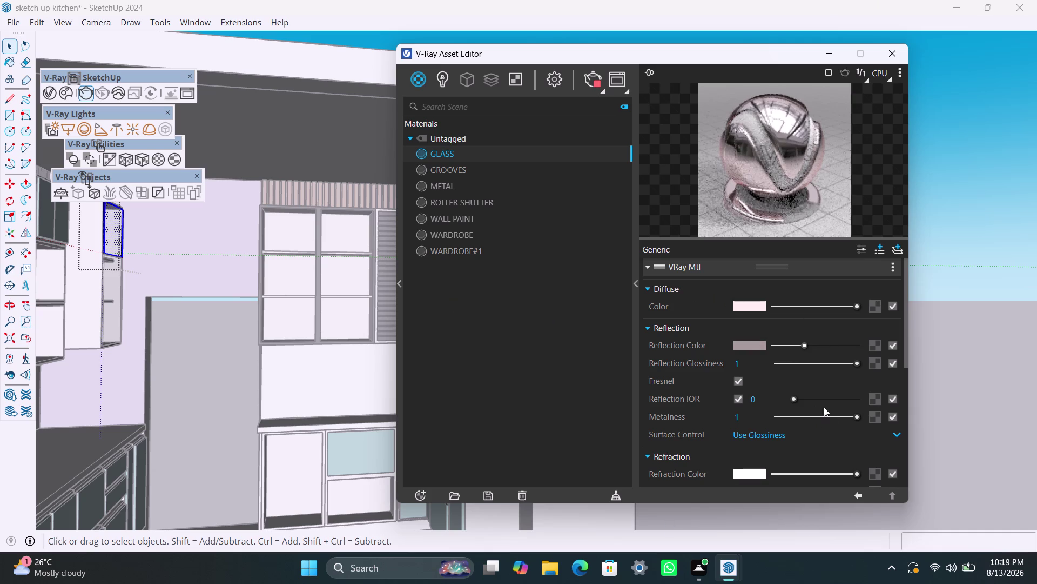
drag(855, 417, 820, 421)
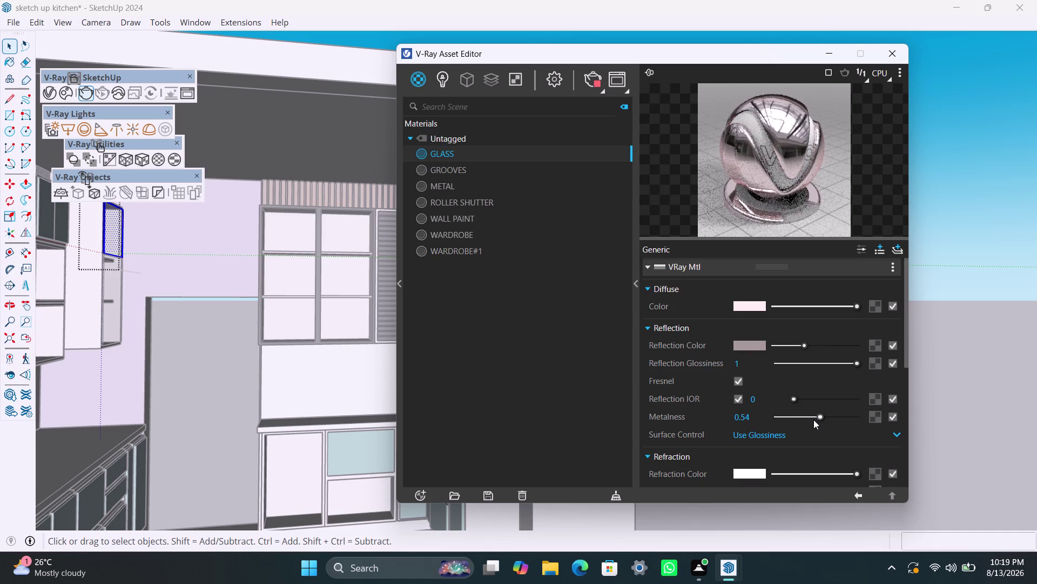
drag(818, 415, 738, 426)
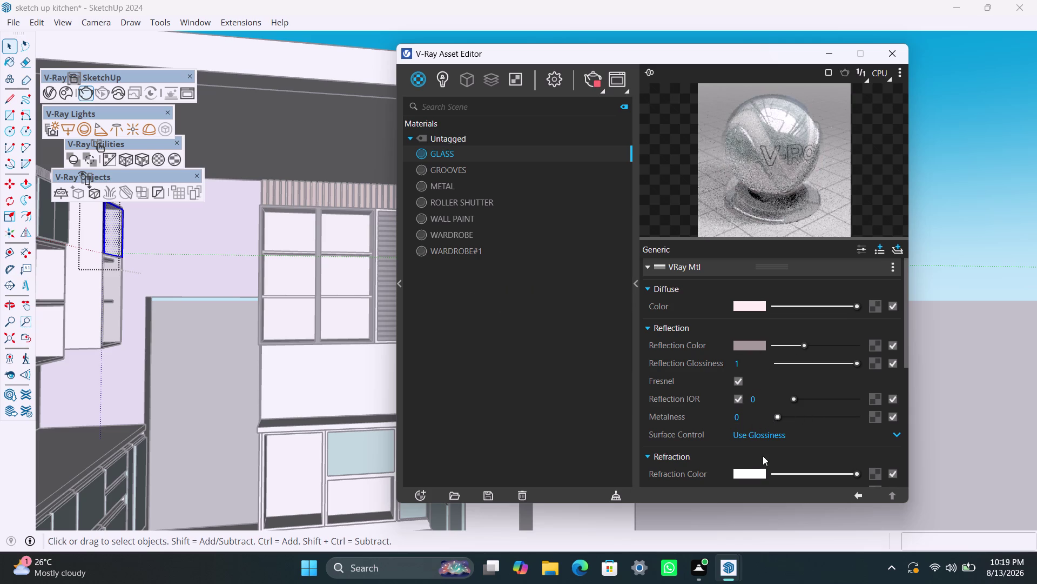
Brighten the GLASS reflection colour to near white and start a new render.
scroll(down, 3)
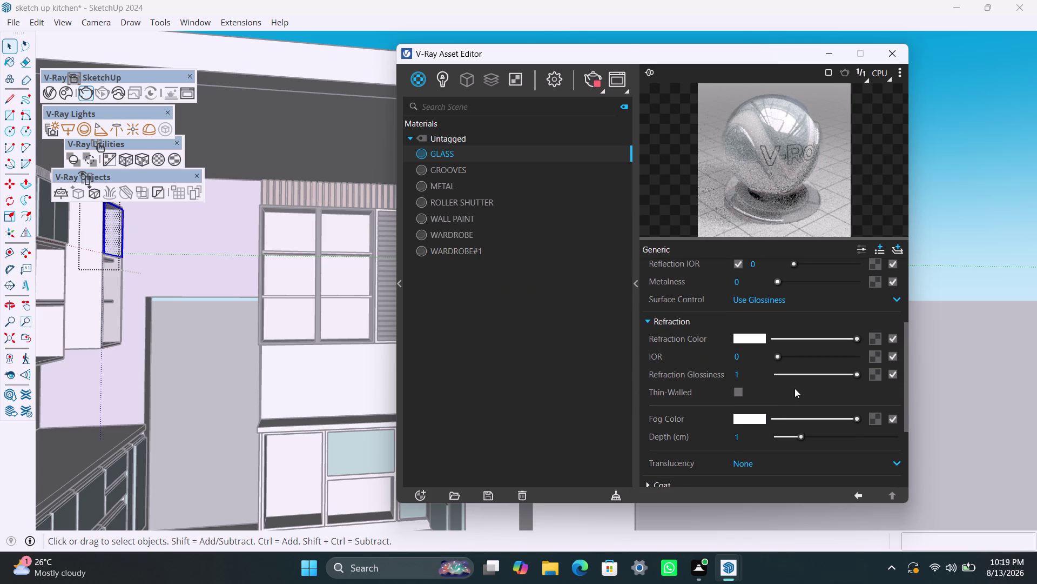
scroll(up, 3)
scroll(up, 3)
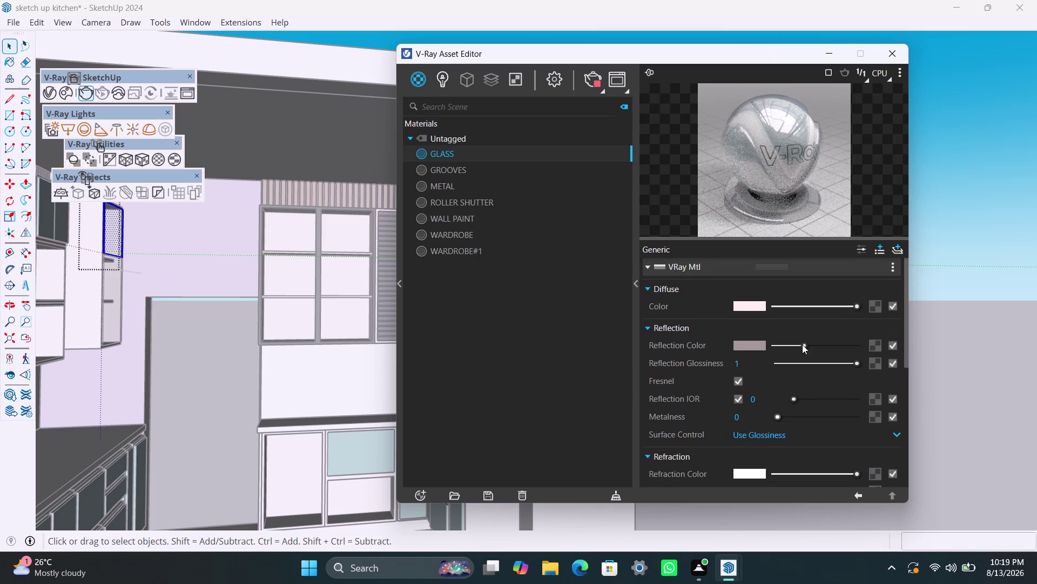
drag(805, 343, 854, 344)
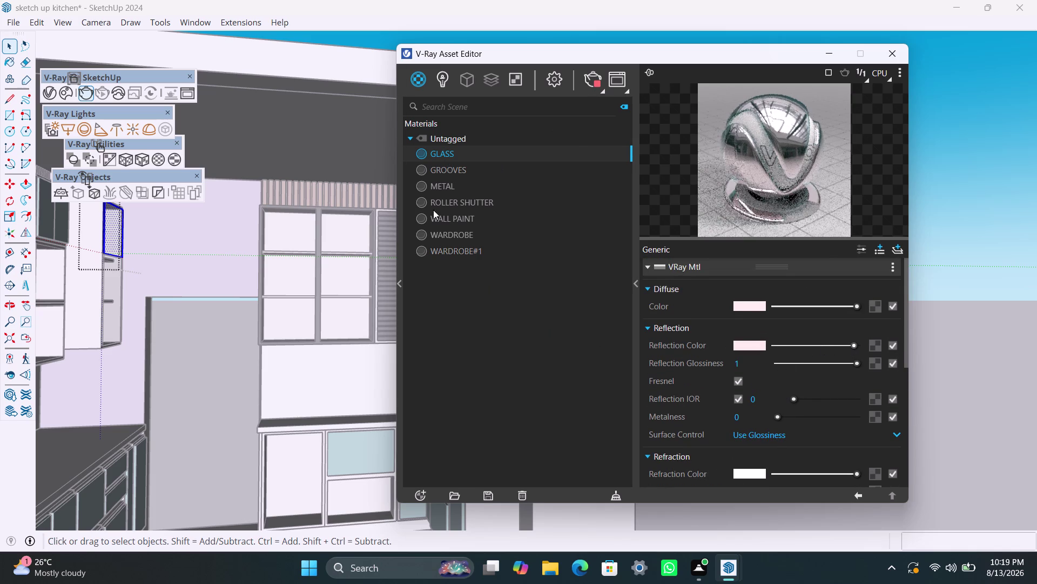
scroll(up, 3)
scroll(up, 3)
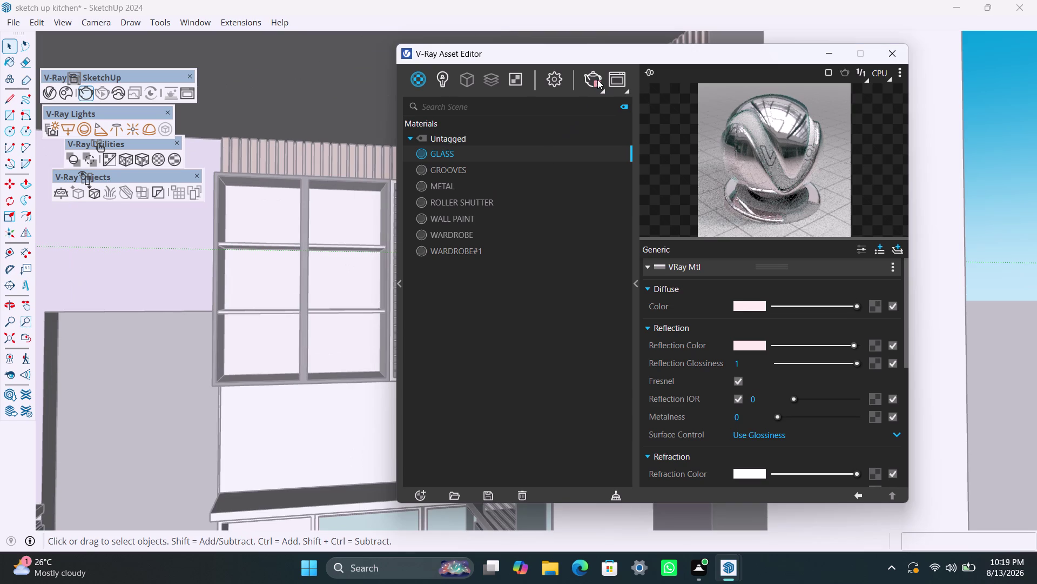
click(597, 80)
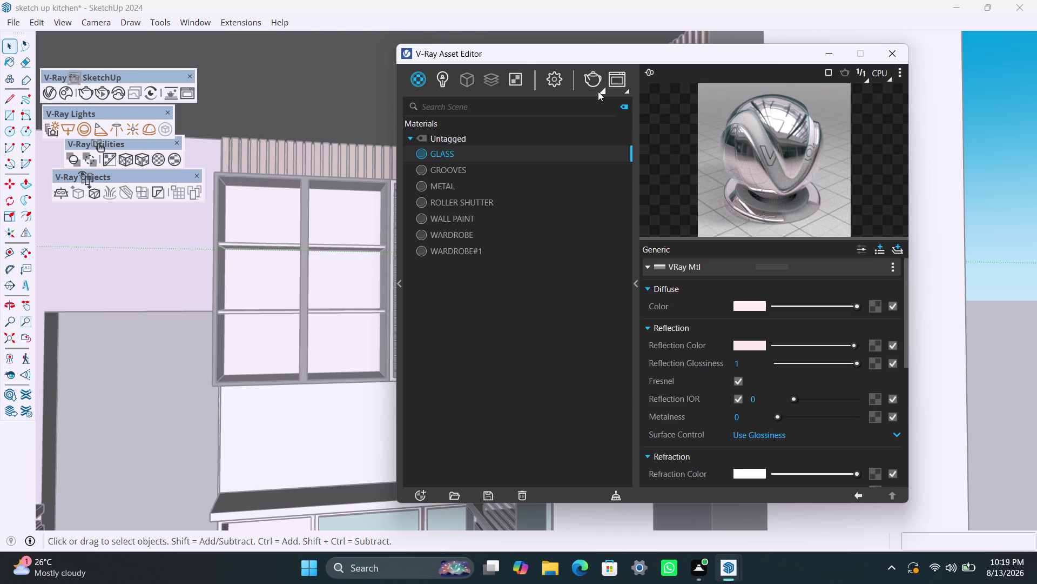
click(594, 80)
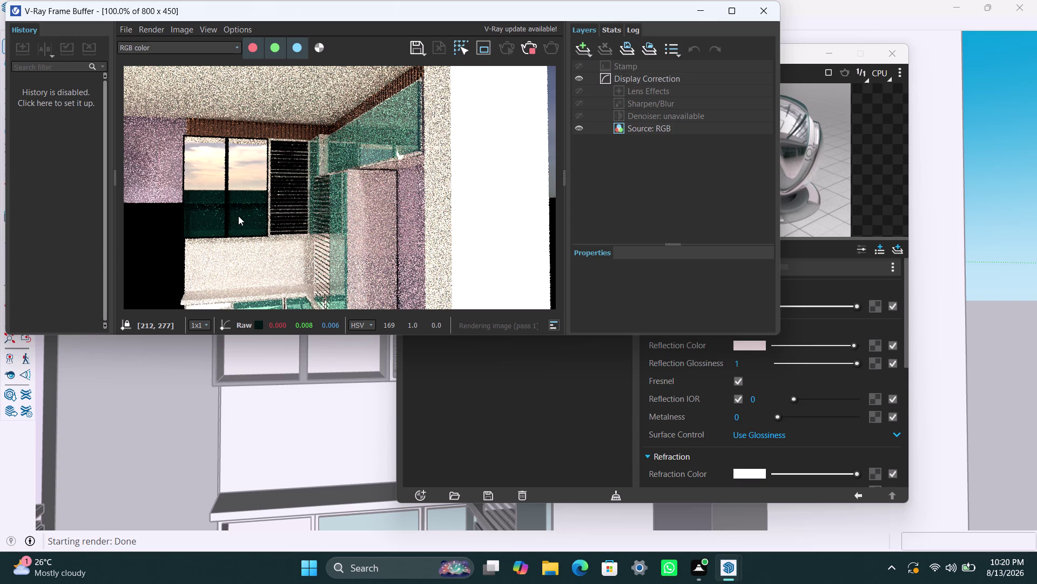
Zoom around the kitchen render to check the teal cabinet glass, then stop rendering.
scroll(up, 3)
scroll(up, 3)
scroll(down, 3)
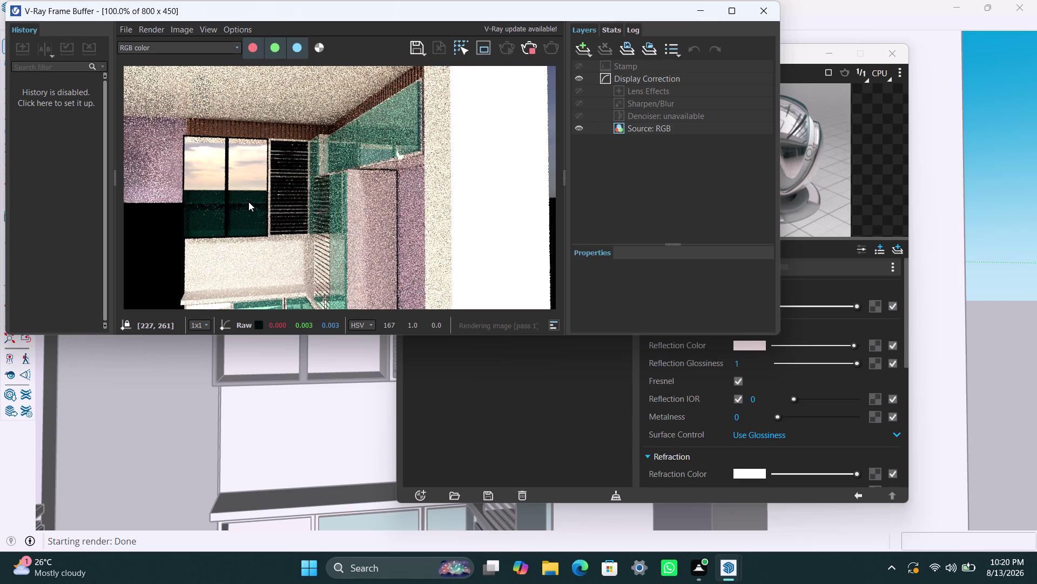
scroll(up, 3)
scroll(down, 3)
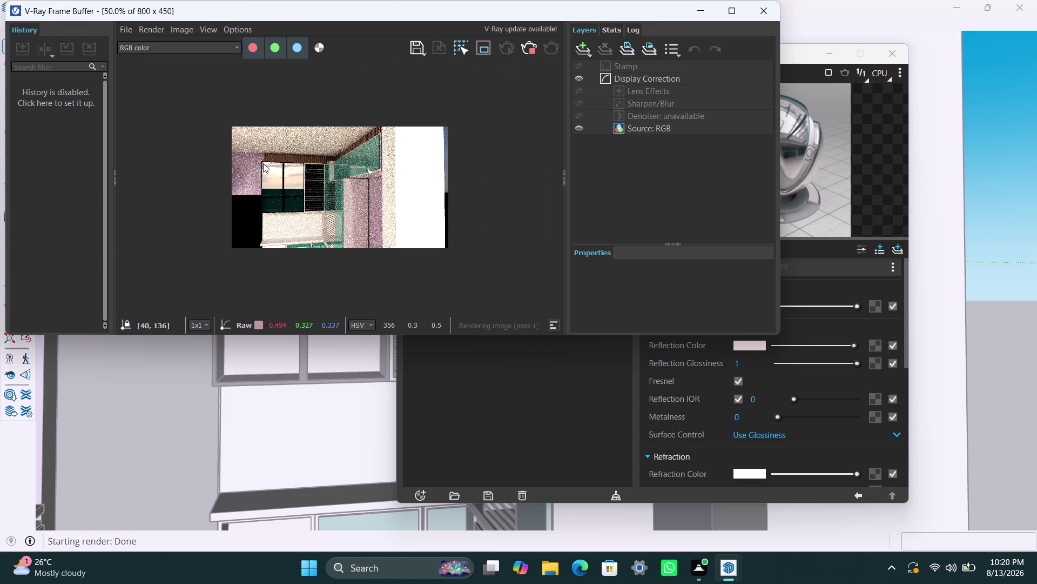
scroll(up, 3)
scroll(down, 3)
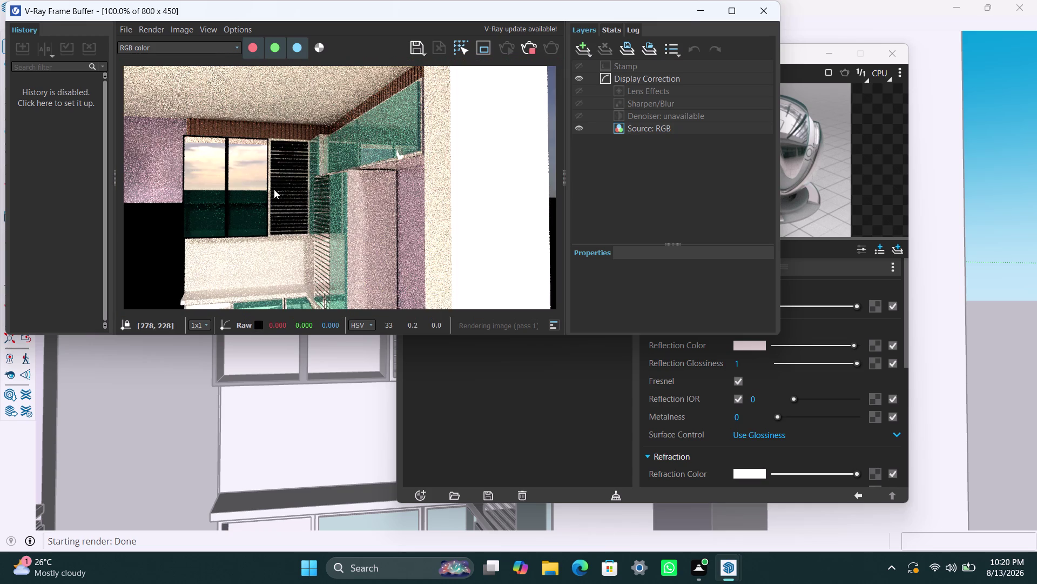
scroll(down, 3)
scroll(up, 3)
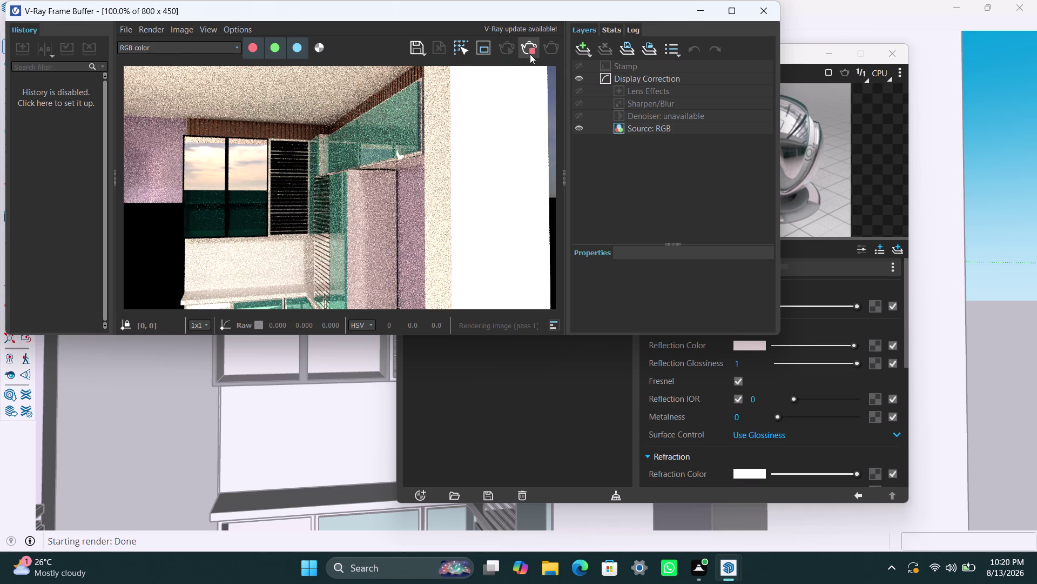
click(530, 54)
Orbit and zoom the model view in to frame the upper cabinet's glass door panel.
click(764, 8)
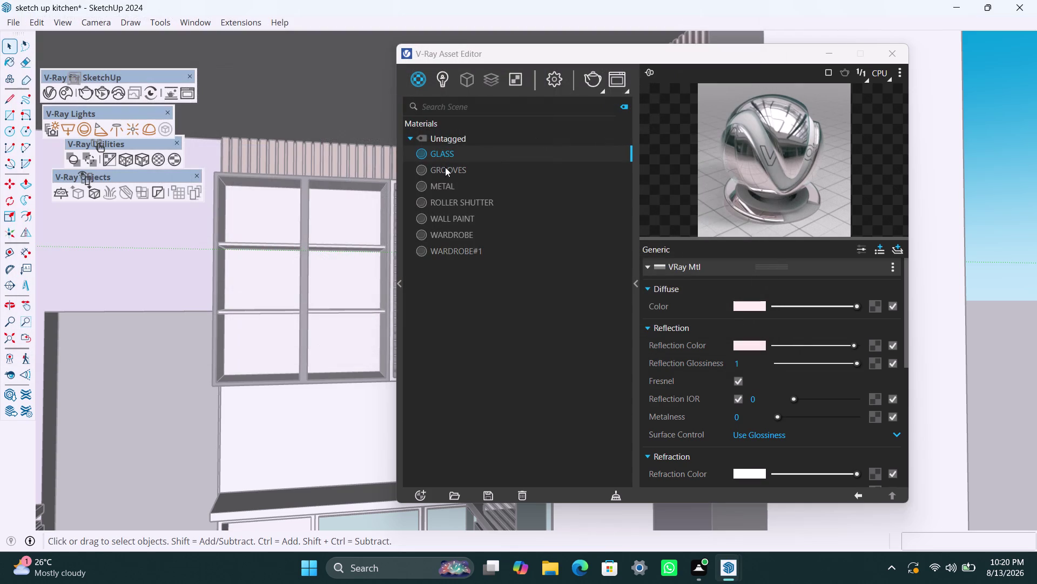
middle_drag(339, 285, 181, 325)
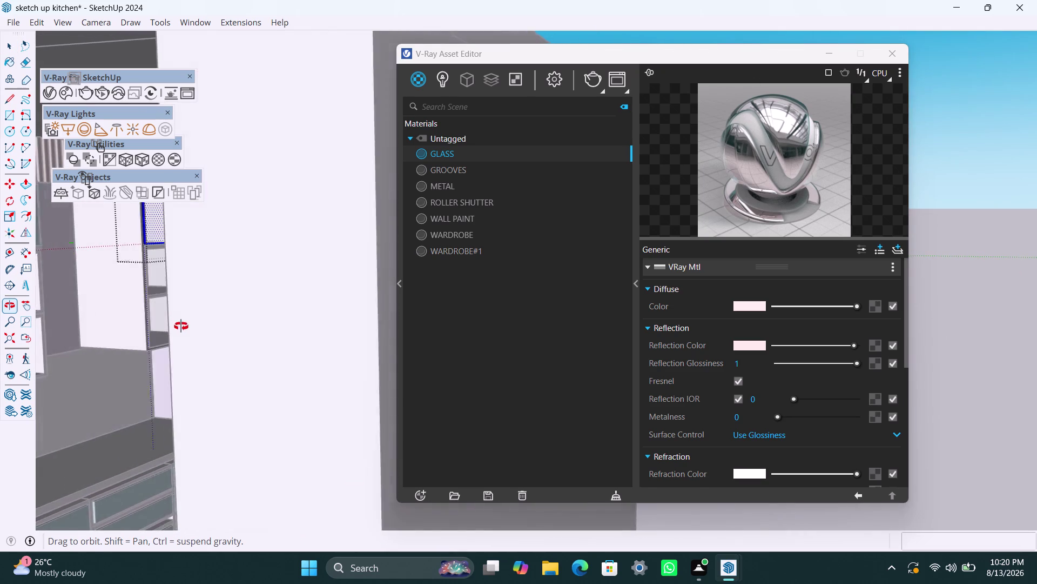
middle_drag(181, 325, 190, 333)
scroll(up, 3)
middle_drag(205, 266, 233, 281)
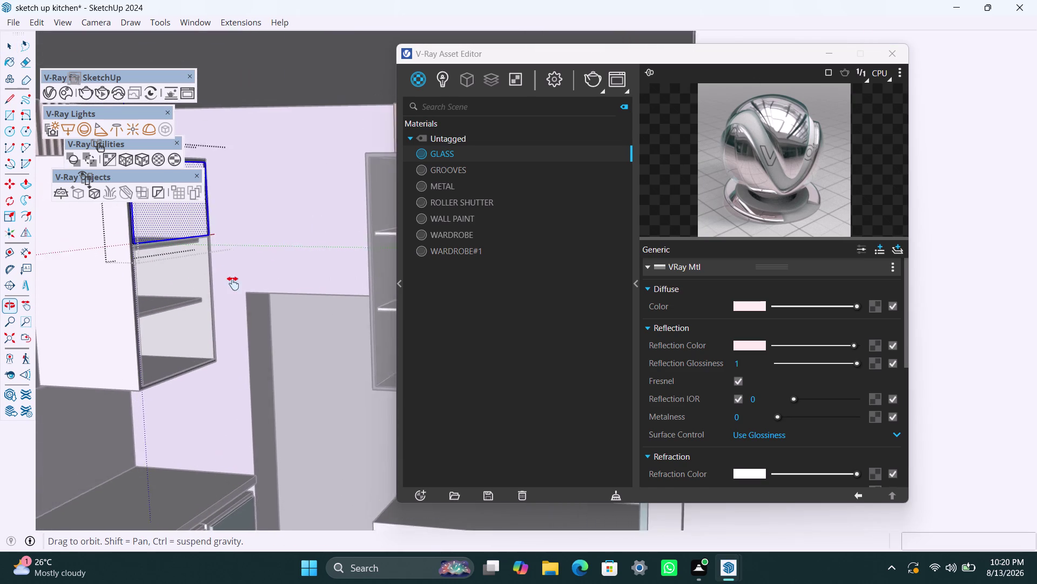
middle_drag(233, 281, 316, 334)
scroll(up, 3)
middle_drag(268, 351, 221, 352)
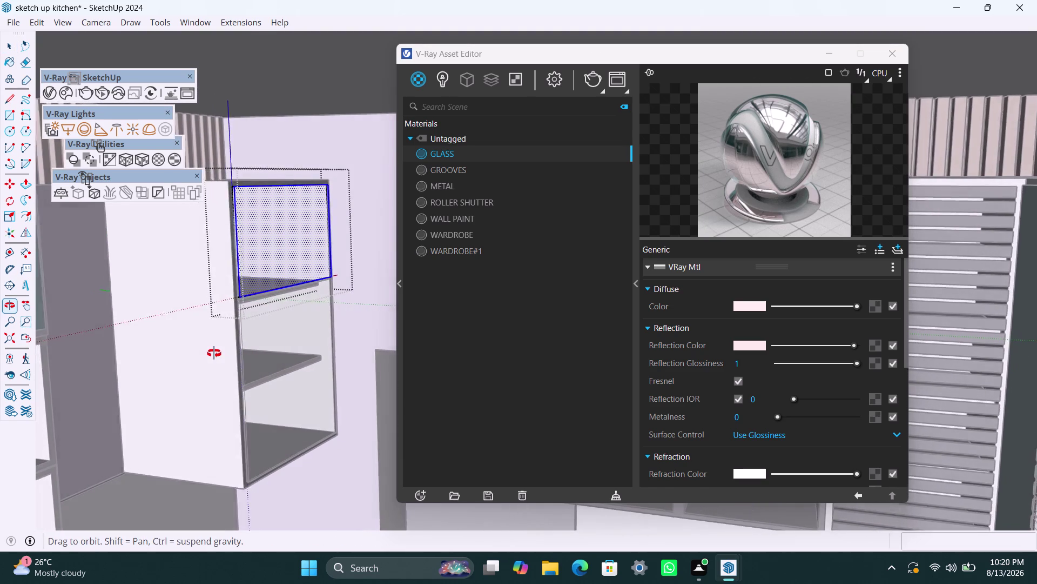
middle_drag(220, 353, 164, 346)
scroll(up, 3)
middle_drag(316, 316, 304, 315)
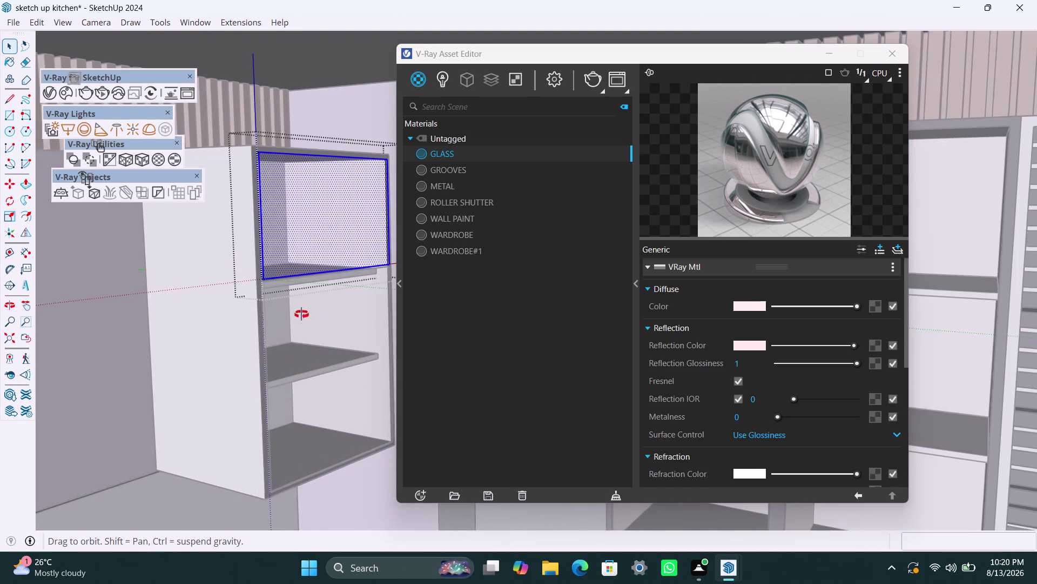
middle_drag(304, 315, 285, 313)
Render the cabinet close-up, pan to the dark glass panel, and drop Reflection Glossiness to 0.68.
click(591, 80)
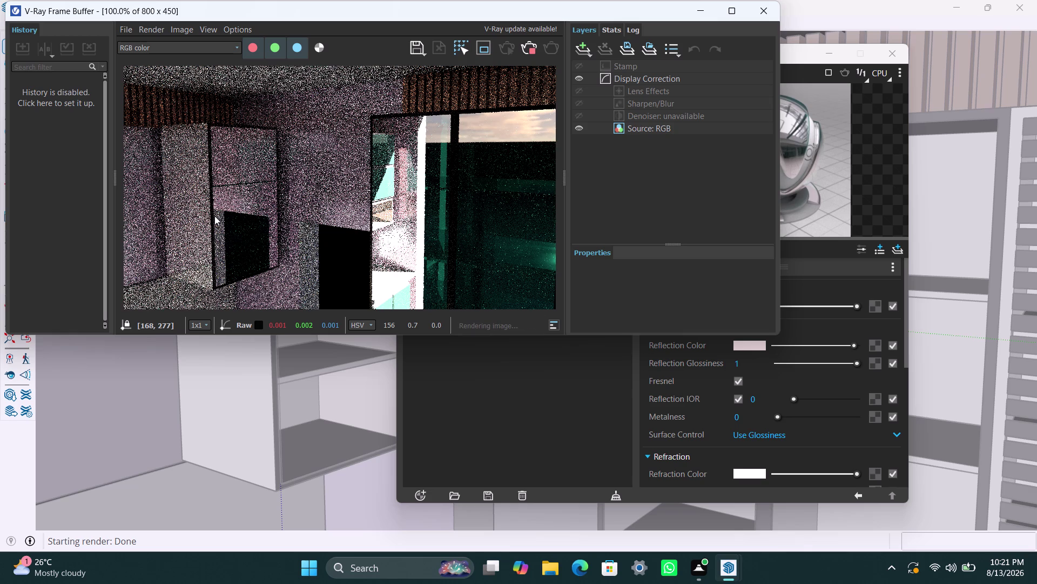
scroll(up, 3)
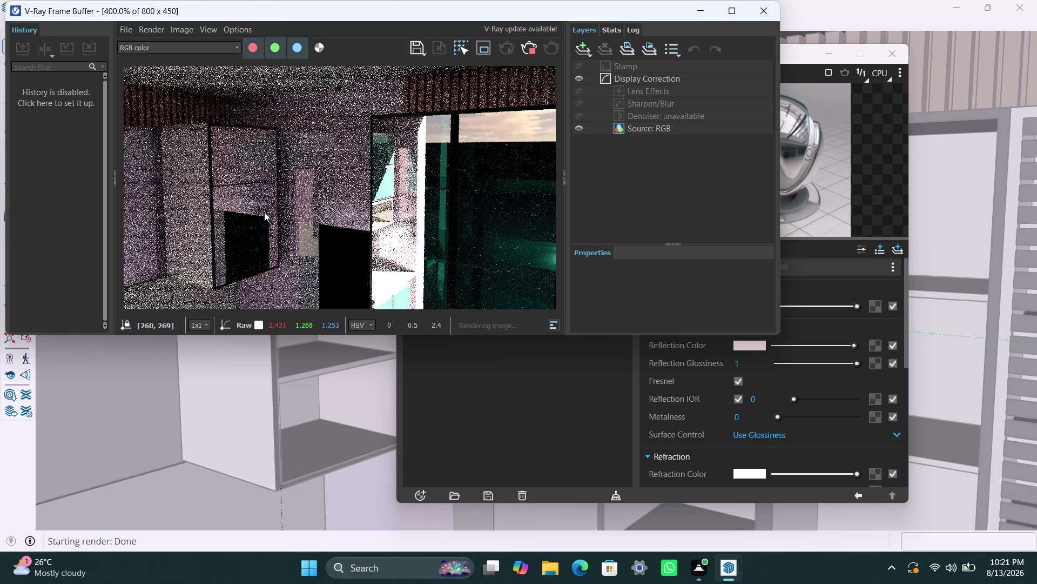
middle_drag(284, 217, 418, 176)
scroll(down, 3)
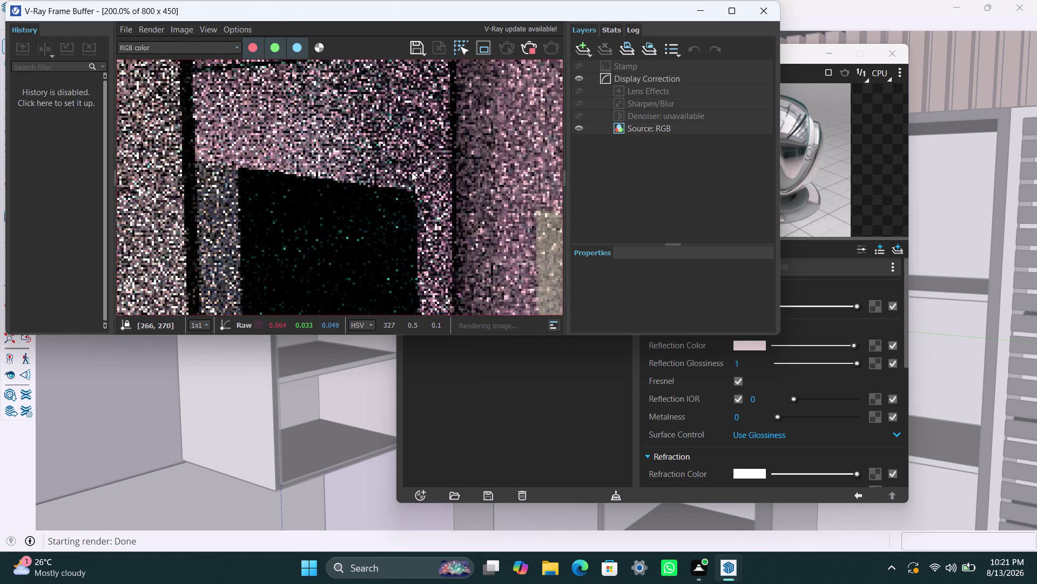
scroll(down, 3)
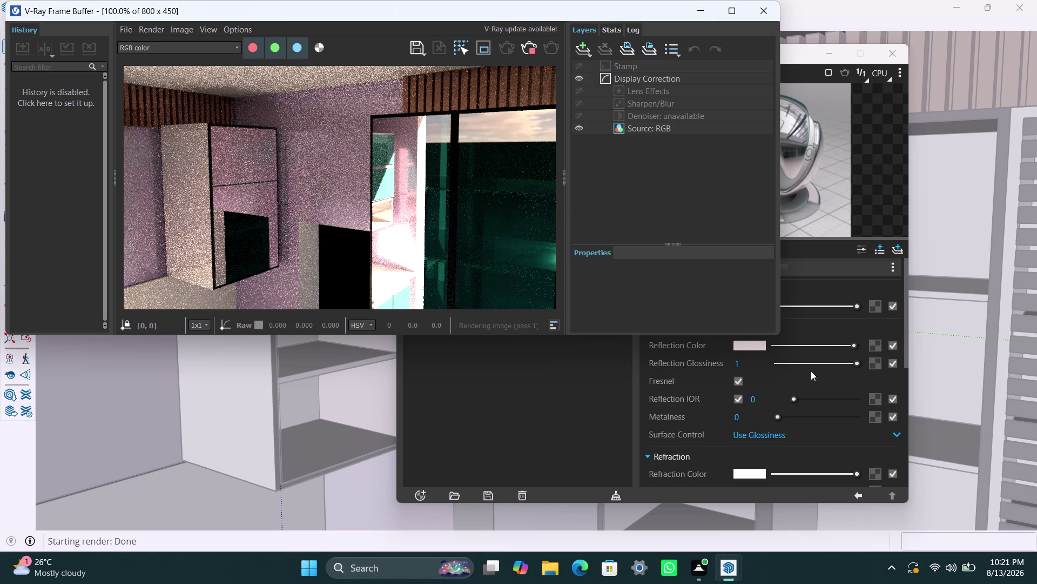
drag(856, 361, 831, 364)
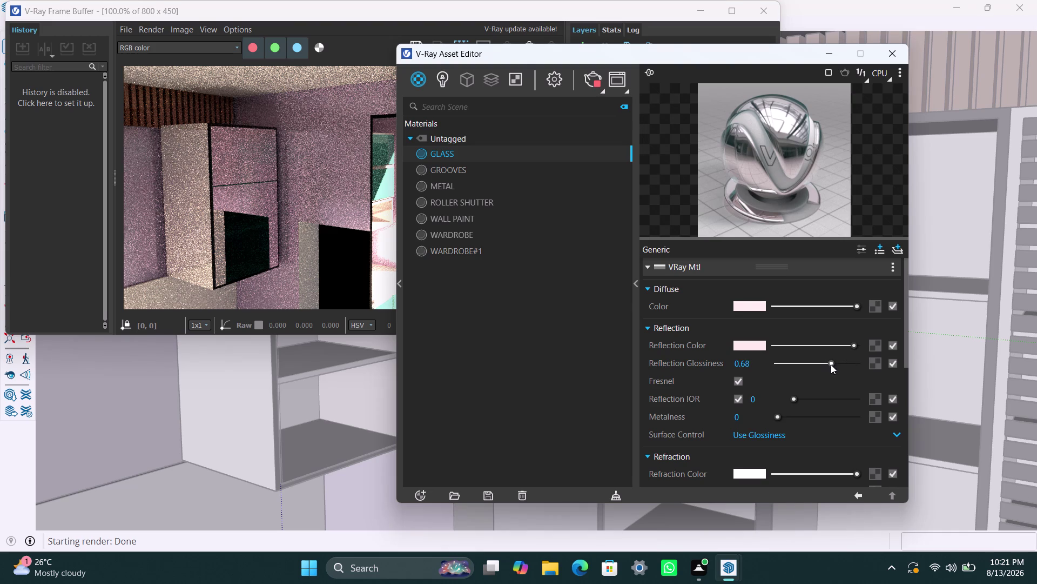
Tweak reflection glossiness, try diffuse shades before restoring white, and dim the reflection colour.
drag(831, 364, 830, 364)
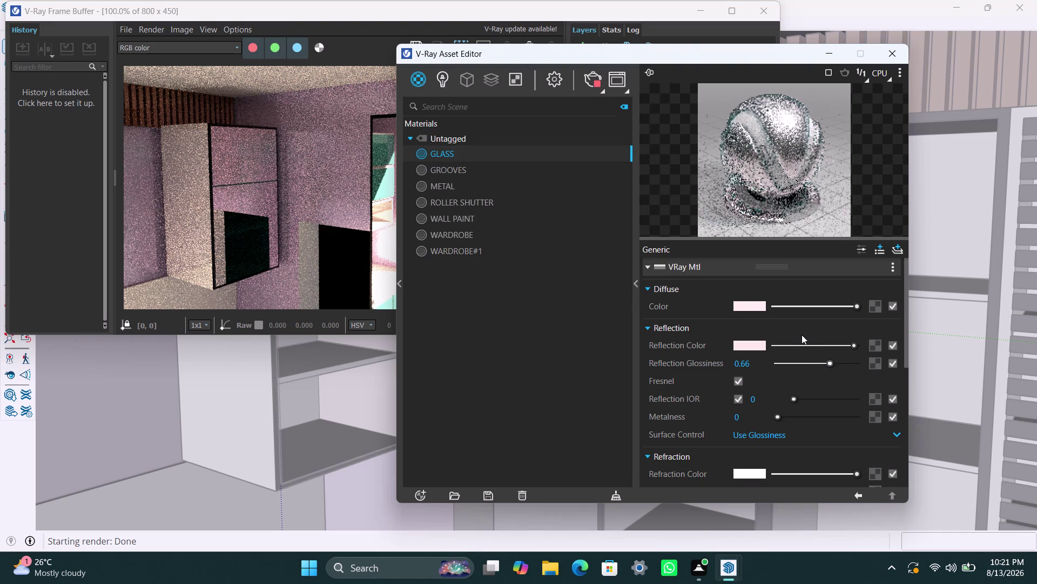
scroll(up, 3)
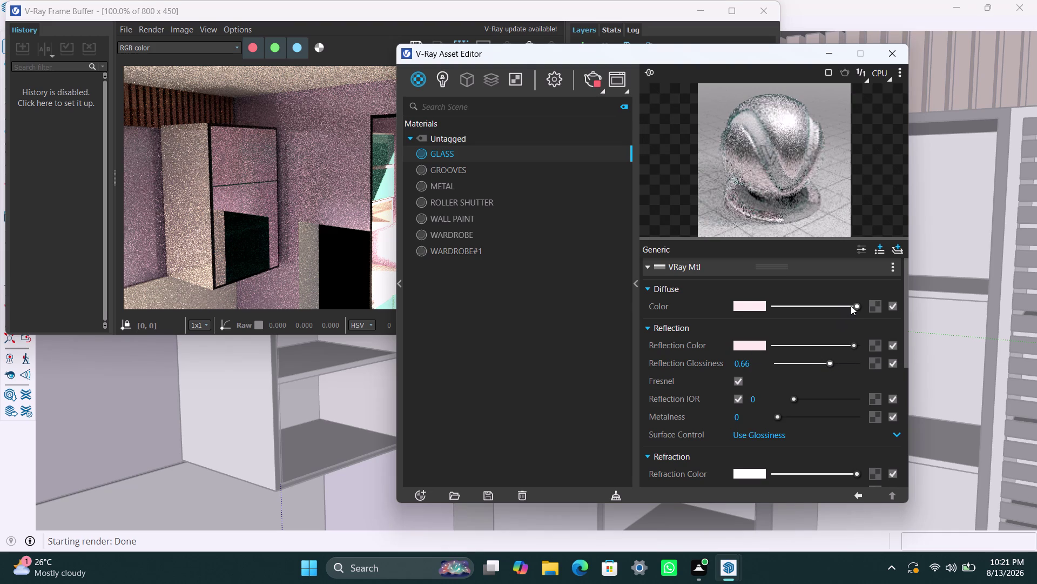
drag(855, 305, 823, 305)
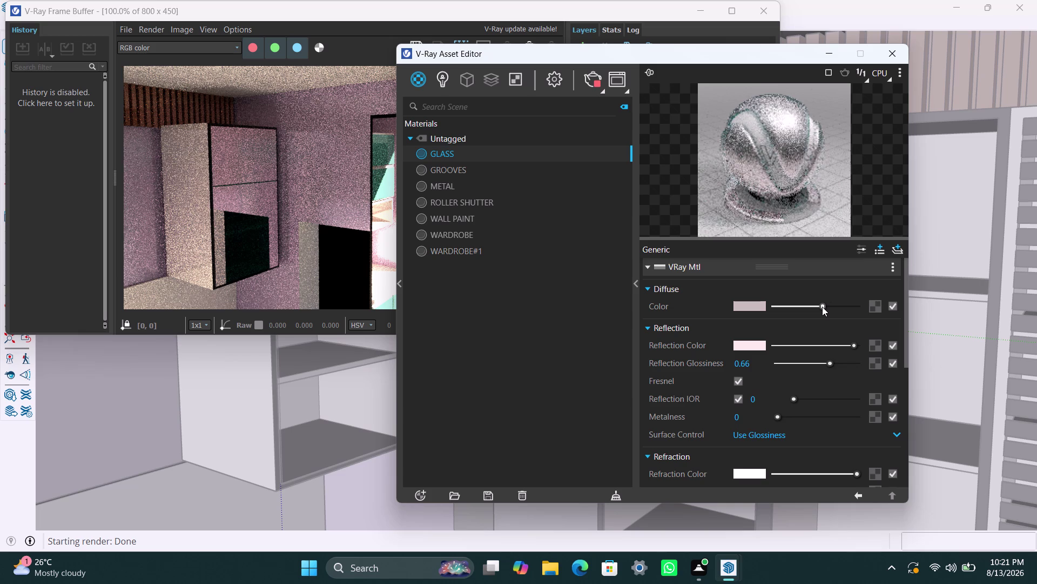
drag(823, 307, 812, 305)
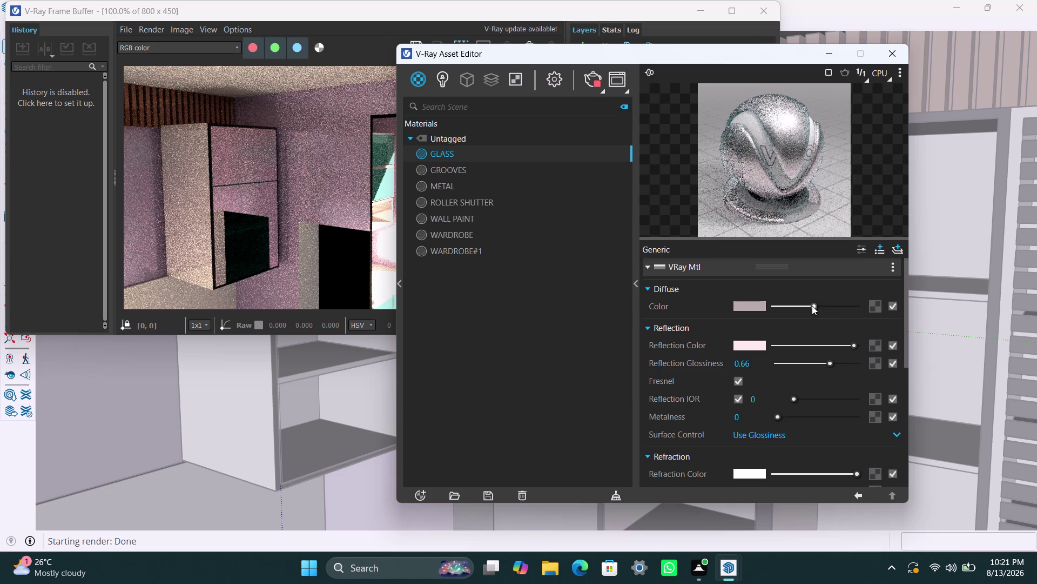
drag(812, 305, 765, 308)
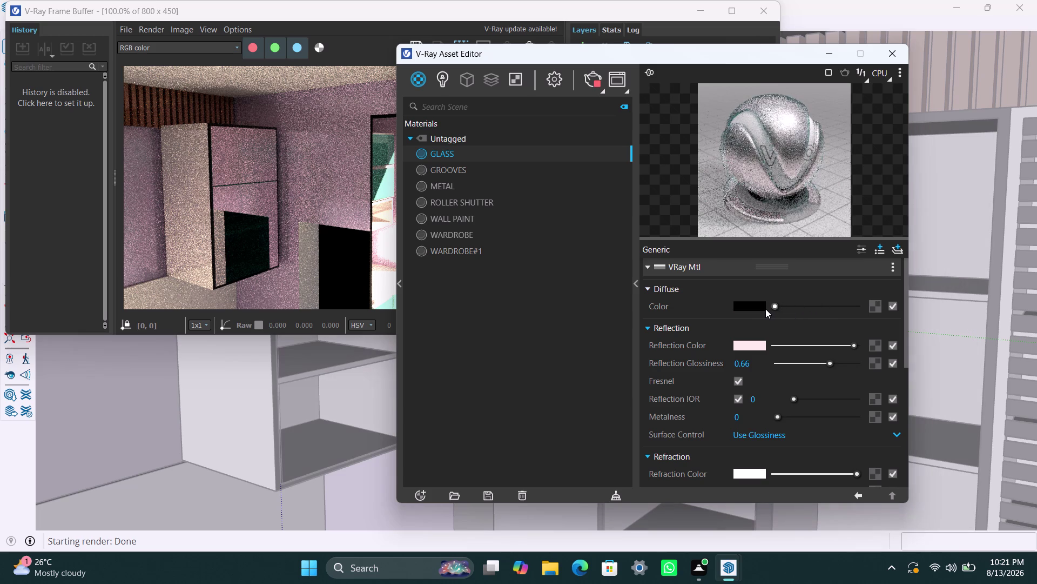
drag(766, 309, 803, 308)
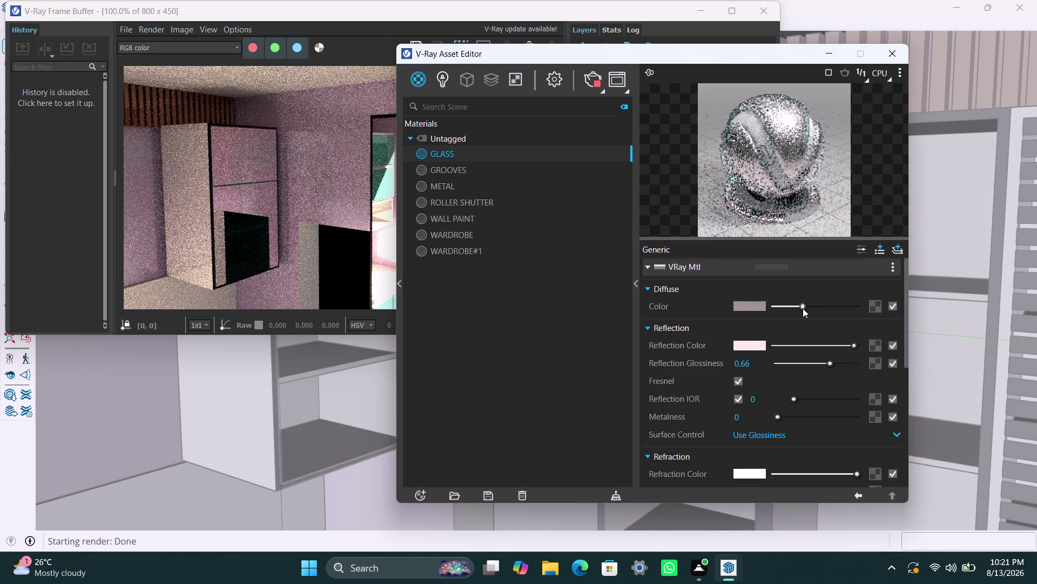
drag(803, 308, 813, 310)
drag(852, 343, 817, 345)
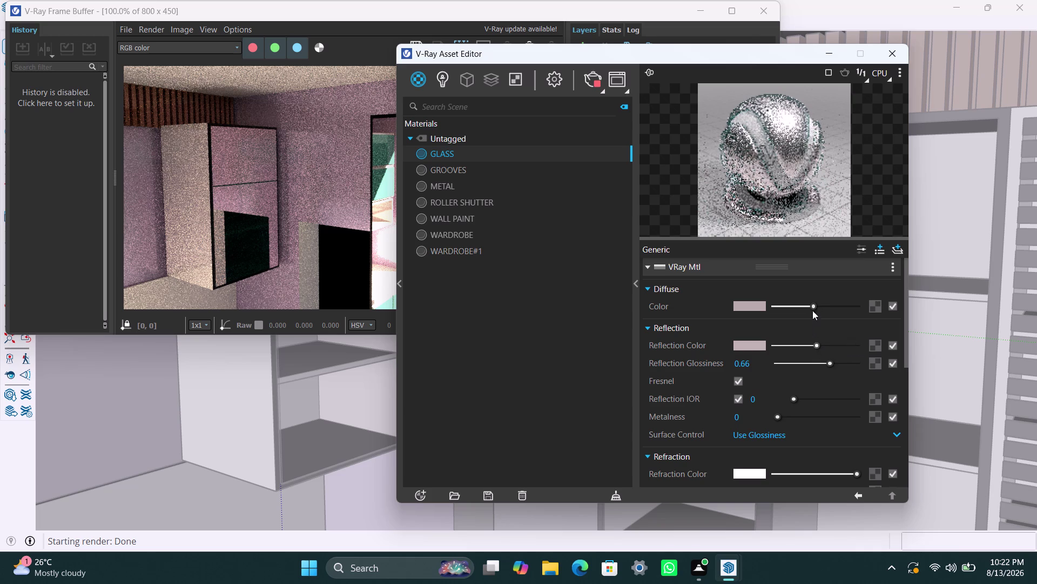
drag(813, 308, 861, 309)
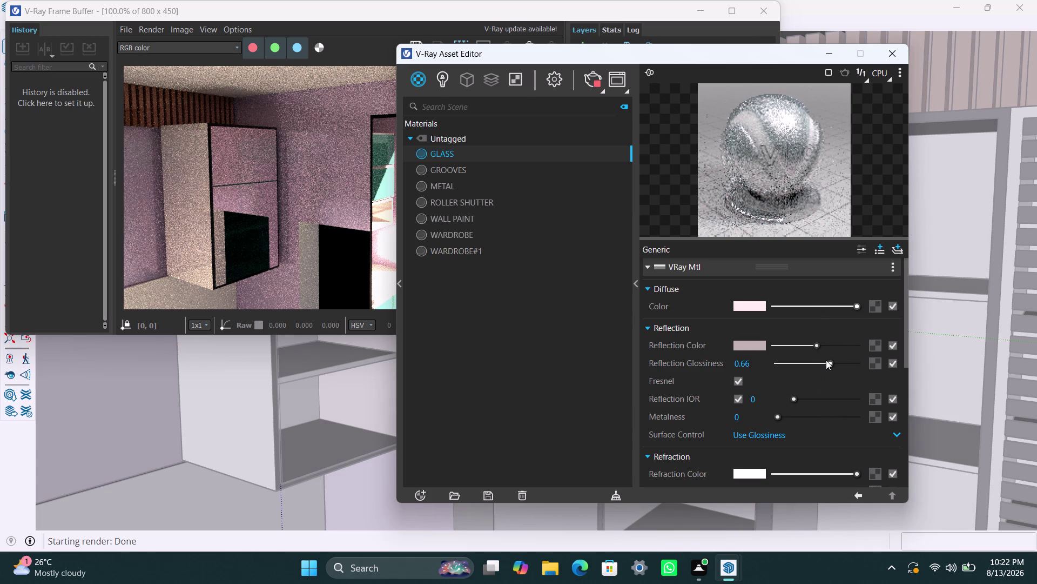
drag(827, 359, 862, 359)
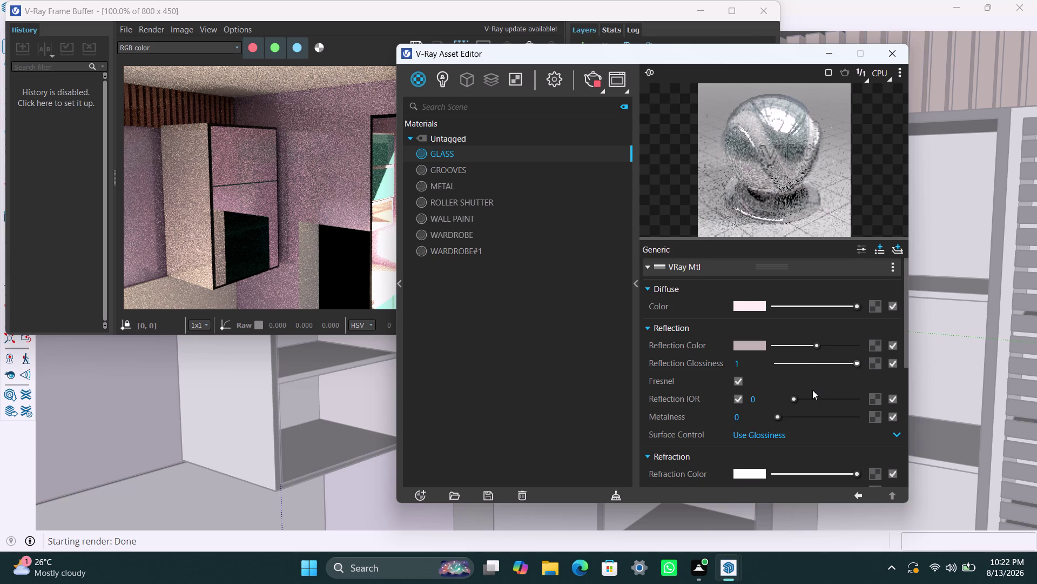
scroll(down, 3)
Set the GLASS refraction colour to mid grey and the refraction IOR to 2.
drag(859, 404, 826, 406)
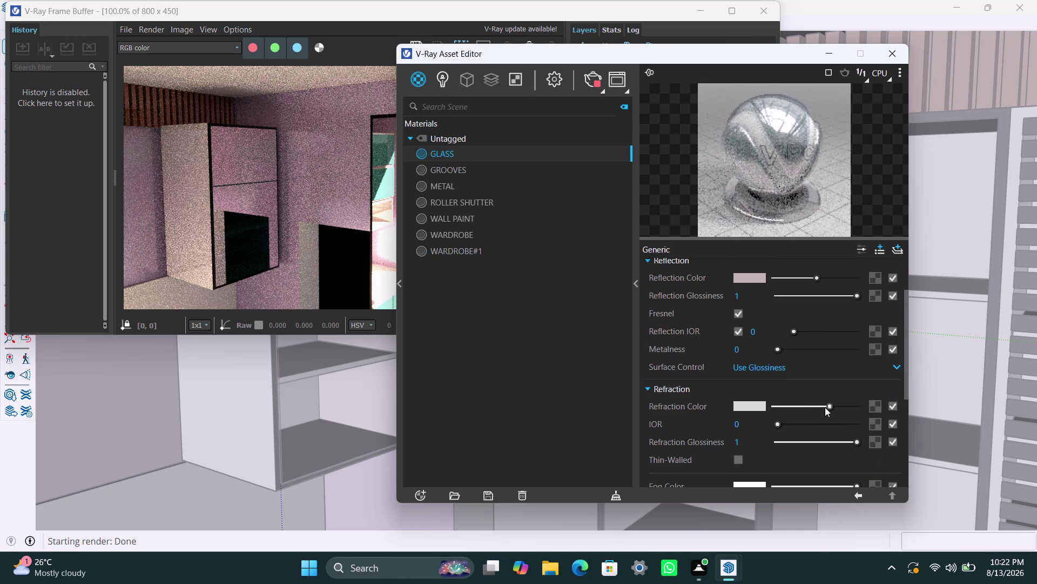
drag(826, 407, 818, 409)
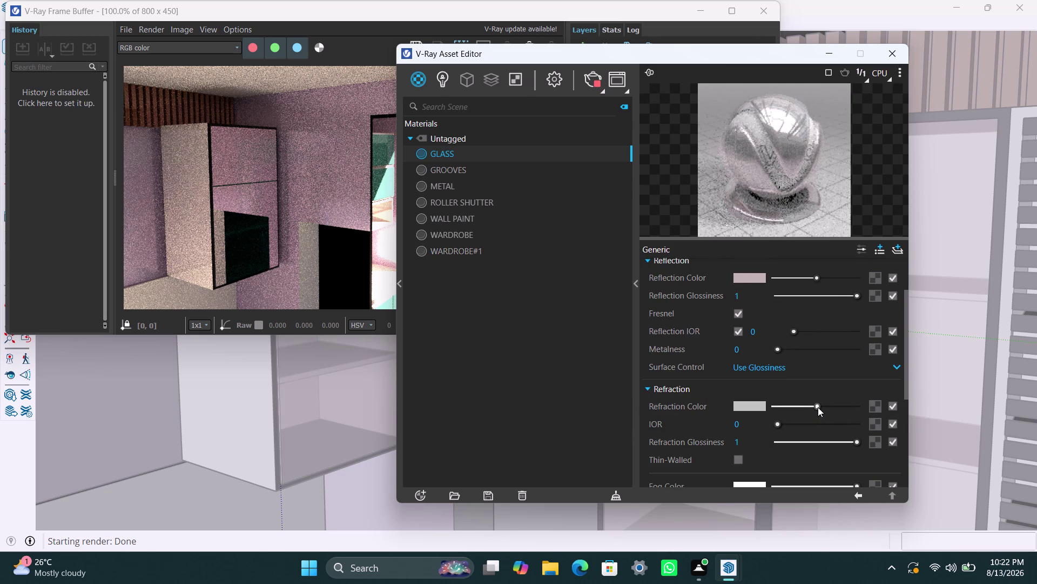
drag(773, 424, 781, 424)
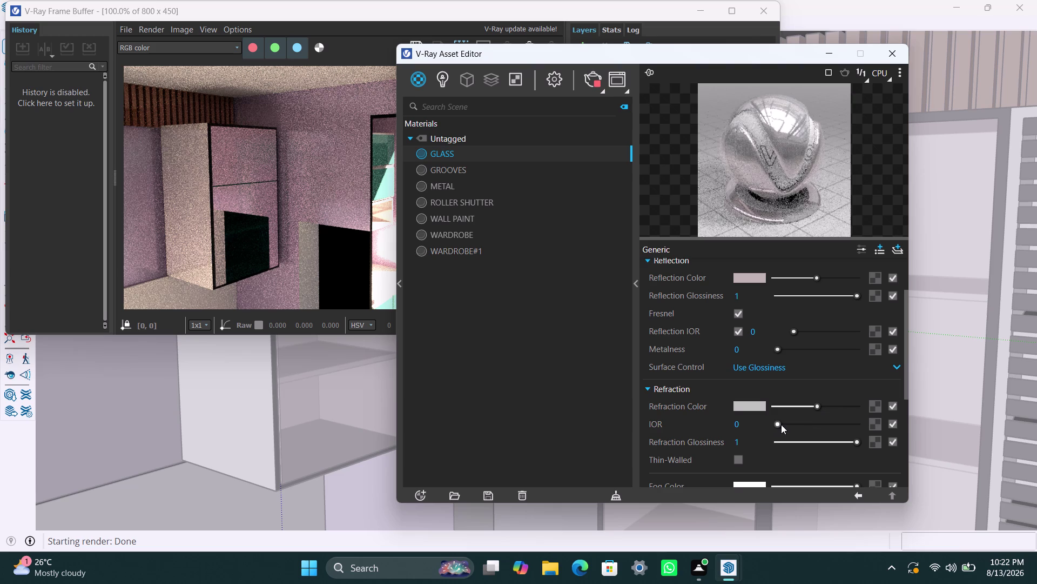
drag(781, 425, 790, 425)
drag(782, 425, 813, 425)
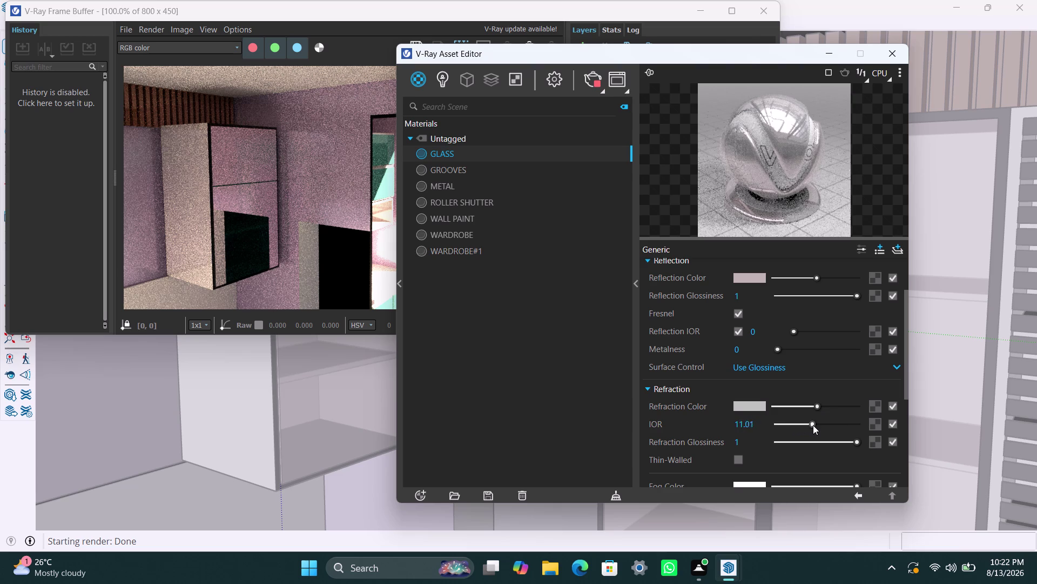
drag(813, 425, 845, 427)
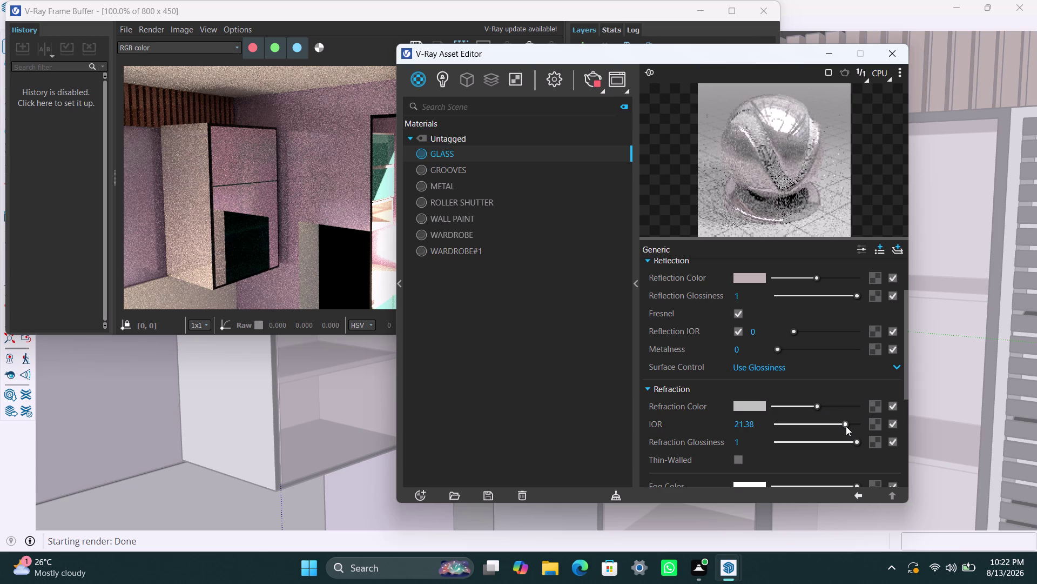
drag(845, 425, 810, 425)
drag(811, 422, 784, 422)
Set the GLASS fog colour to grey.
scroll(down, 3)
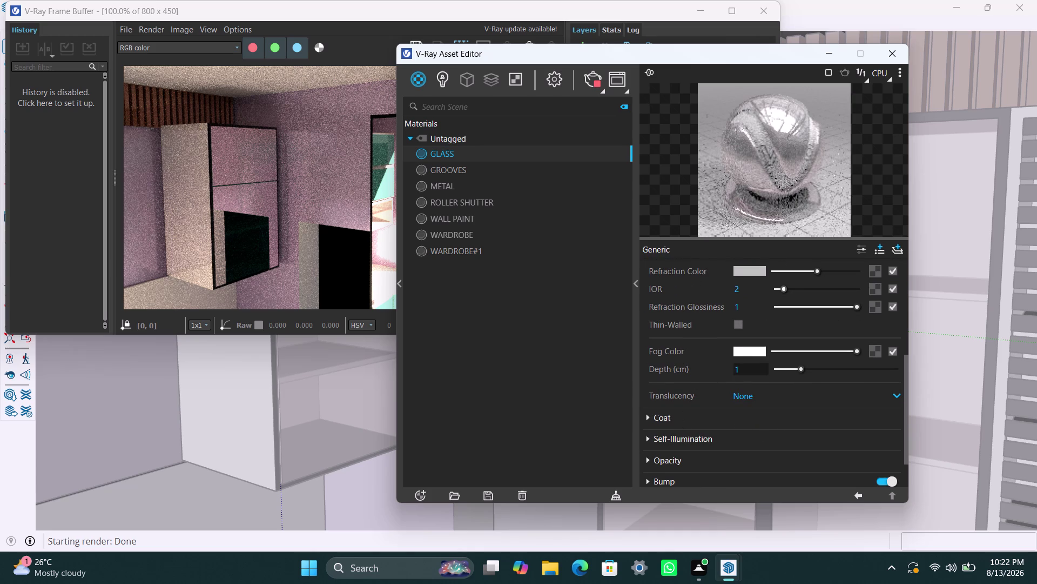
scroll(down, 3)
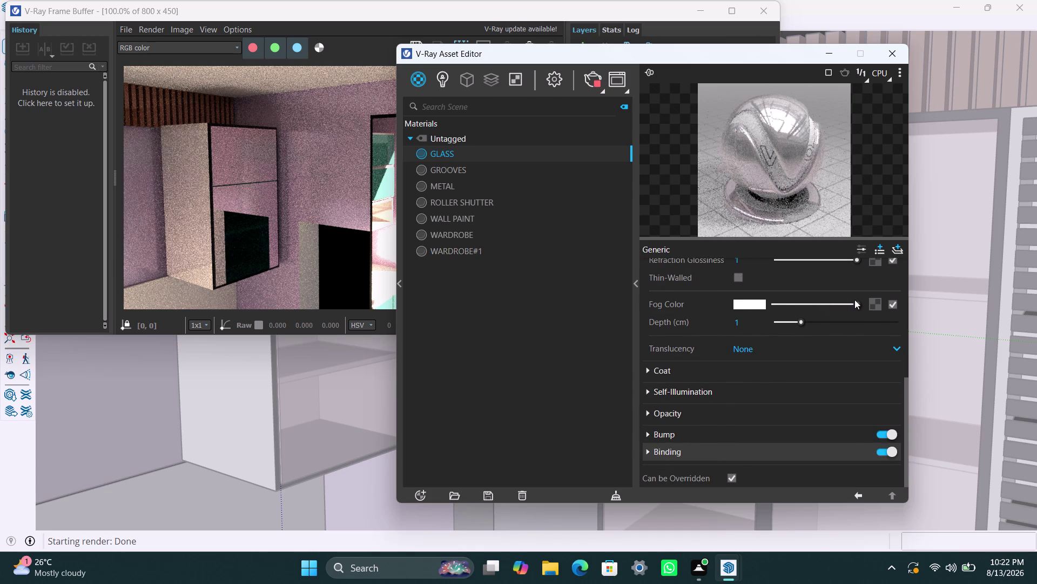
drag(856, 301, 759, 320)
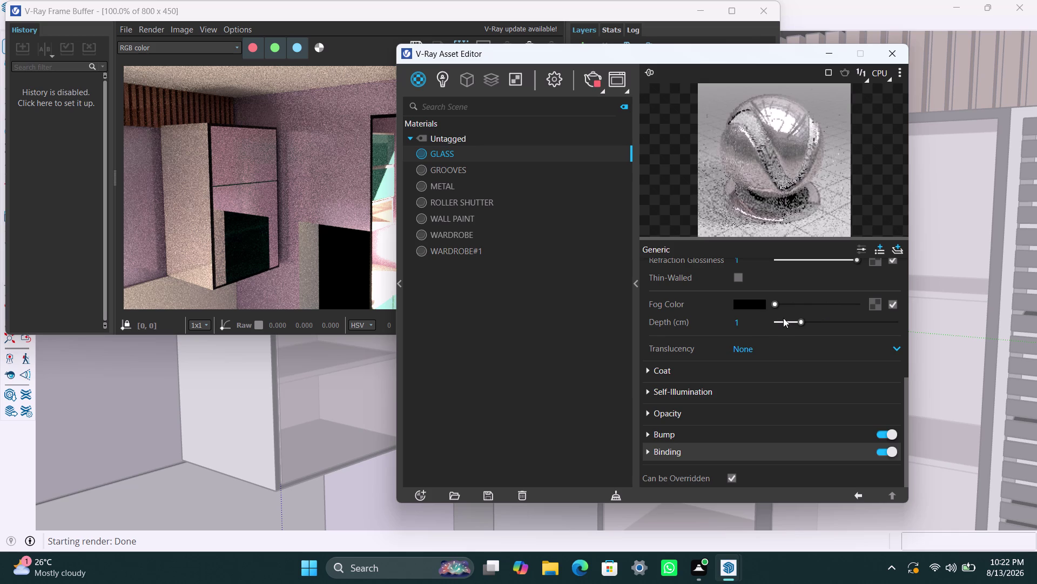
drag(776, 304, 870, 306)
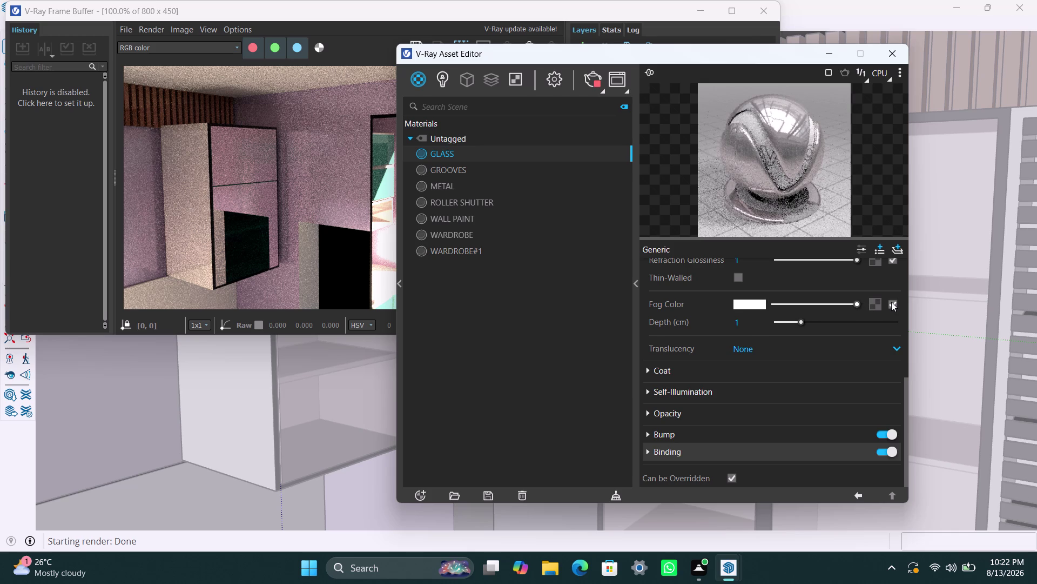
click(809, 302)
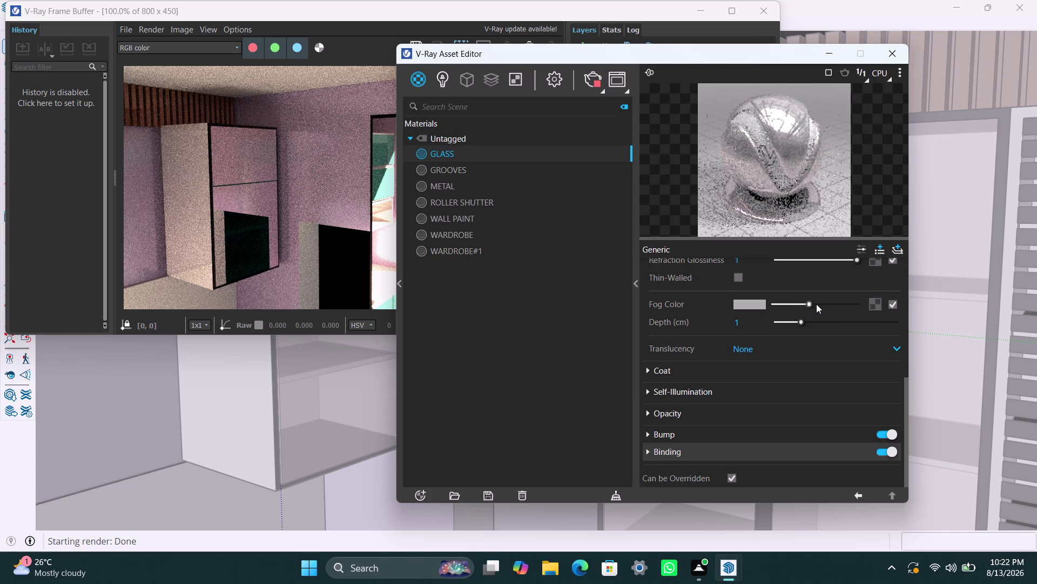
Switch translucency to SSS at amount 1 with a dark grey SSS colour.
click(781, 347)
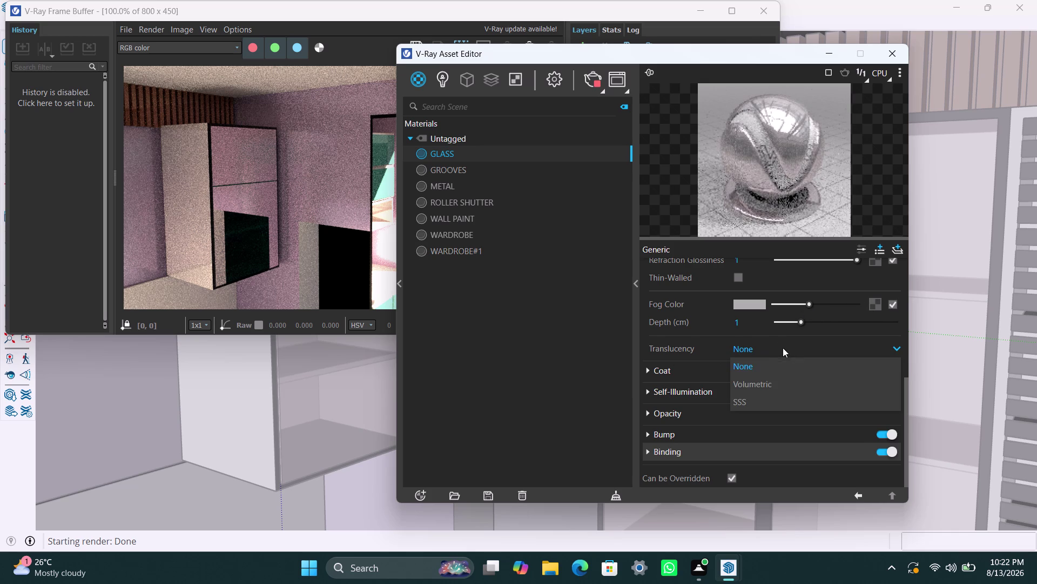
click(788, 352)
click(899, 344)
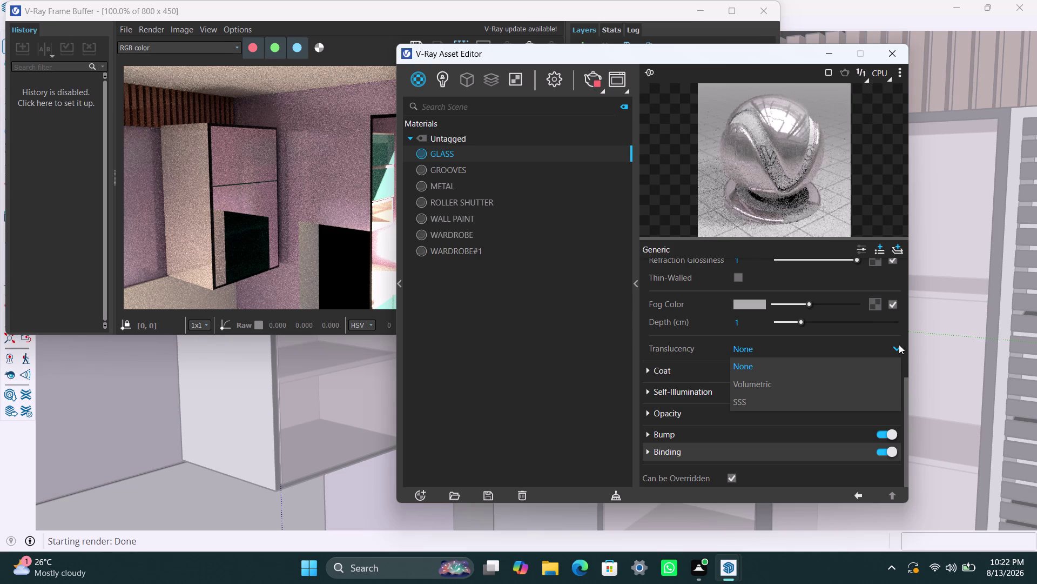
click(787, 398)
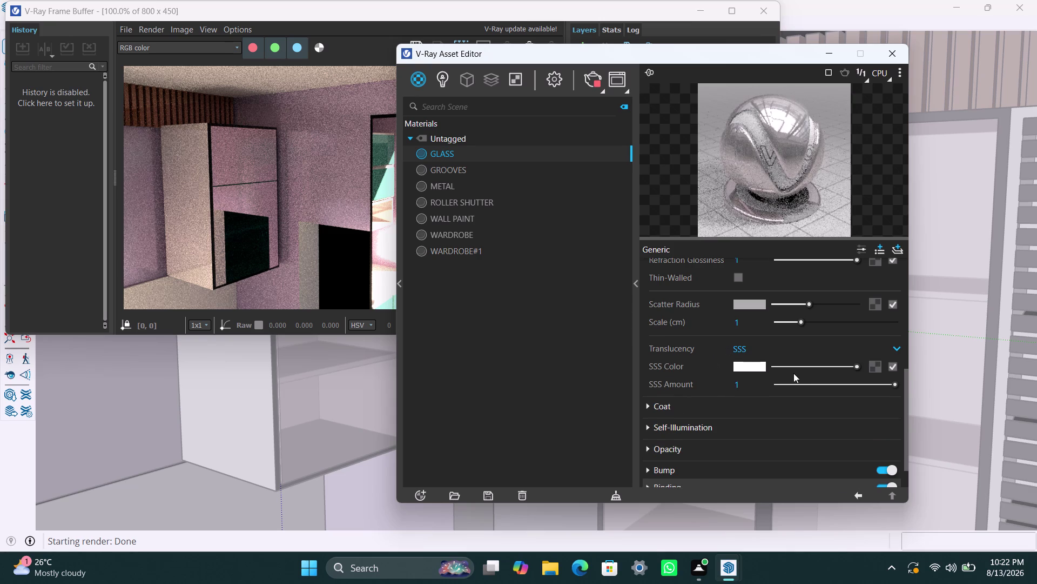
click(821, 381)
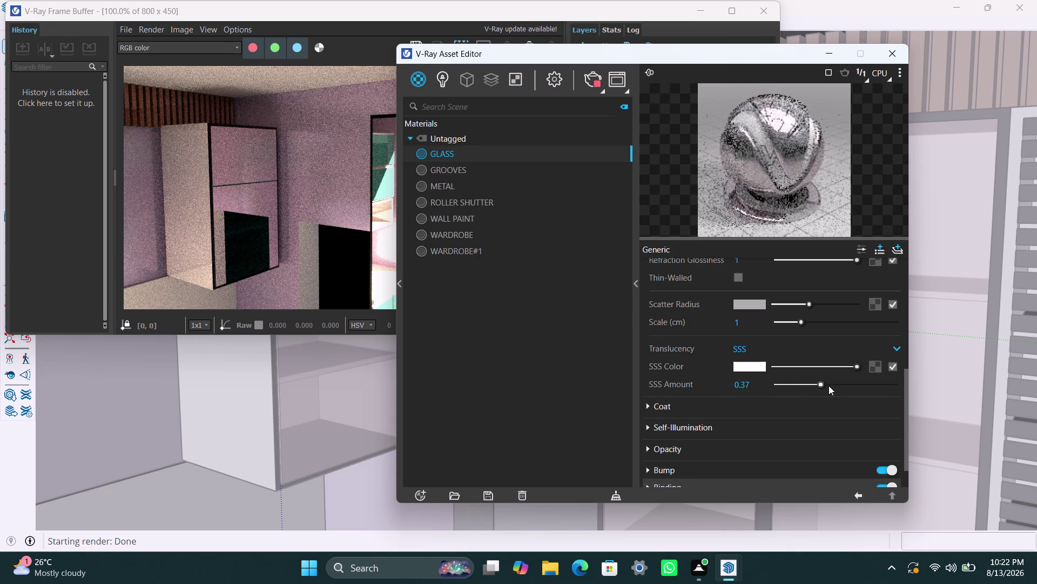
drag(817, 381, 795, 382)
drag(792, 382, 766, 383)
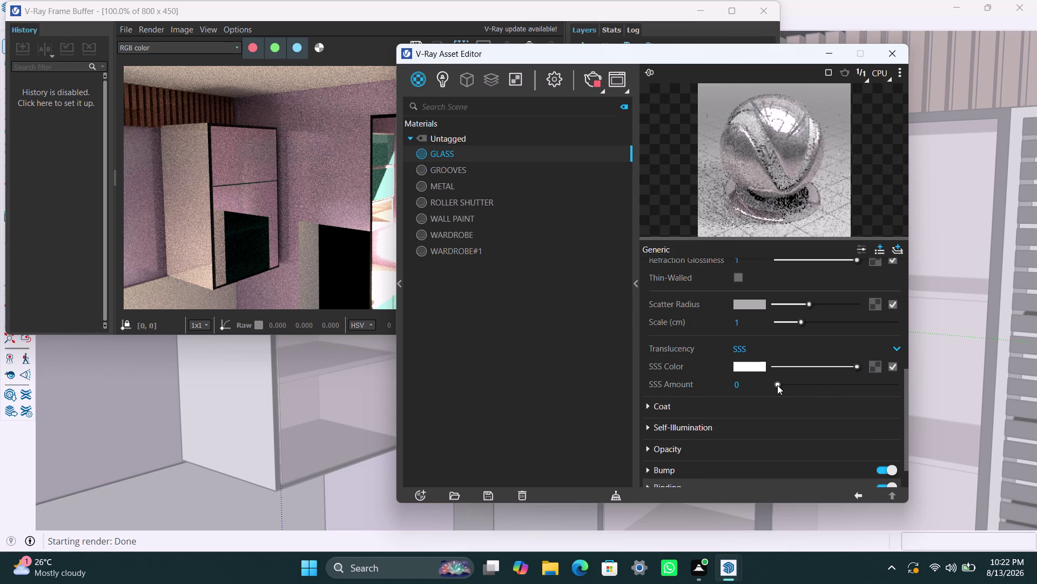
drag(778, 385, 875, 387)
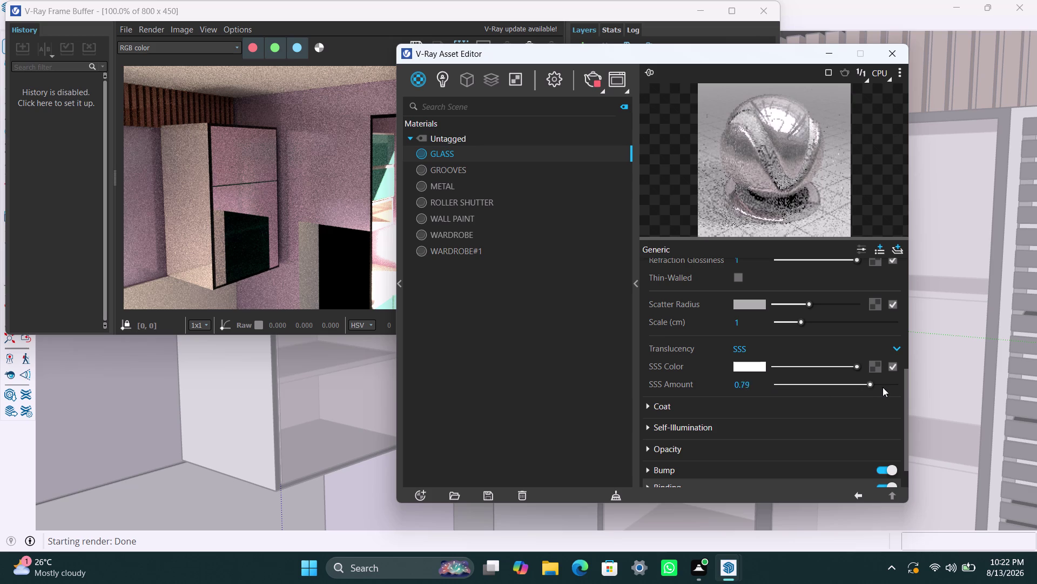
drag(874, 387, 911, 384)
drag(859, 363, 847, 364)
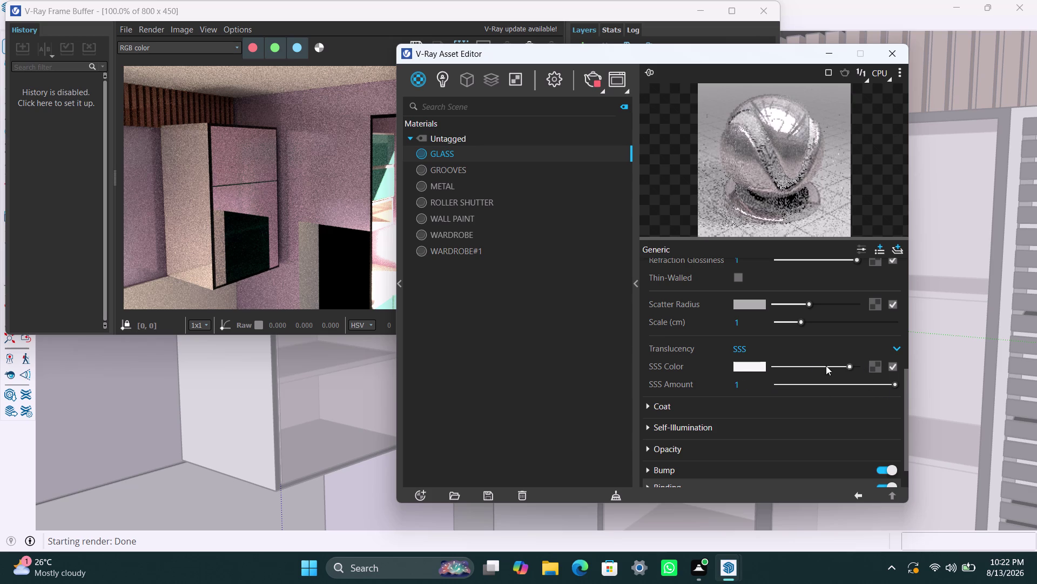
drag(847, 363, 790, 368)
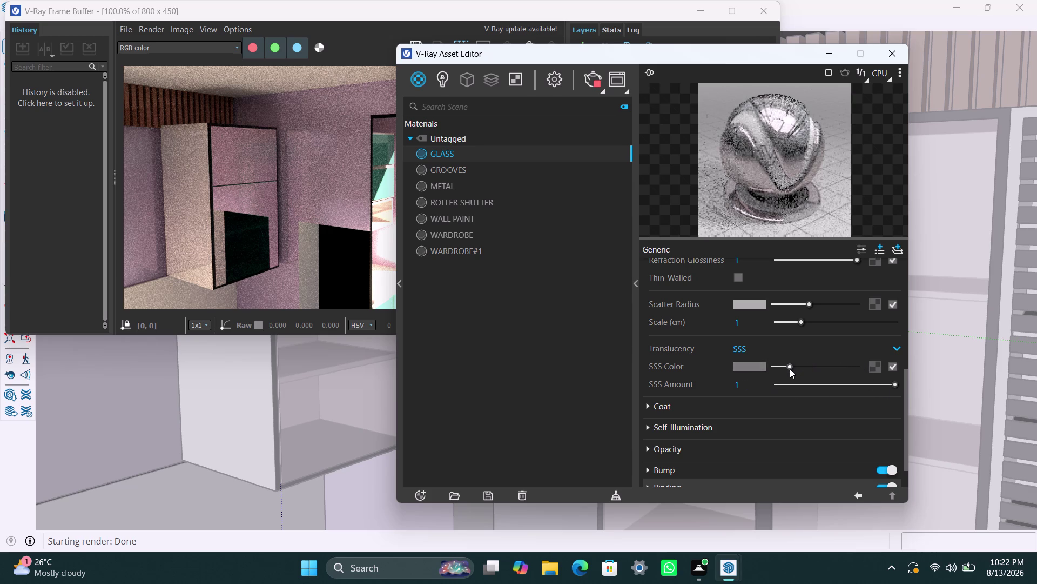
drag(790, 369, 787, 368)
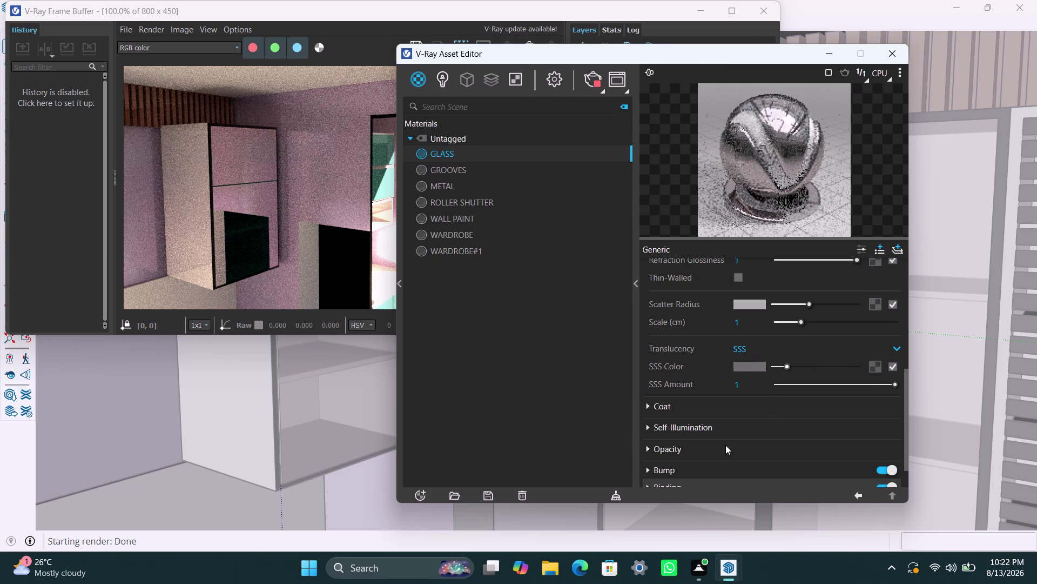
click(655, 406)
Expand the Coat and Bump rollouts and set Bump Amount to 0.
scroll(down, 3)
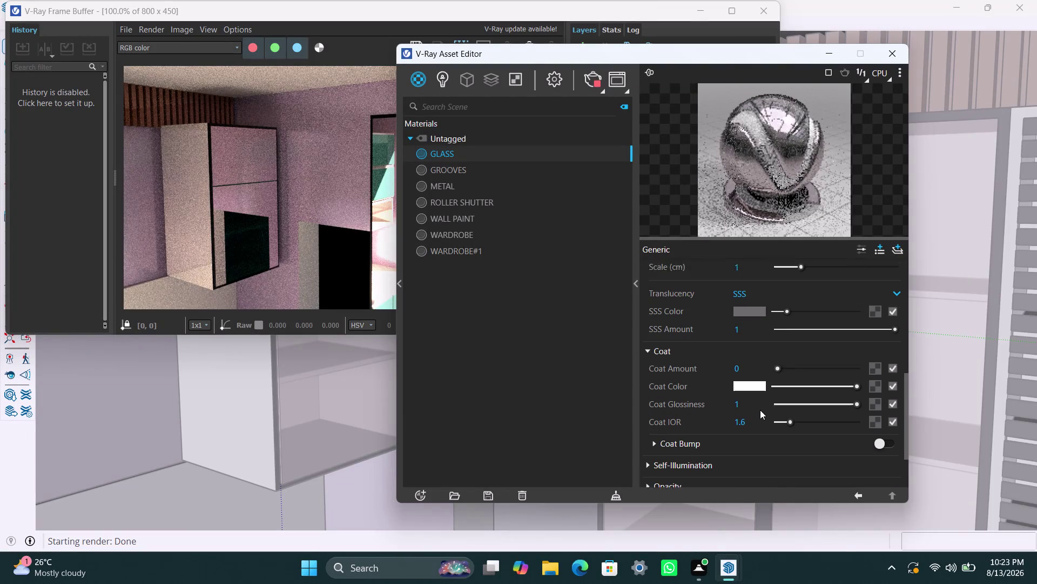
scroll(down, 3)
click(655, 370)
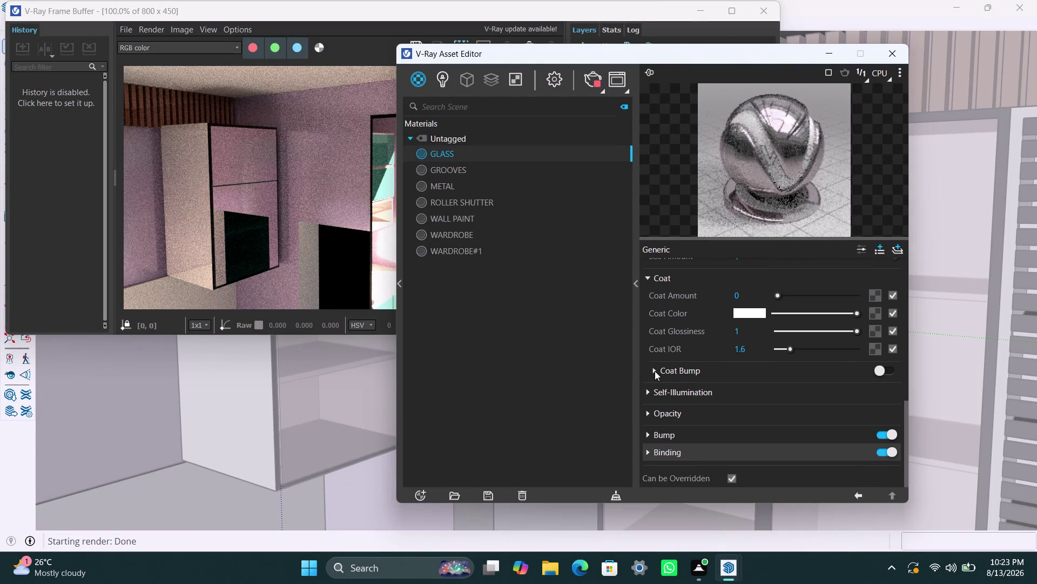
click(655, 371)
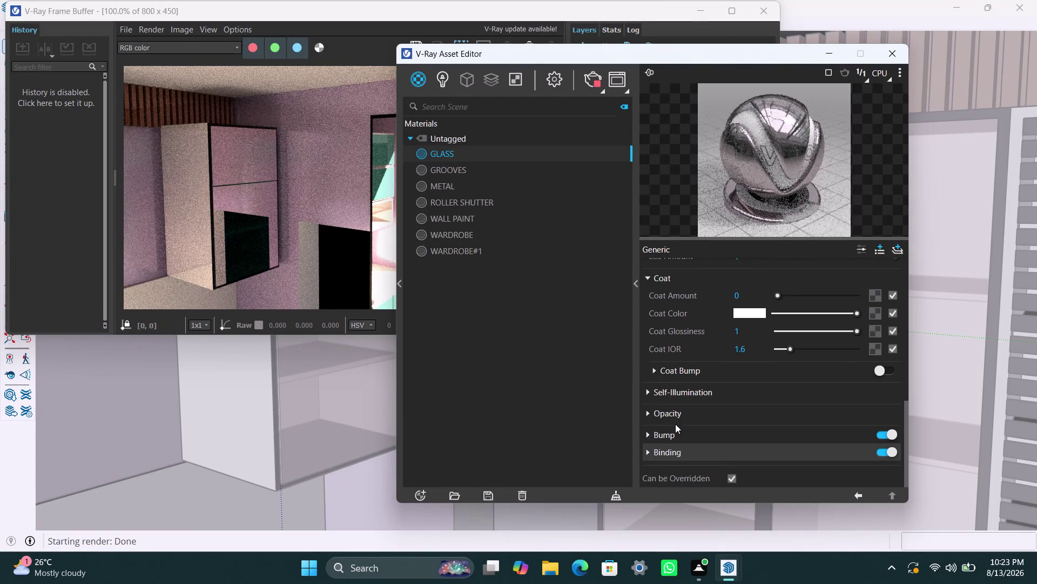
click(675, 431)
scroll(down, 3)
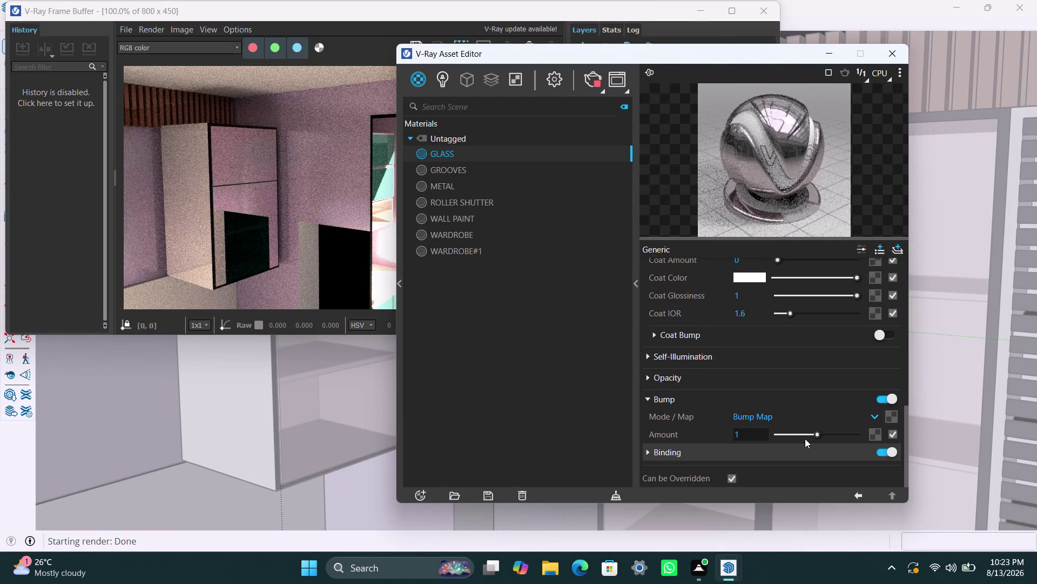
drag(818, 435, 768, 434)
Collapse and reopen several GLASS material rollouts while scrolling through the settings.
scroll(down, 3)
scroll(down, 3)
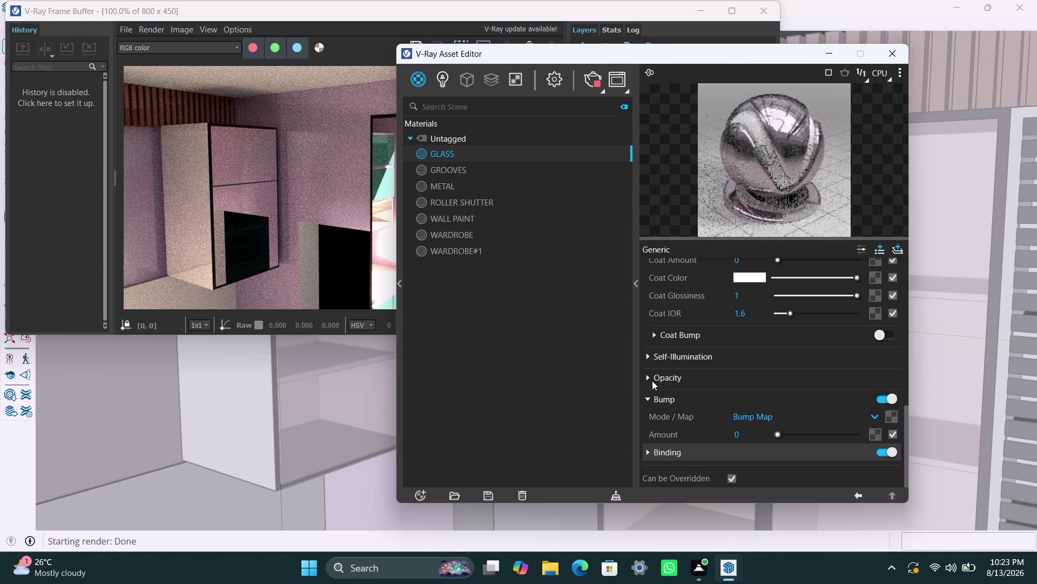
click(652, 377)
click(649, 375)
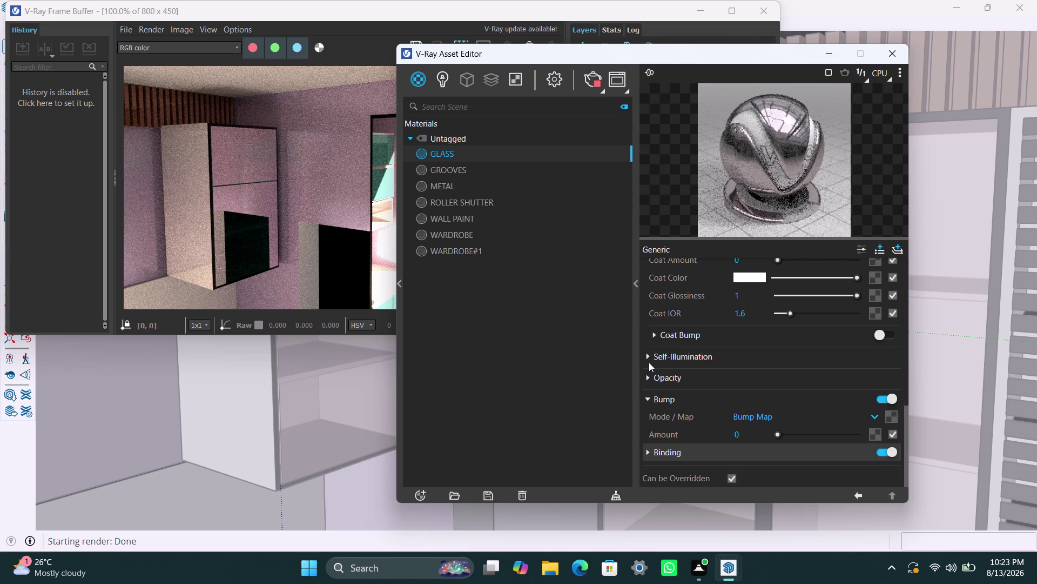
click(649, 356)
click(649, 356)
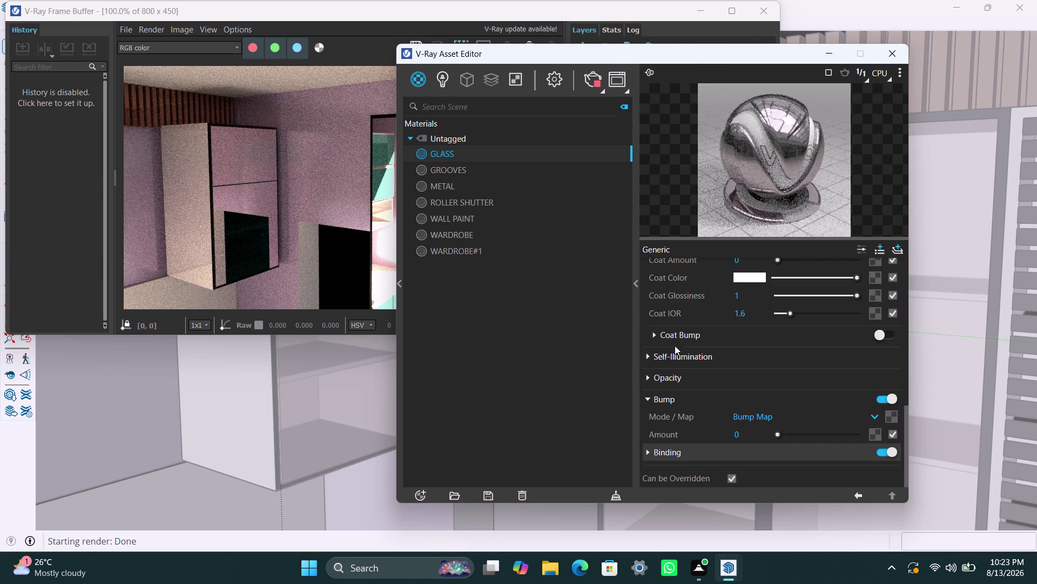
click(662, 335)
click(661, 334)
scroll(down, 3)
scroll(down, 3)
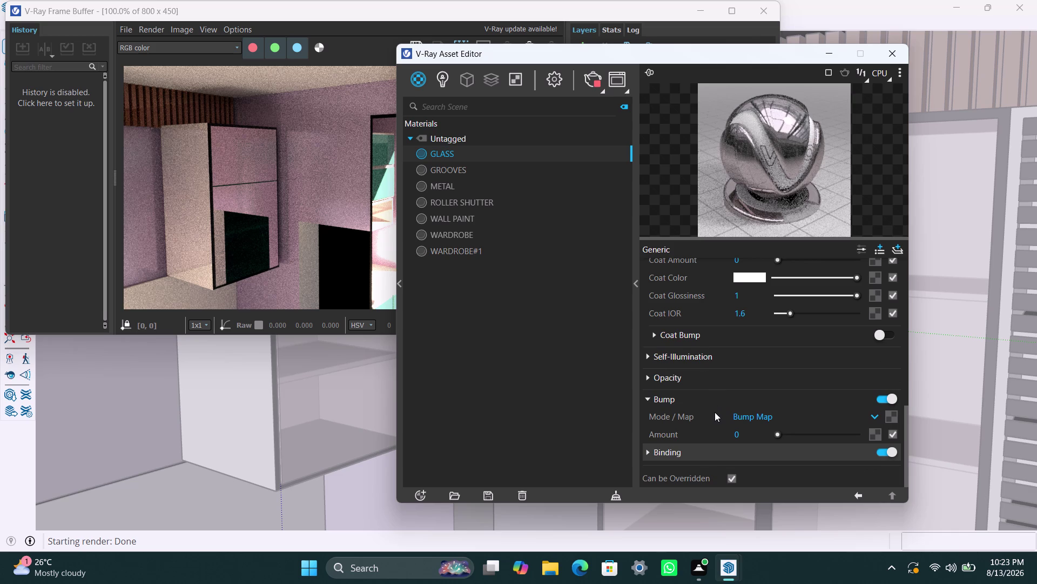
scroll(up, 3)
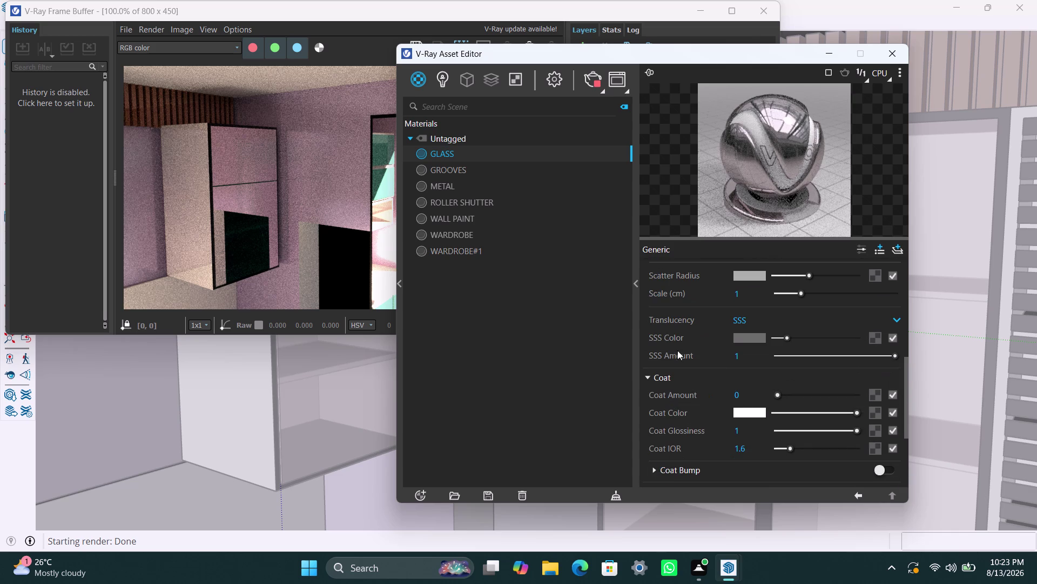
Review the translucency type choices, then uncheck Fresnel under Reflection.
click(807, 323)
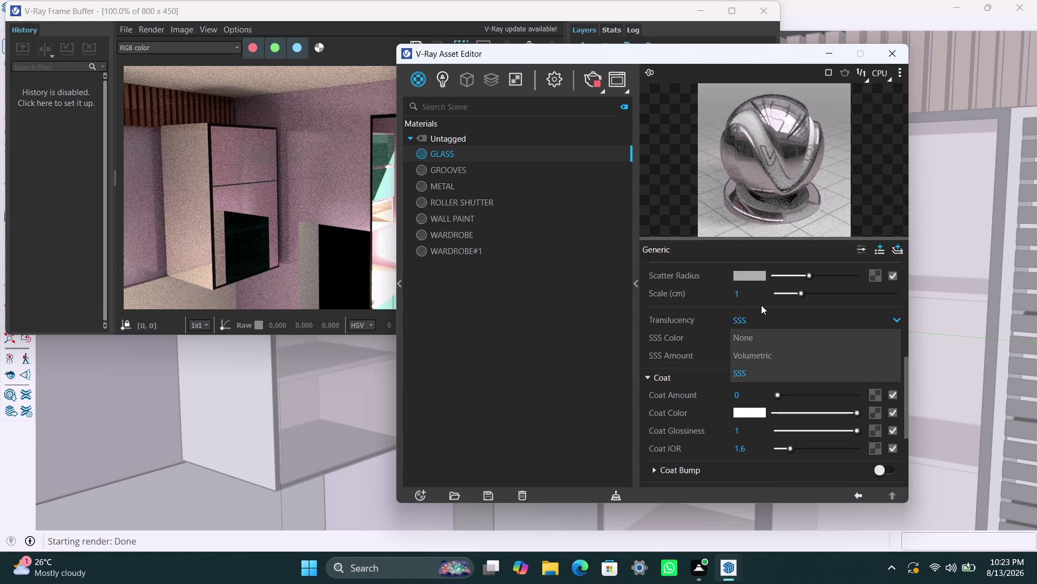
scroll(up, 3)
scroll(up, 3)
scroll(up, 3)
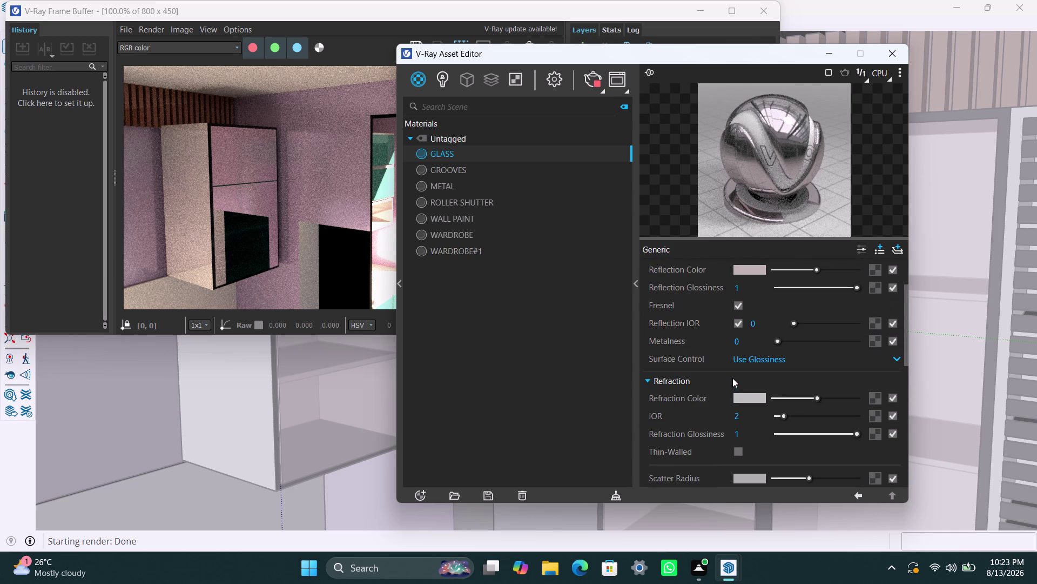
click(739, 305)
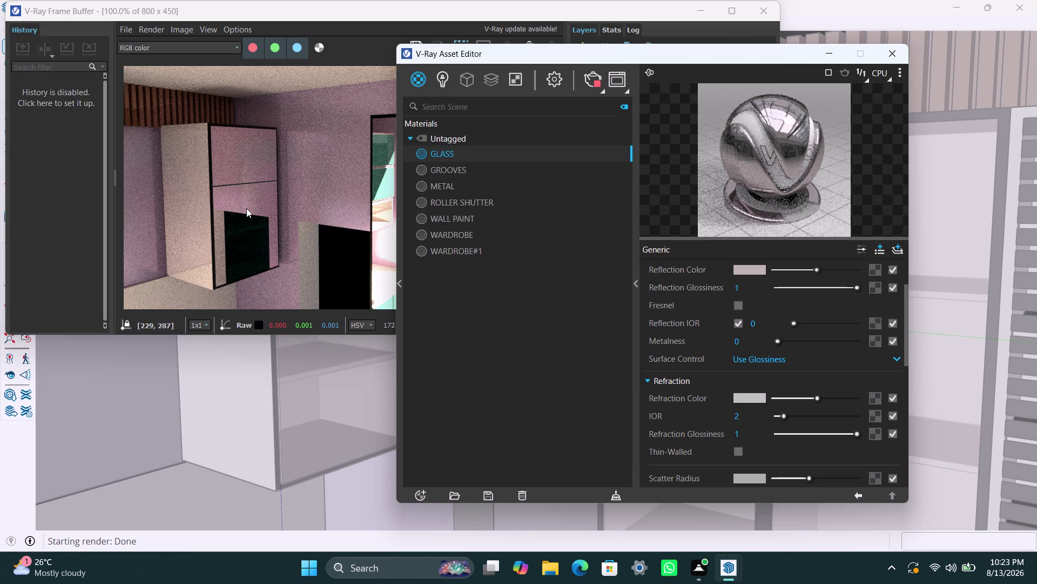
Inspect the finished Fresnel-free kitchen render, stop rendering, and close the Frame Buffer.
click(231, 162)
scroll(down, 3)
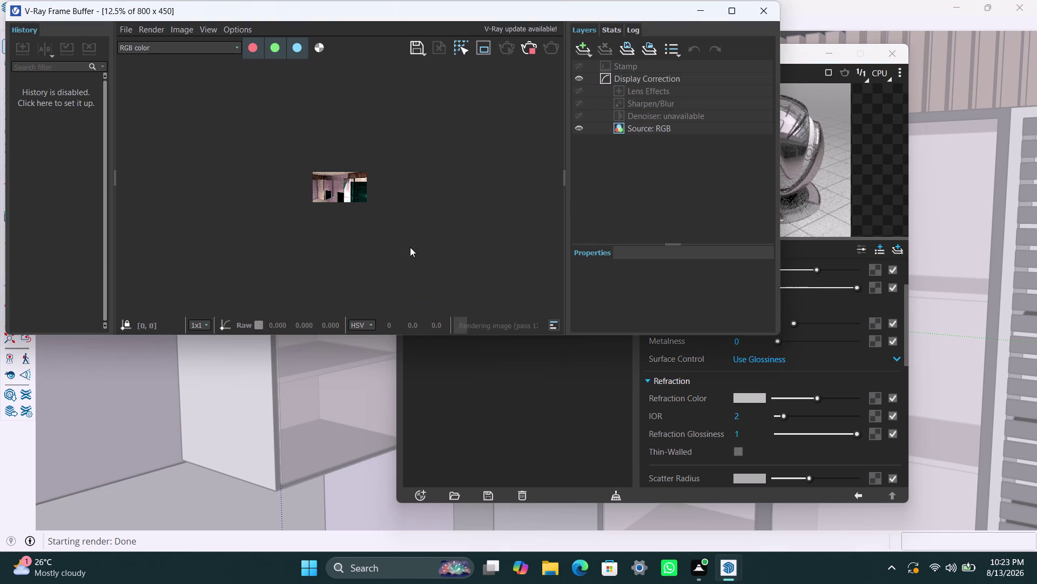
scroll(up, 3)
scroll(up, 3)
scroll(down, 3)
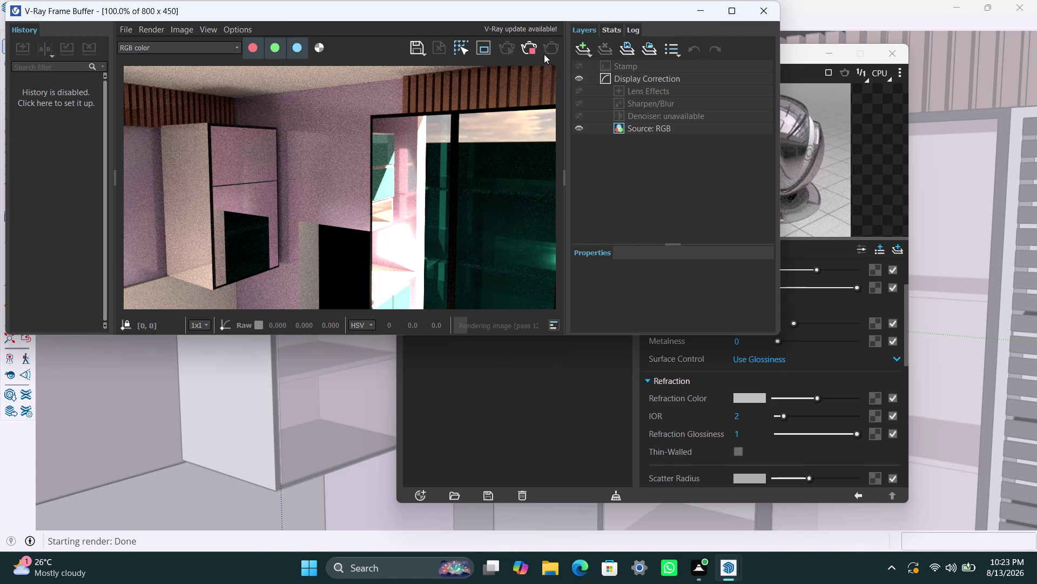
click(531, 53)
click(757, 14)
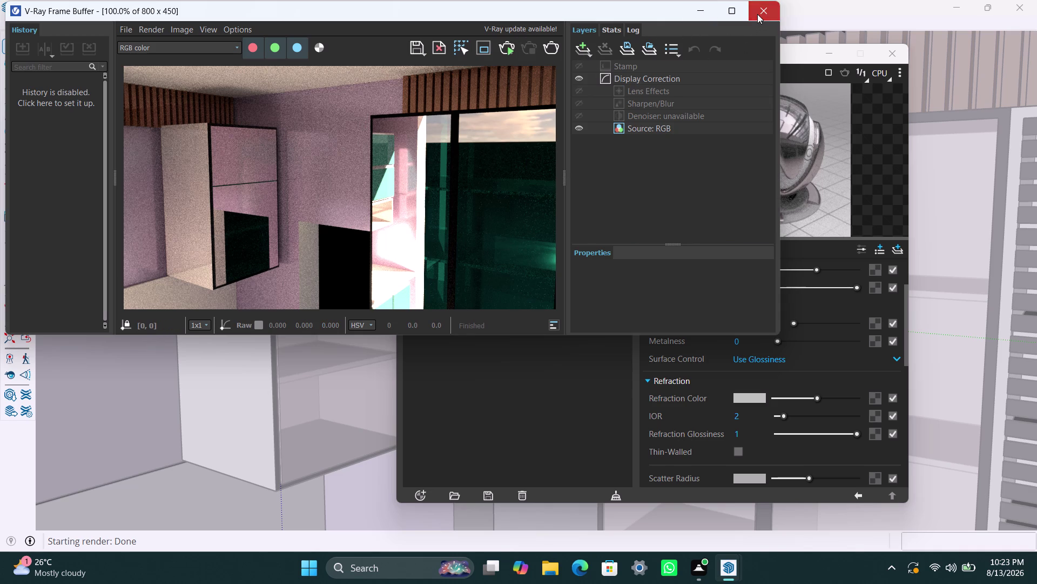
right_click(484, 156)
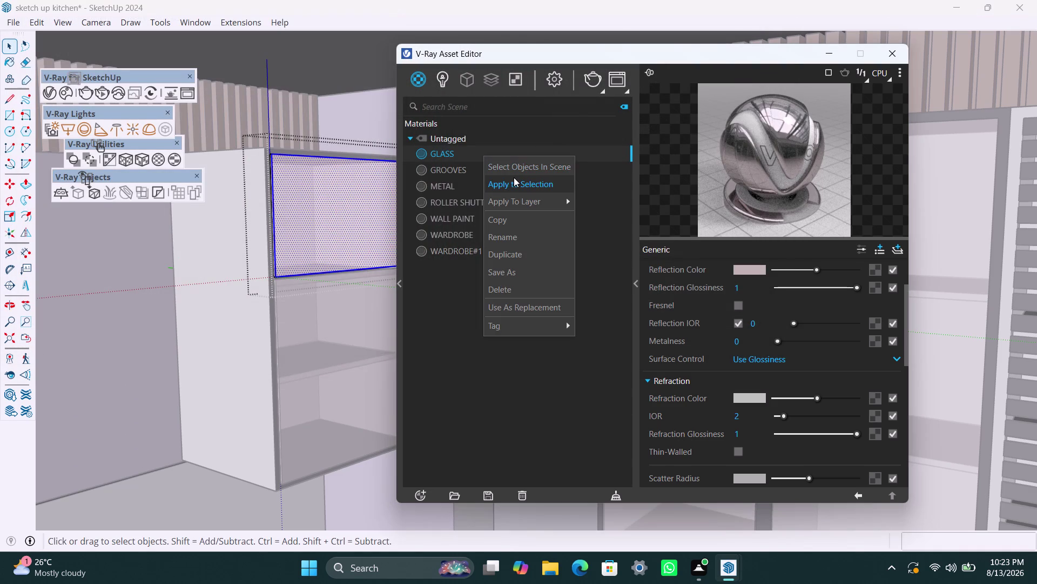
Apply GLASS to a cabinet door panel via Apply To Selection.
click(514, 178)
click(332, 307)
double_click(334, 317)
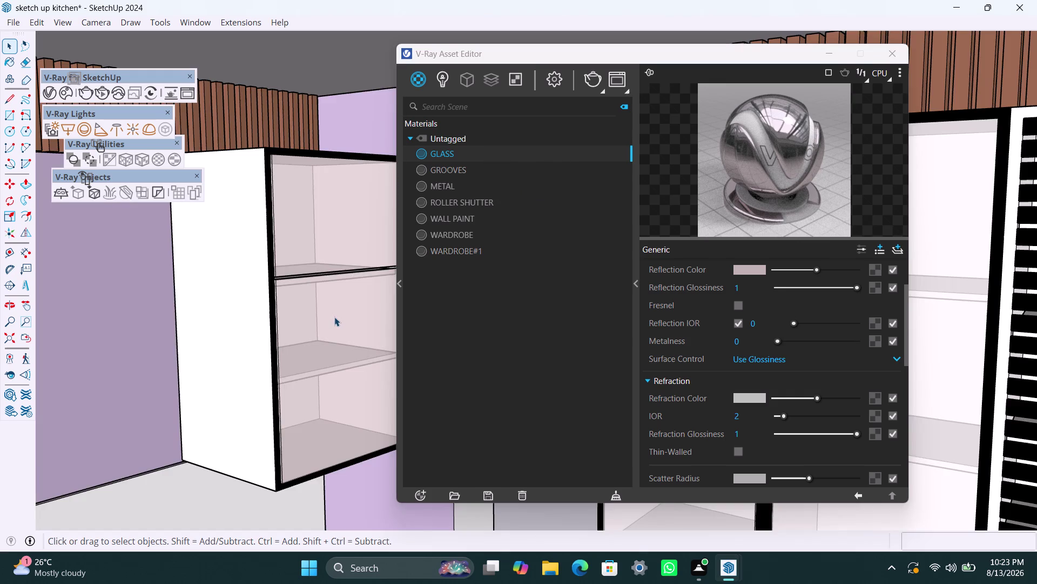
triple_click(334, 317)
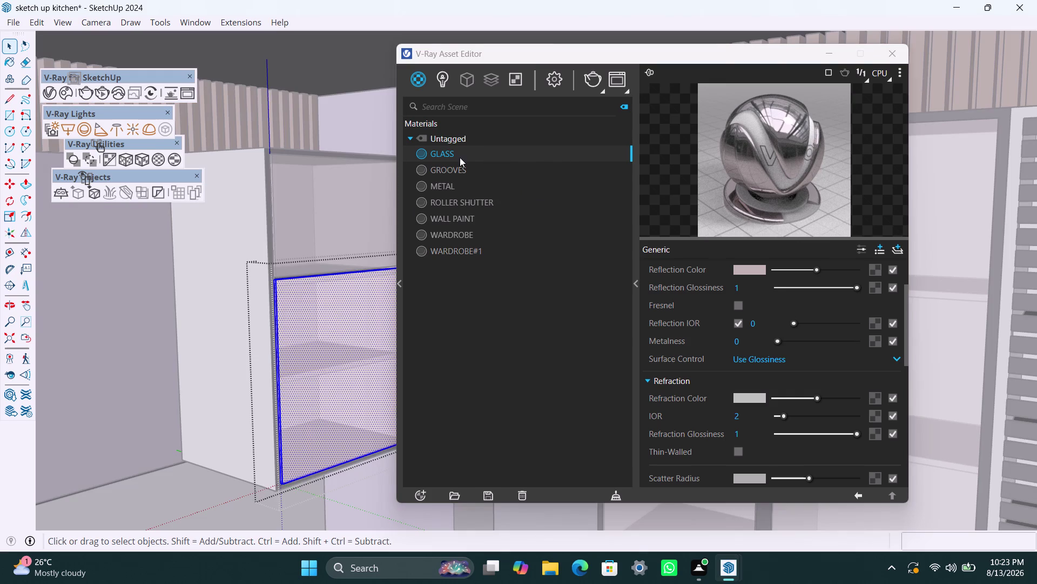
right_click(462, 155)
click(500, 190)
Orbit and zoom the model to bring the upper cabinet doors into view.
scroll(down, 3)
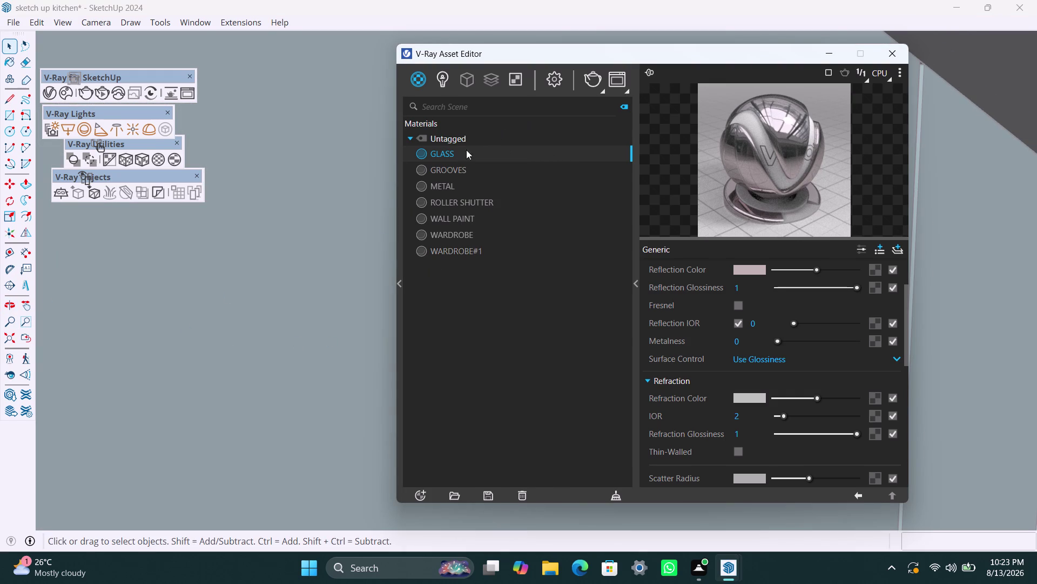
click(4, 331)
scroll(down, 3)
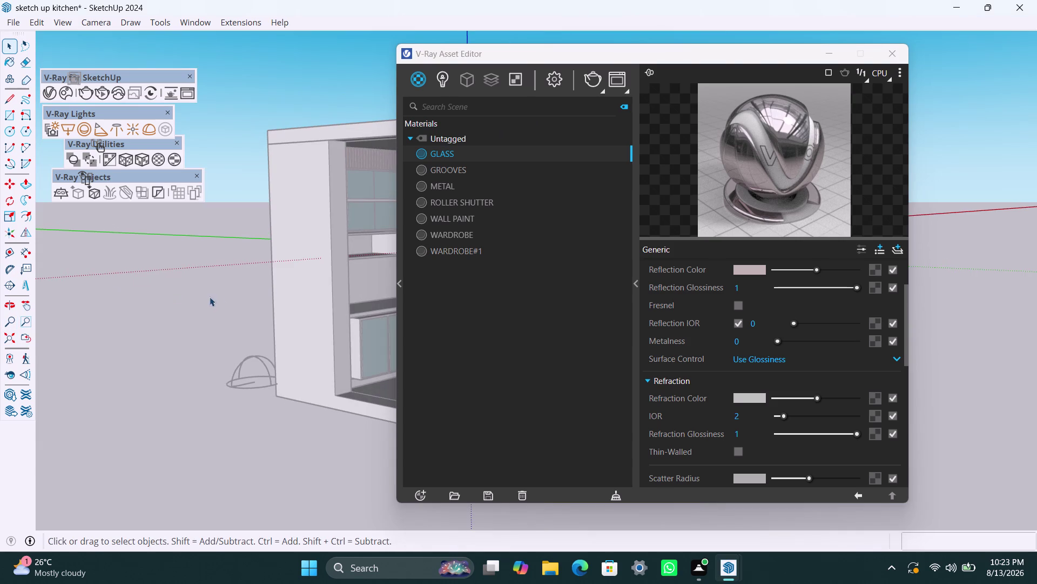
middle_drag(219, 297, 39, 382)
scroll(up, 3)
middle_drag(165, 389, 279, 399)
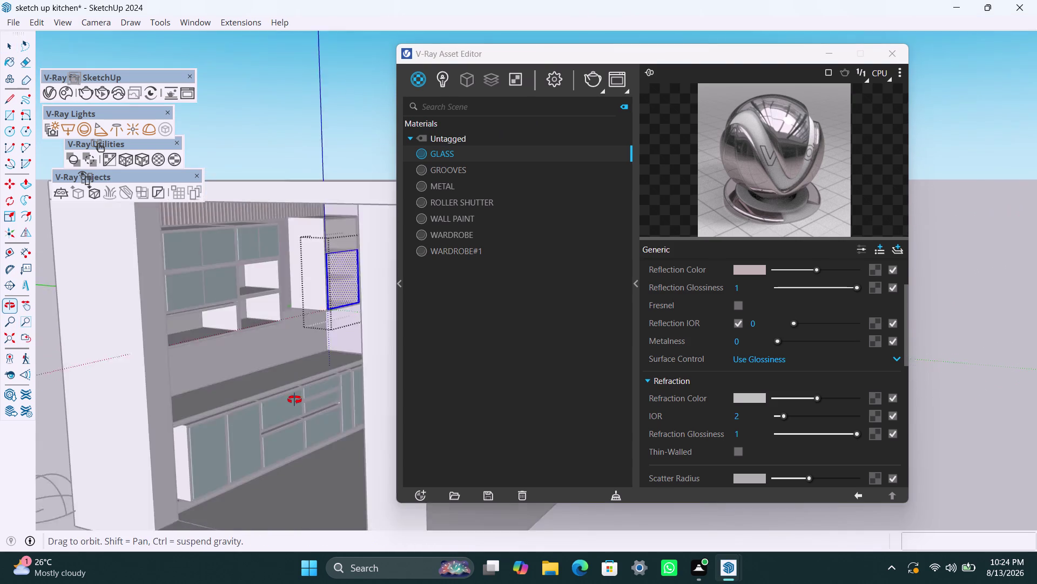
middle_drag(280, 400, 393, 402)
scroll(down, 3)
middle_drag(318, 370, 177, 371)
scroll(up, 3)
middle_drag(227, 376, 289, 376)
scroll(up, 3)
Apply GLASS to the left and next upper door panels, then start a render.
click(198, 310)
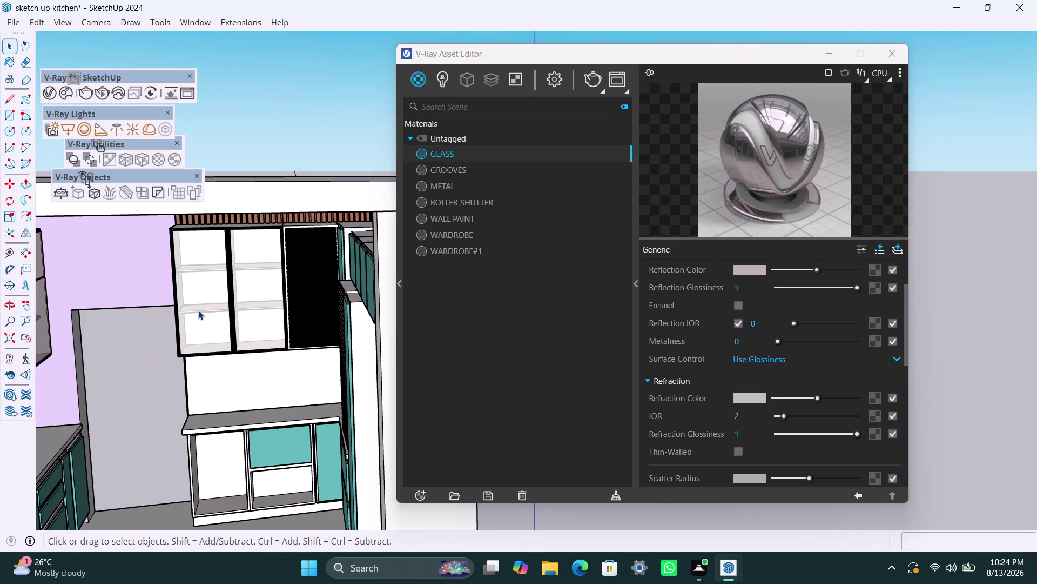
double_click(198, 310)
double_click(198, 309)
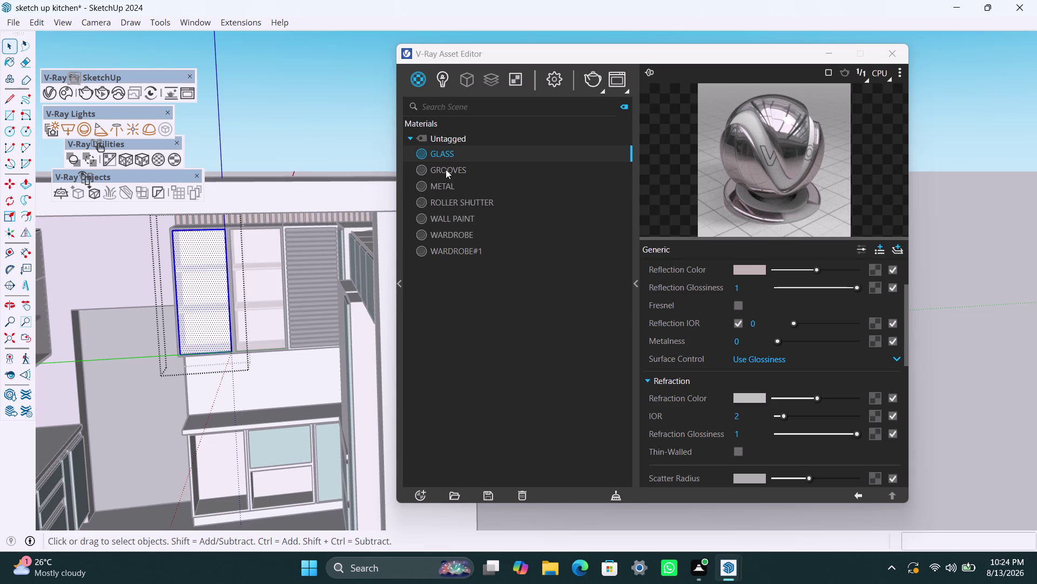
right_click(450, 154)
click(470, 179)
triple_click(263, 279)
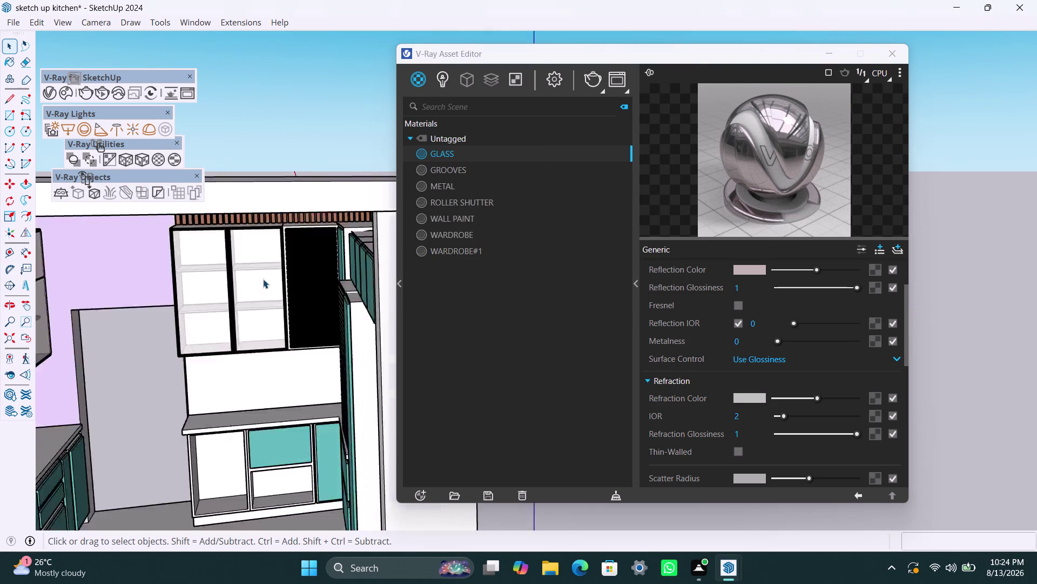
right_click(459, 154)
click(482, 183)
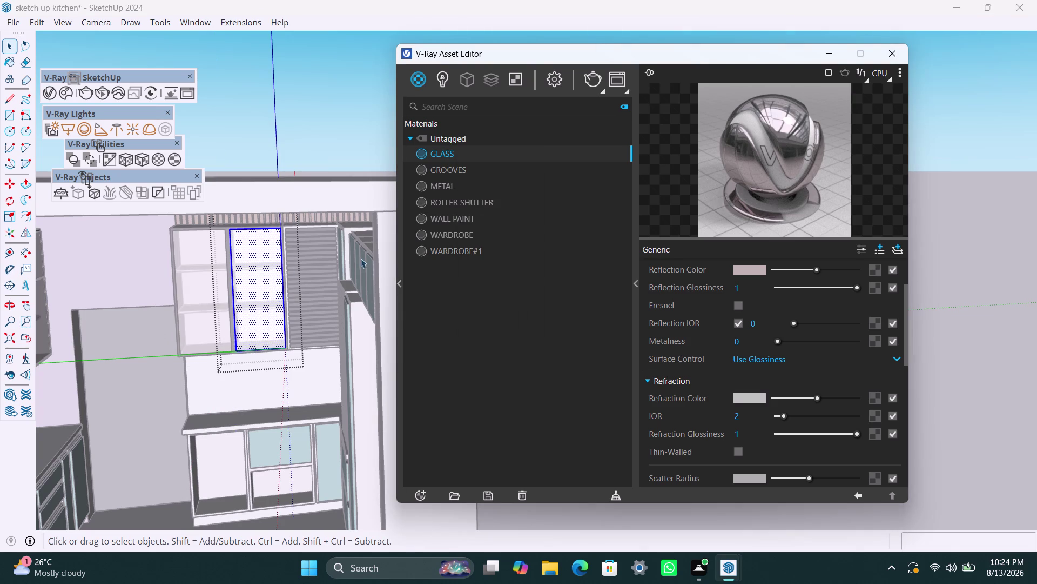
scroll(up, 3)
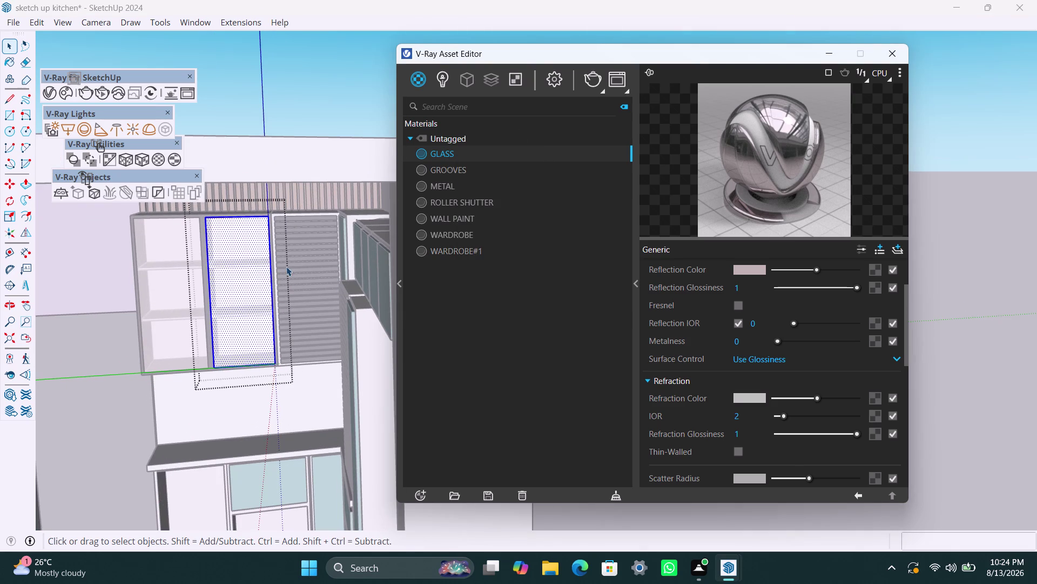
click(592, 77)
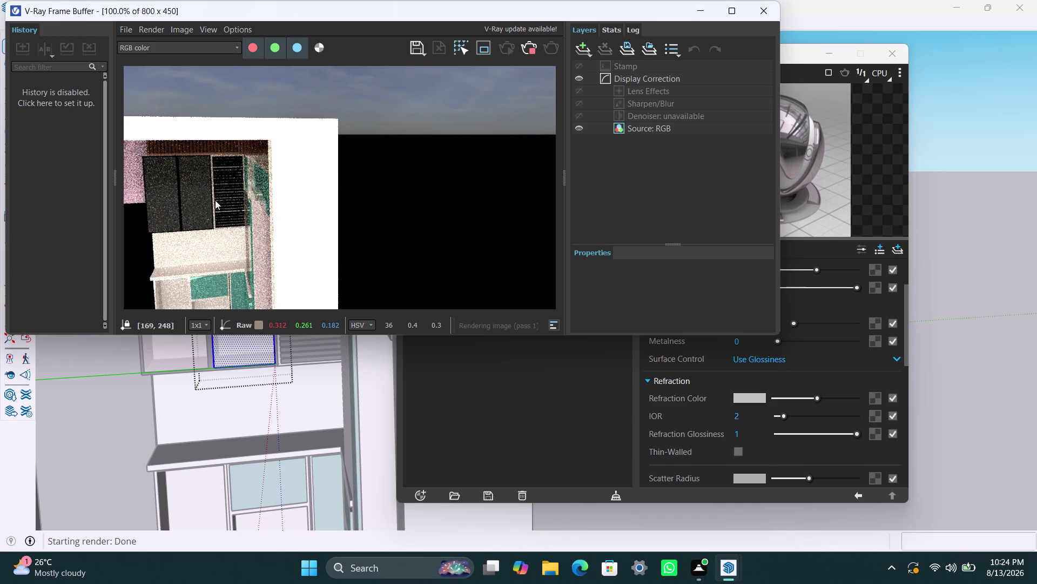
Zoom and pan across the cabinet-door render, then raise GLASS Metalness to 1.
scroll(up, 3)
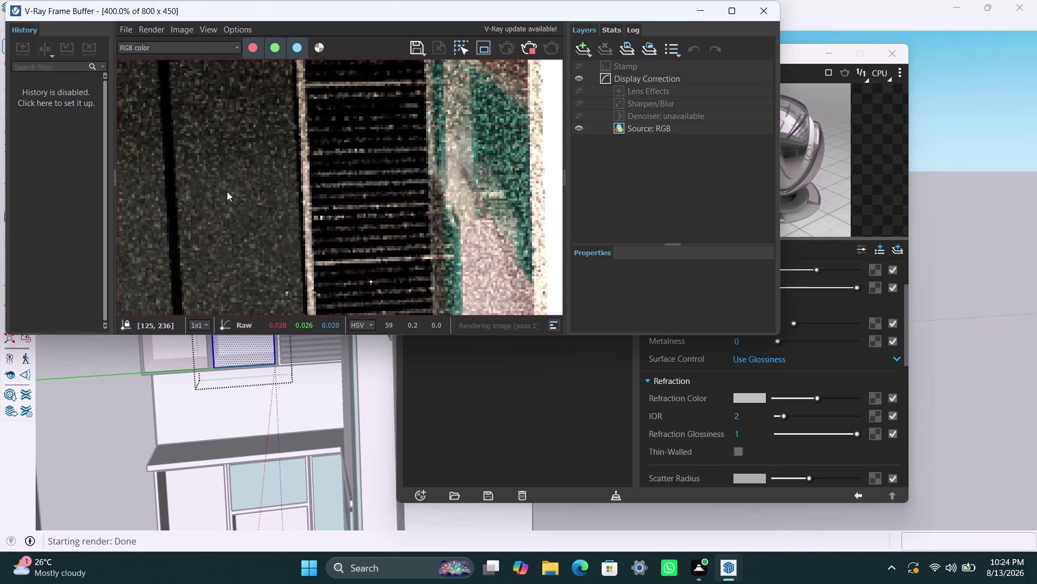
scroll(down, 3)
middle_drag(249, 186, 303, 186)
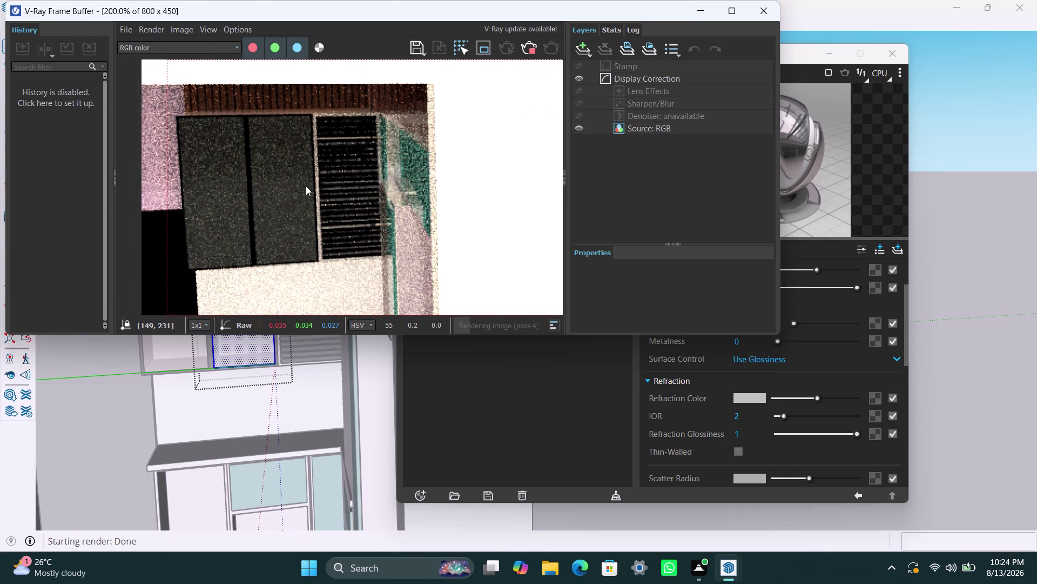
middle_drag(302, 186, 364, 180)
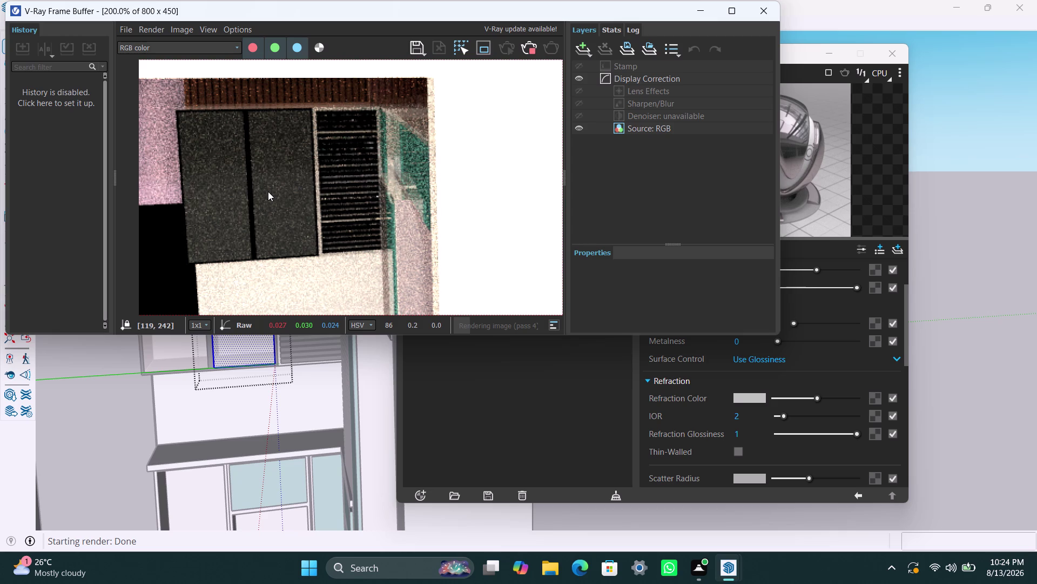
scroll(up, 3)
scroll(down, 3)
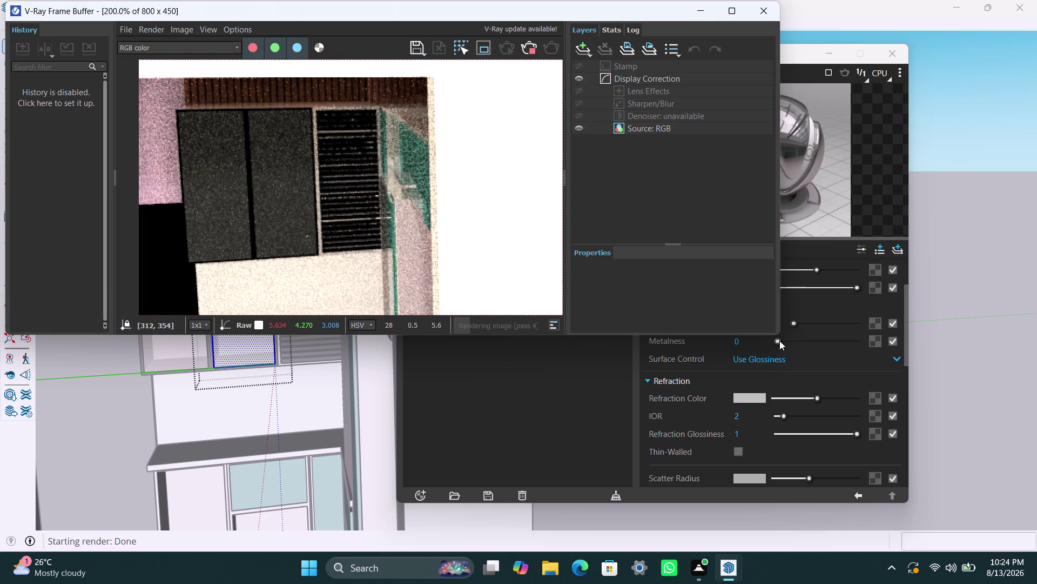
drag(780, 341, 871, 330)
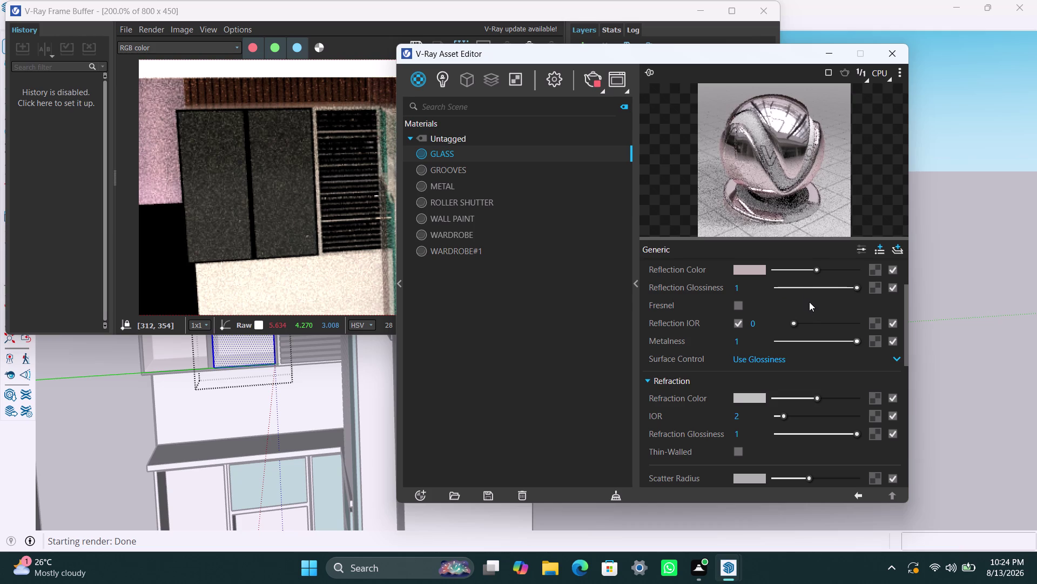
scroll(up, 3)
Brighten the GLASS reflection and refraction colours to full white.
scroll(up, 3)
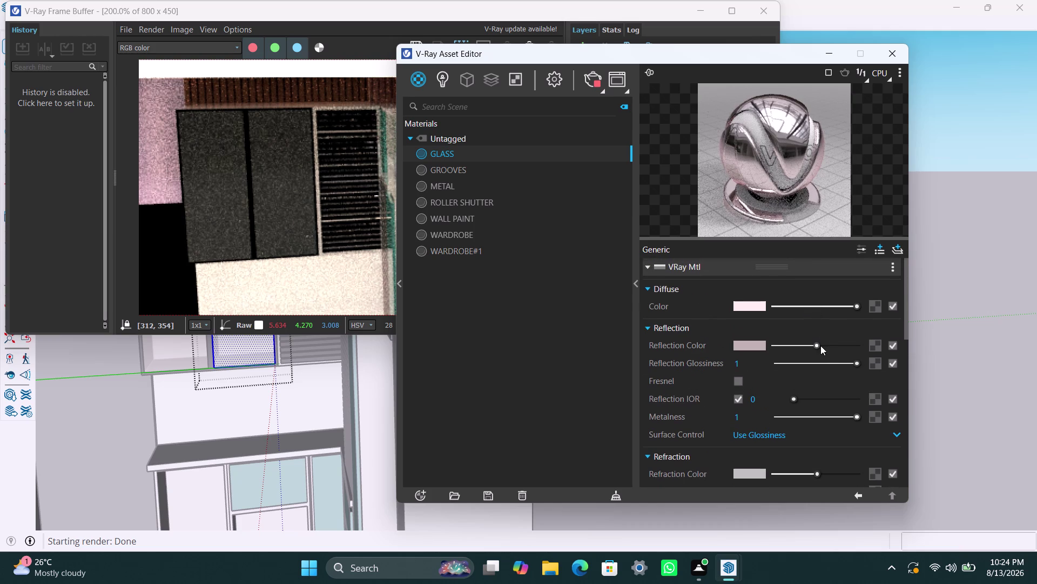
drag(817, 345, 865, 347)
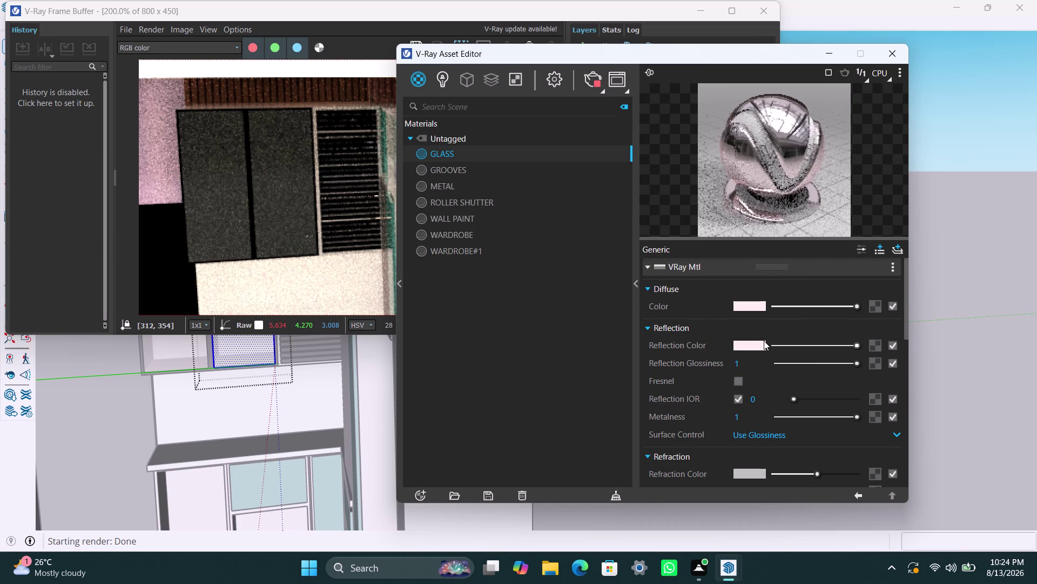
scroll(up, 3)
scroll(down, 3)
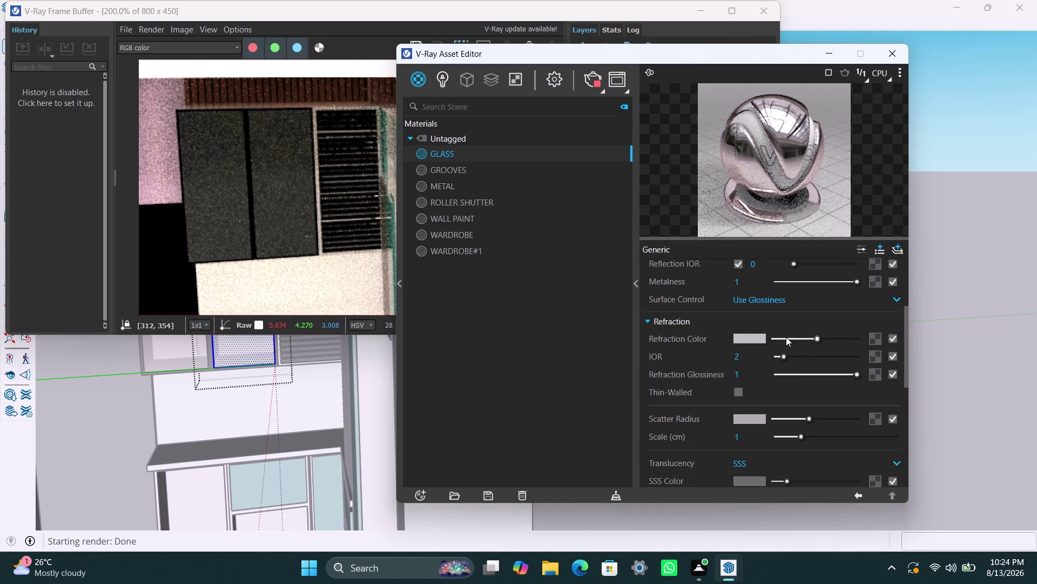
drag(816, 335, 865, 342)
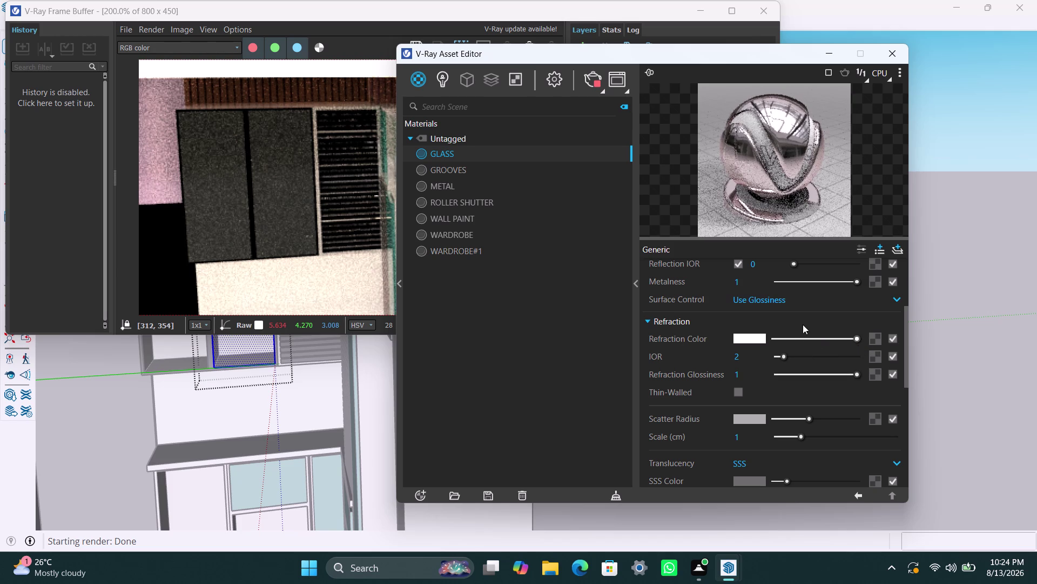
Darken the GLASS diffuse colour to black, then restore it to near-white.
scroll(up, 3)
scroll(up, 3)
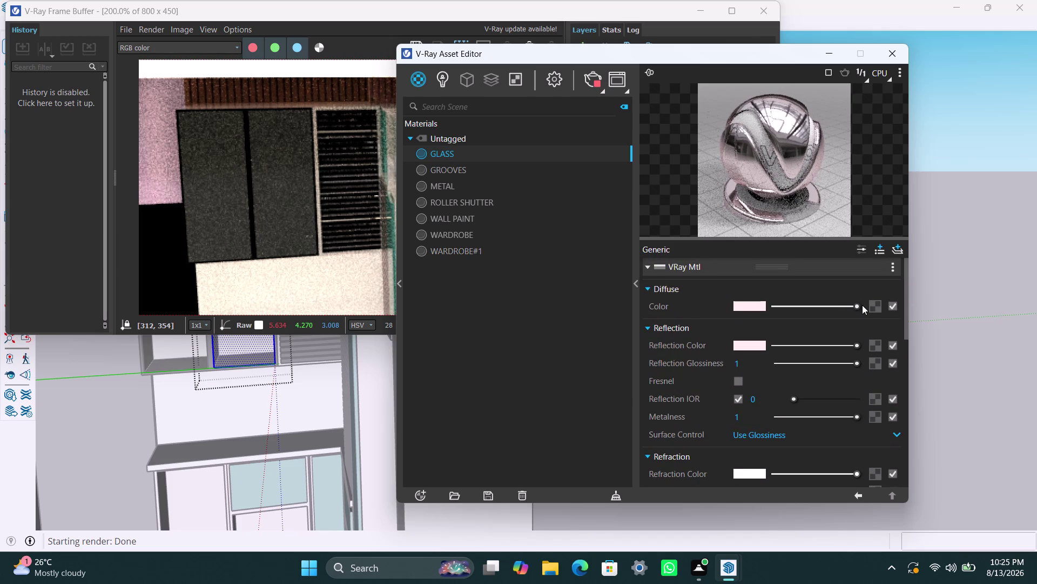
drag(858, 306, 765, 318)
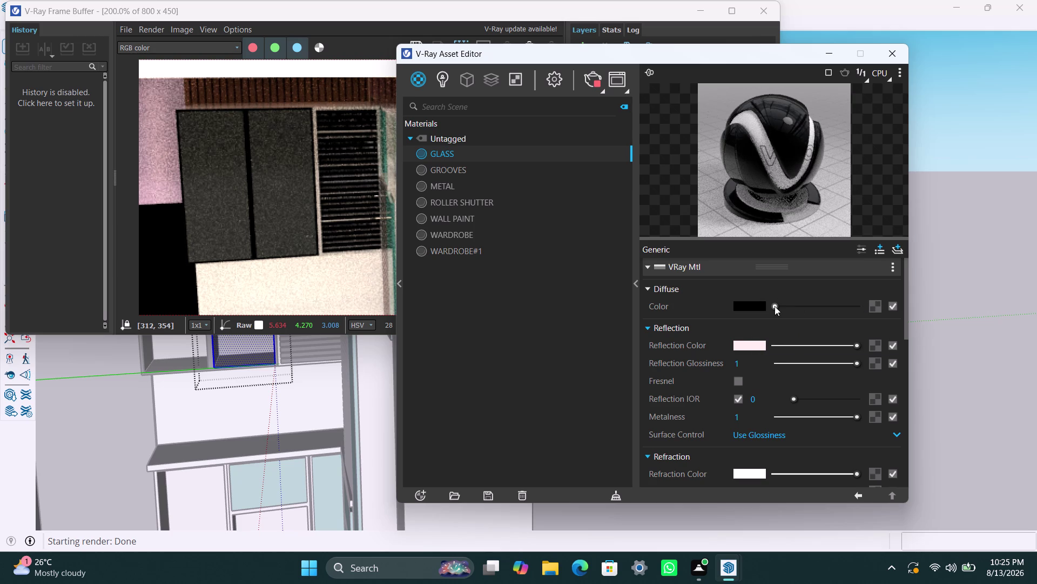
drag(775, 306, 873, 315)
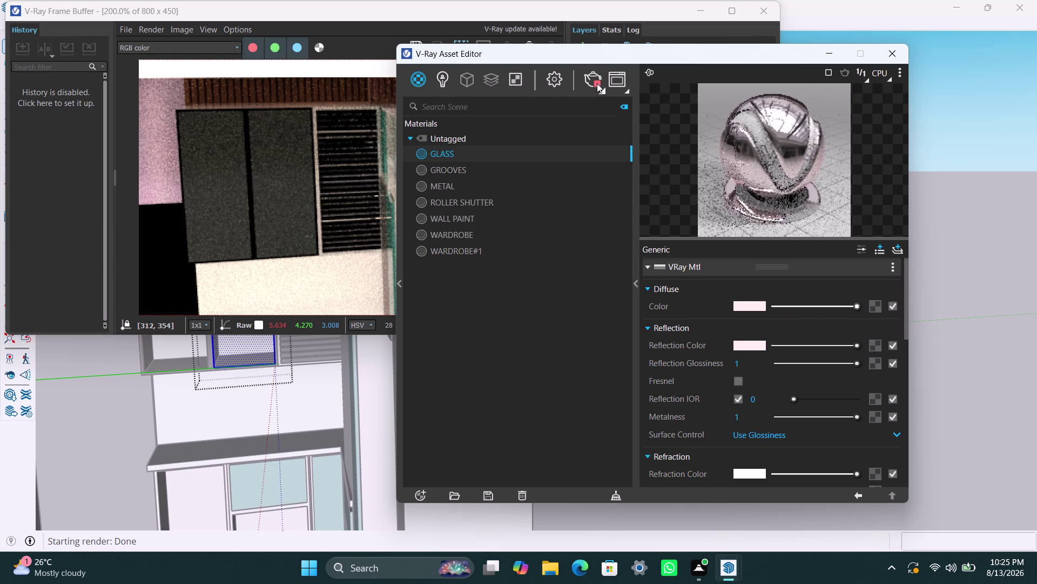
click(598, 80)
Turn off GLASS translucency: SSS colour to black, colour map disabled, translucency None.
scroll(down, 3)
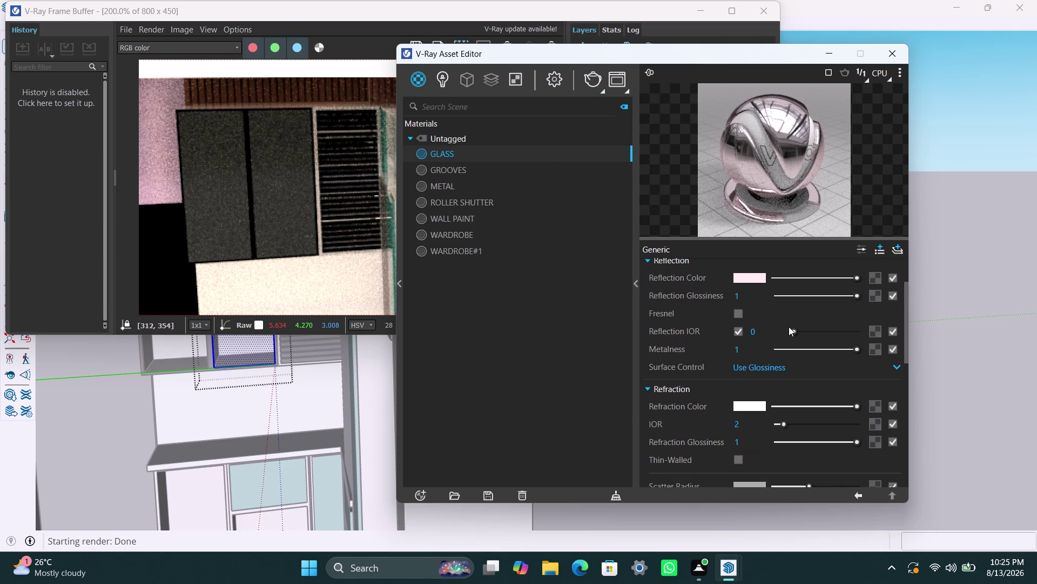
scroll(down, 3)
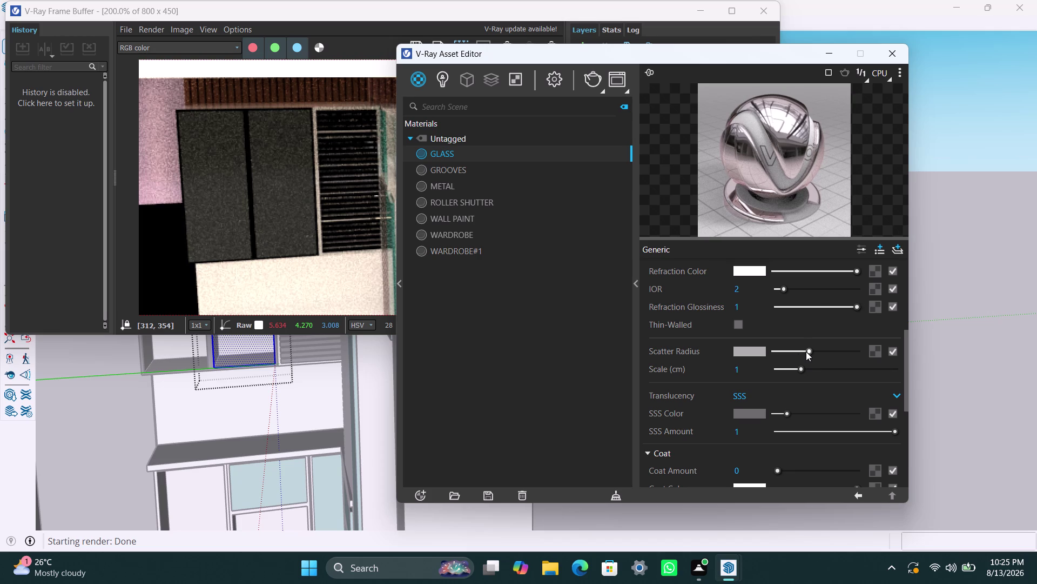
click(892, 412)
drag(786, 413, 746, 415)
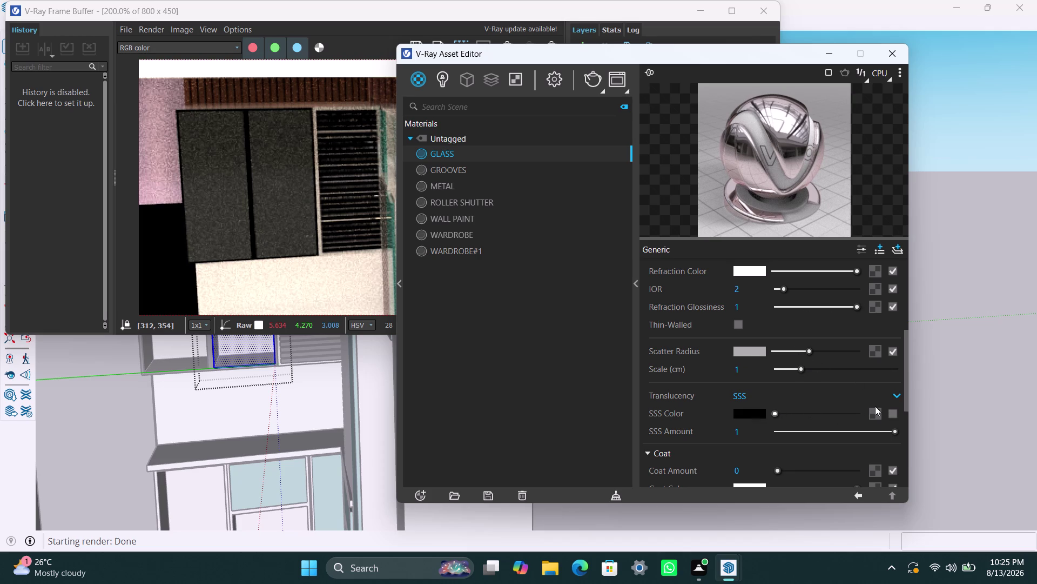
click(897, 396)
click(815, 417)
scroll(down, 3)
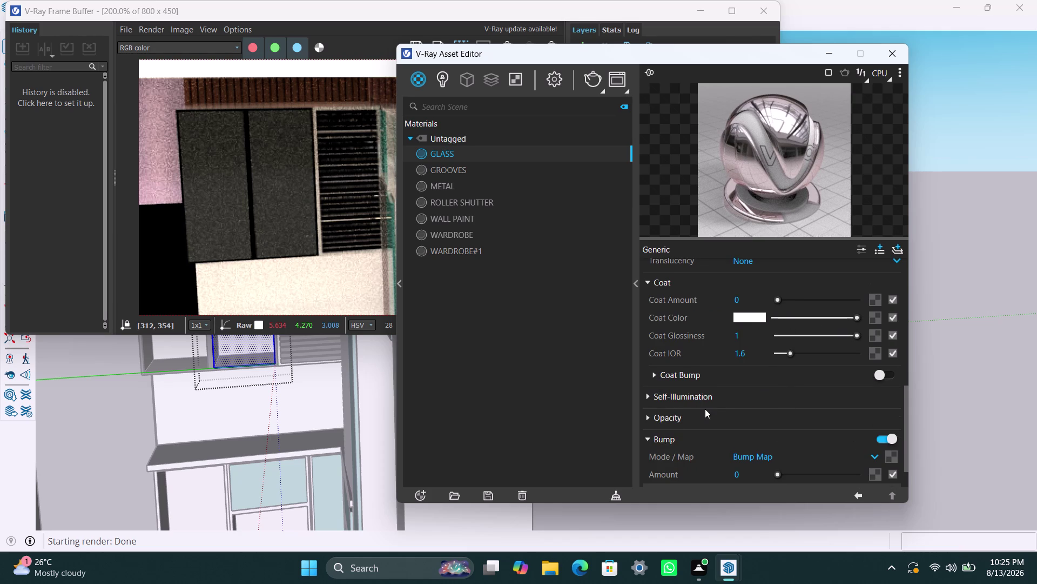
scroll(down, 3)
scroll(down, 3)
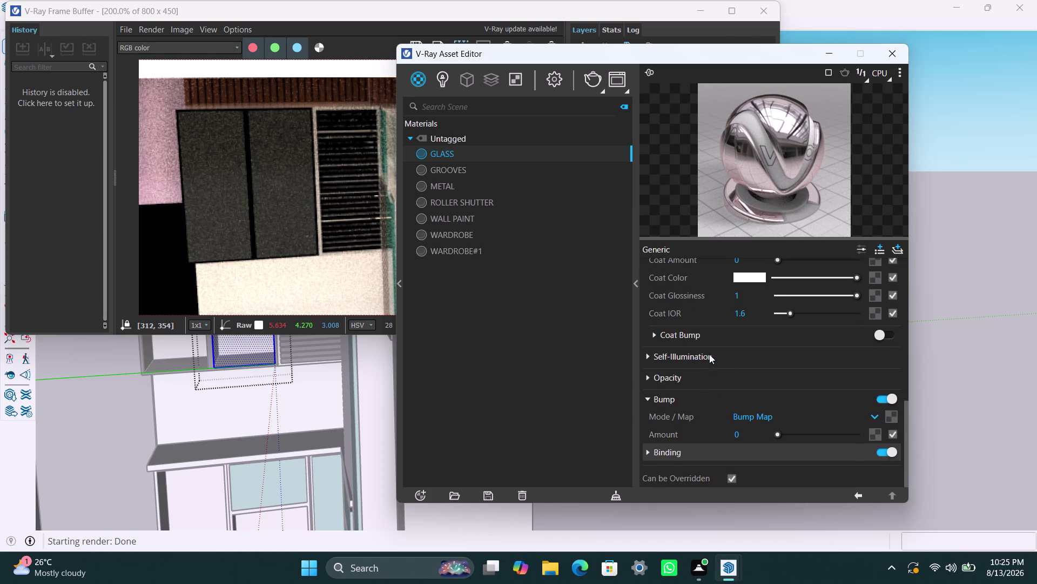
scroll(up, 3)
scroll(up, 3)
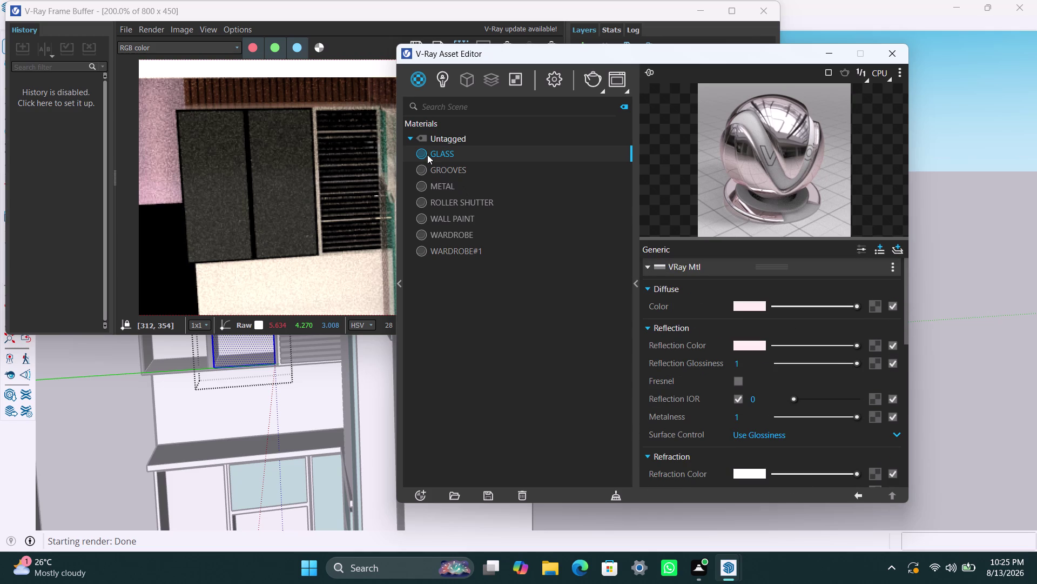
Apply GLASS to the selected door panel, start a render, then abort it.
right_click(430, 153)
click(445, 154)
right_click(445, 154)
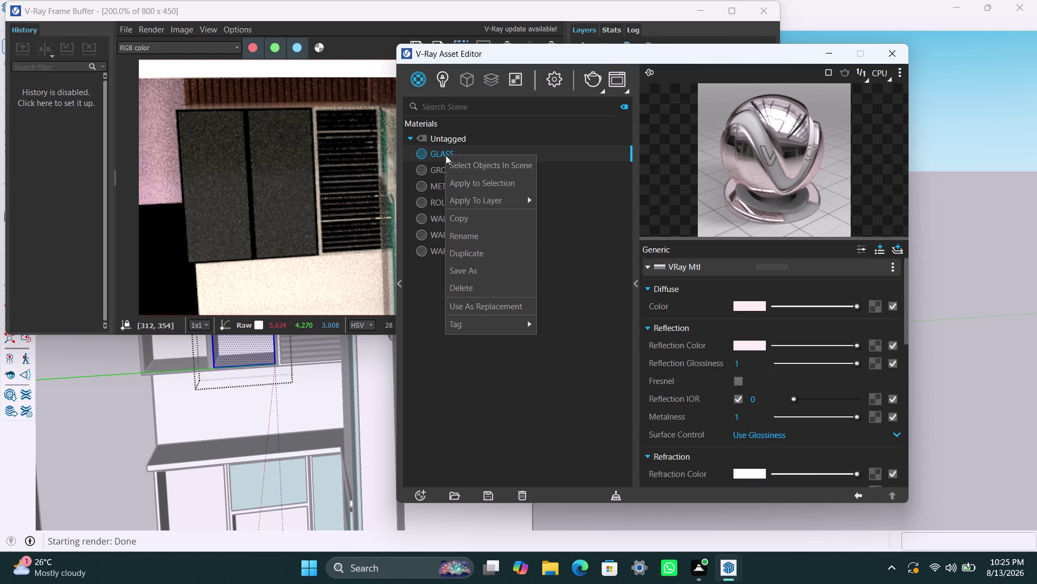
click(468, 180)
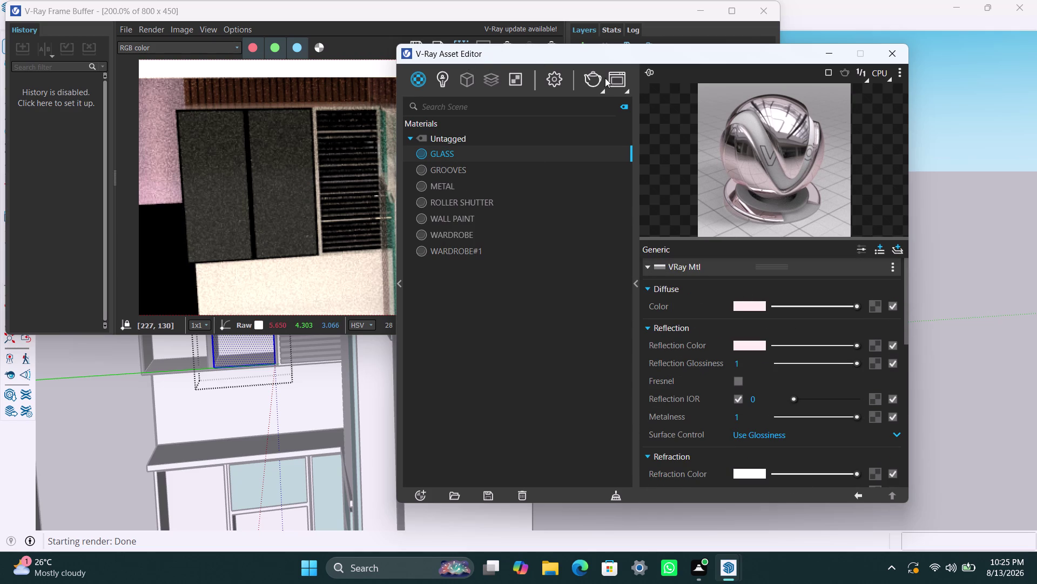
click(590, 78)
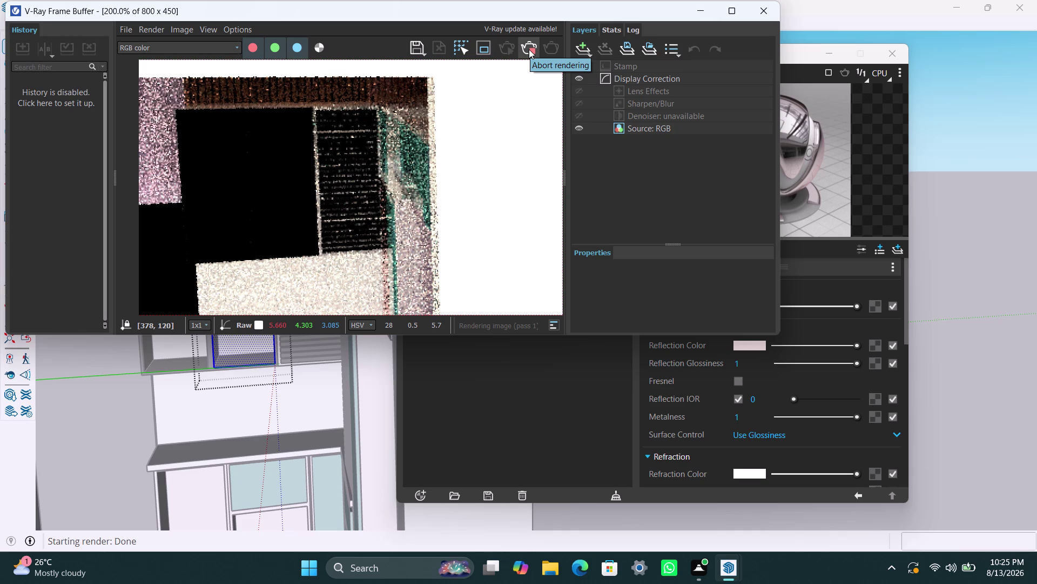
click(529, 49)
Hide the Frame Buffer and dim the GLASS reflection colour to grey.
click(753, 19)
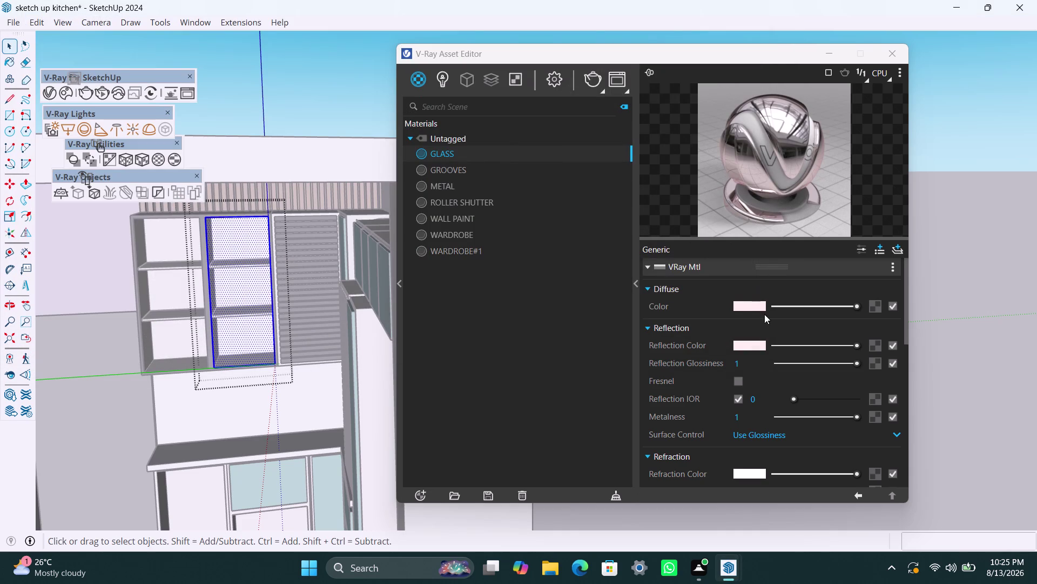
click(860, 303)
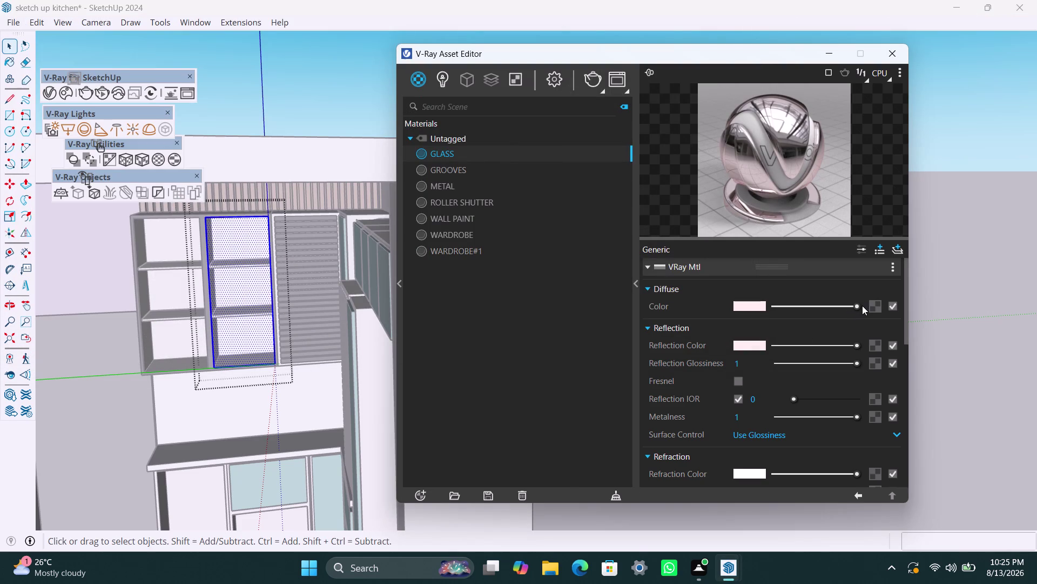
drag(856, 346, 814, 349)
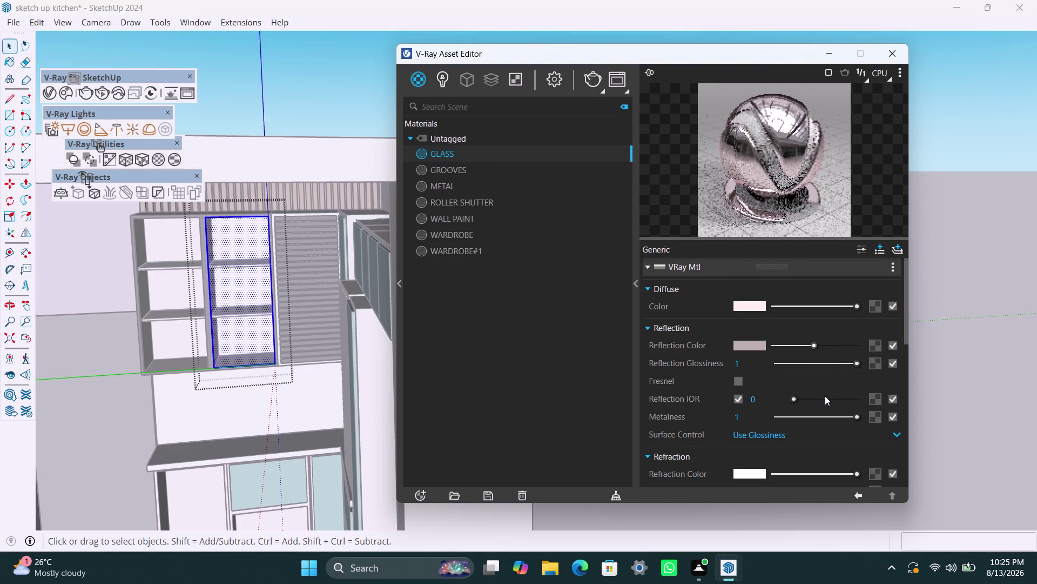
scroll(down, 3)
scroll(up, 3)
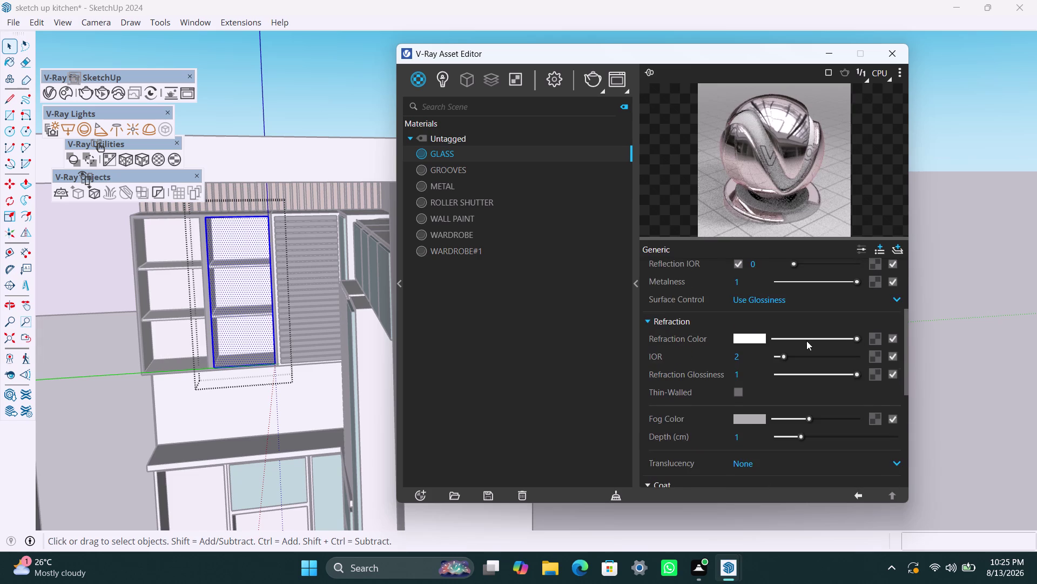
scroll(up, 3)
Dim the GLASS refraction colour to grey and render the scene again.
drag(856, 403, 819, 405)
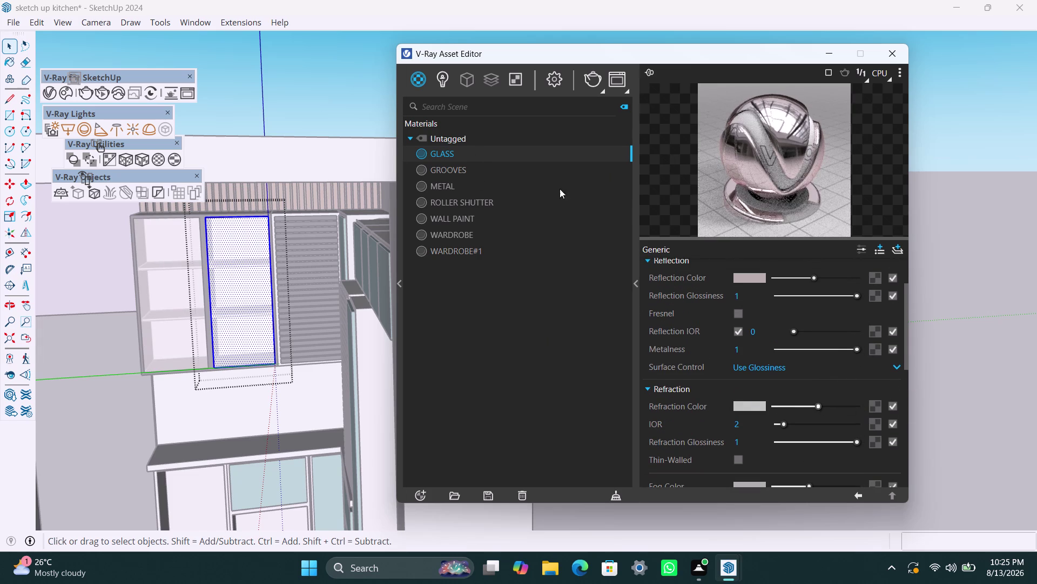
click(590, 78)
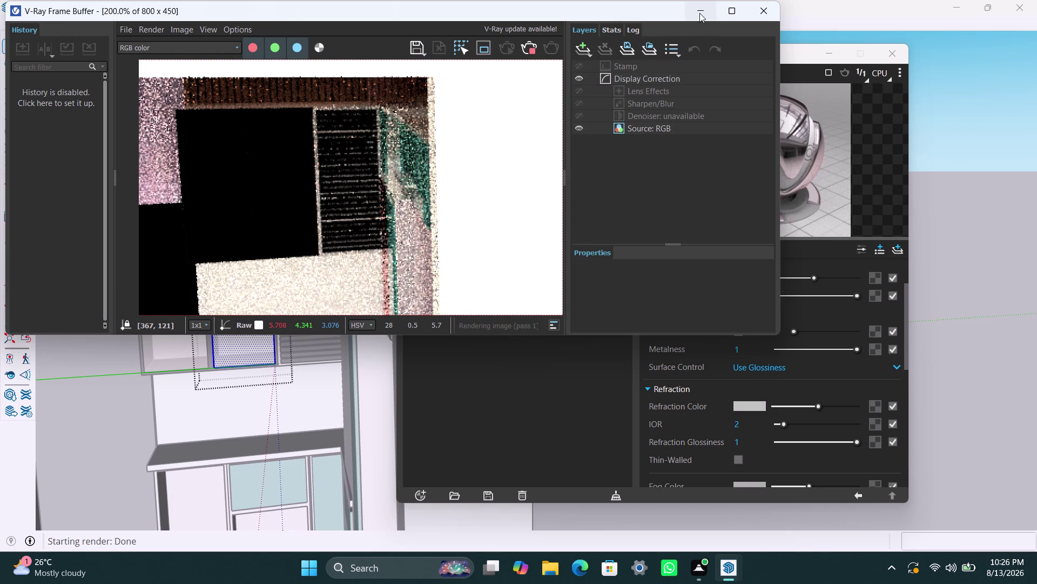
click(535, 46)
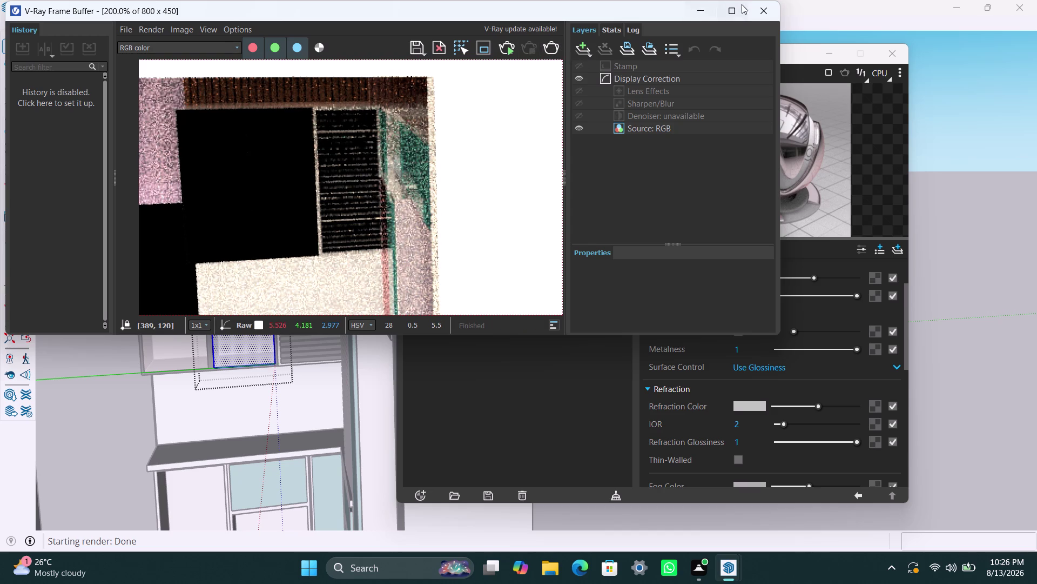
Set the GLASS reflection and refraction colours back to full white.
click(765, 12)
scroll(down, 3)
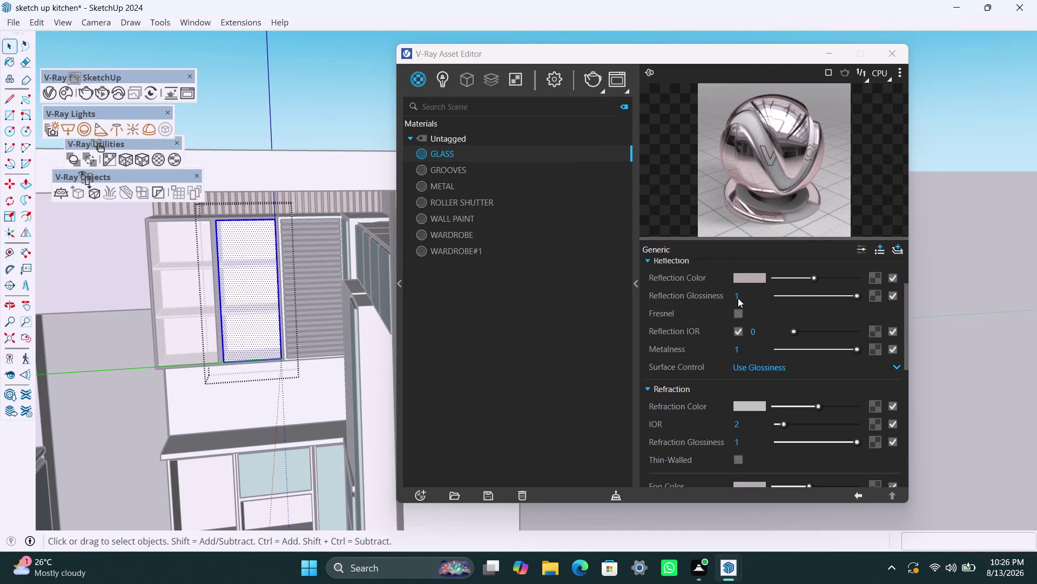
drag(813, 272, 852, 270)
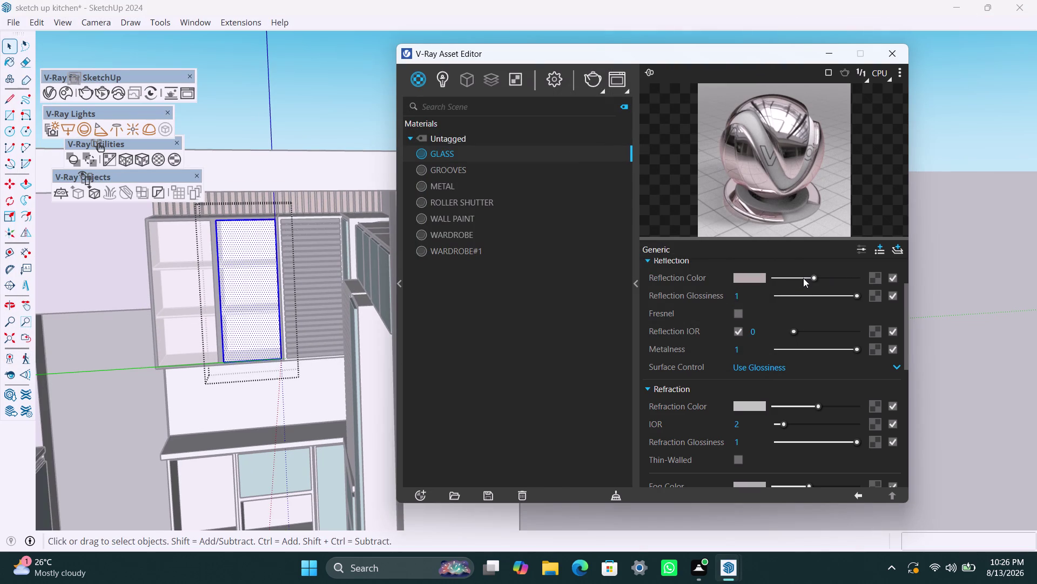
drag(812, 277, 870, 273)
drag(819, 406, 864, 405)
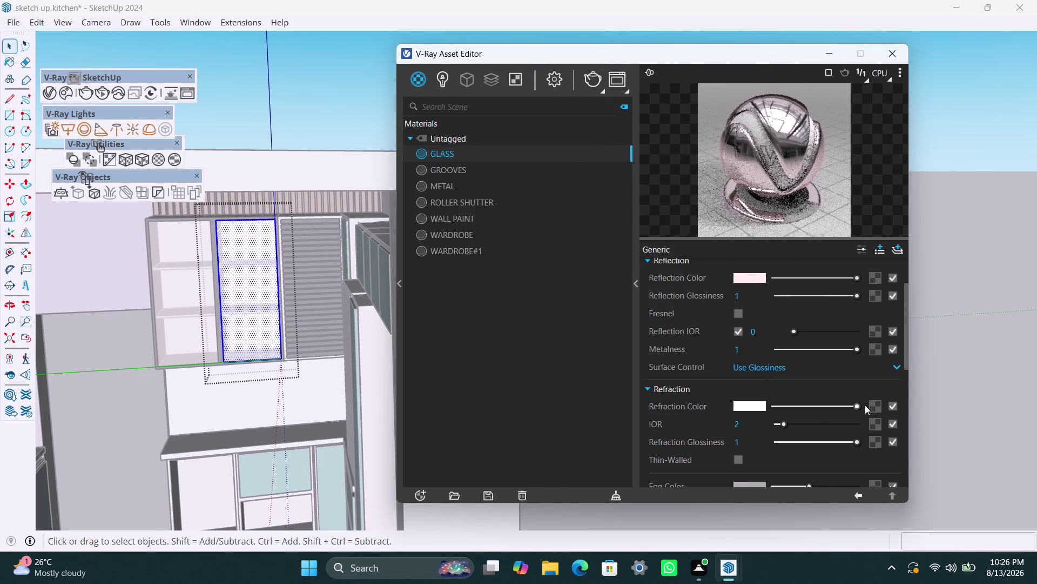
drag(865, 405, 867, 405)
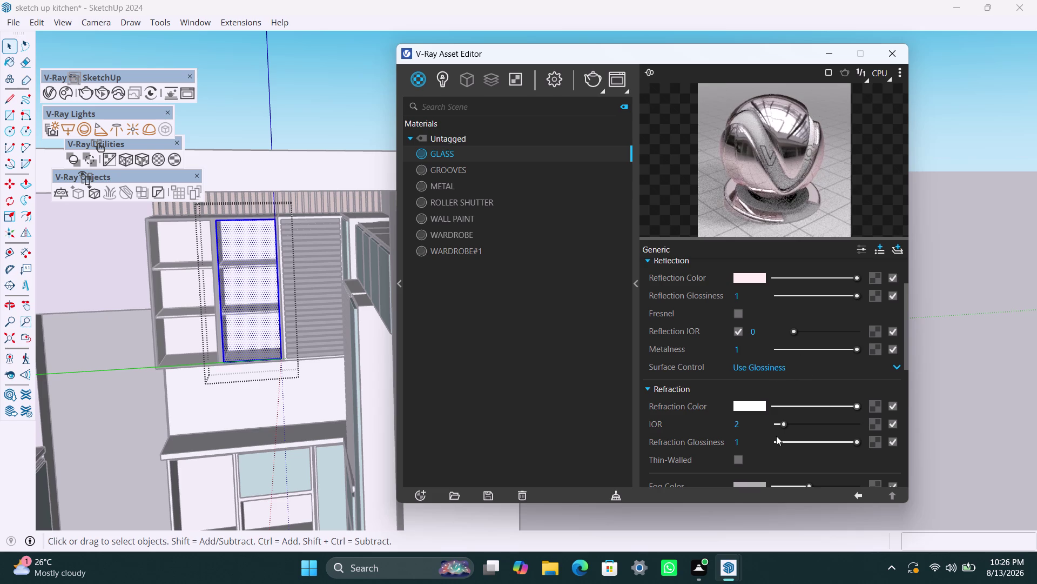
Set reflection glossiness 0.87, refraction glossiness 0.89 and metalness 0.
click(830, 441)
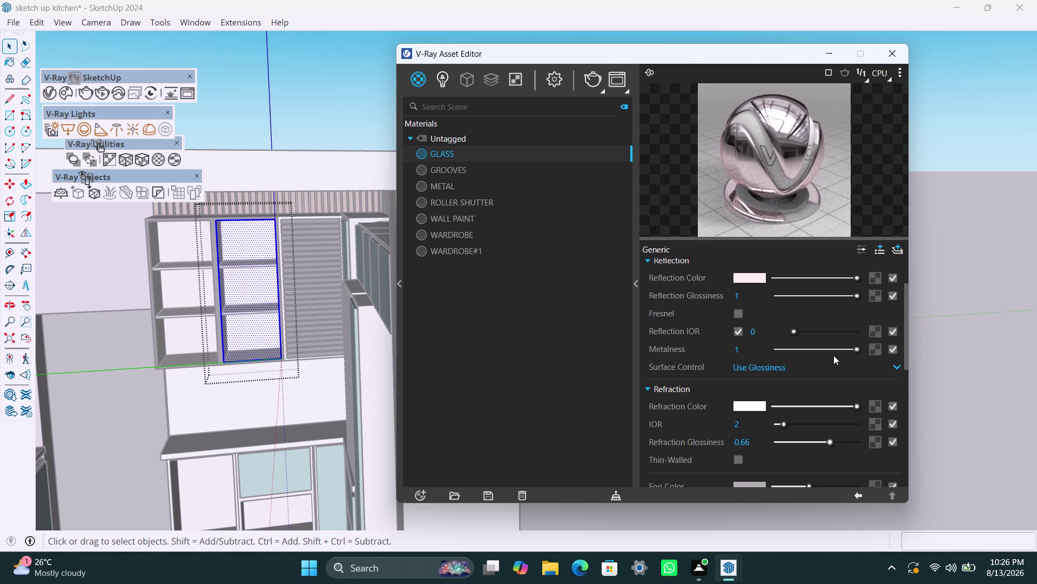
click(824, 292)
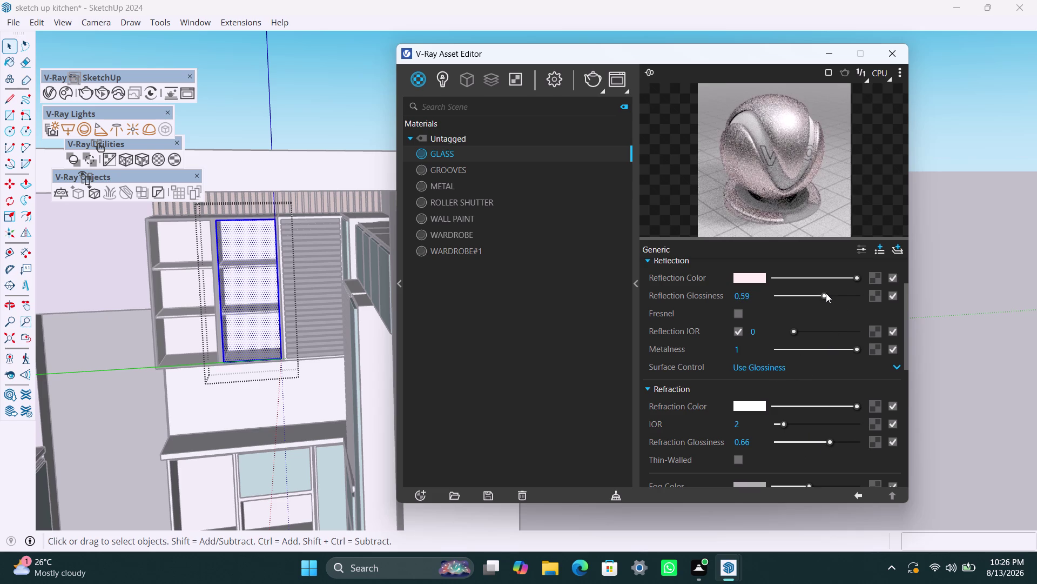
drag(826, 293, 846, 296)
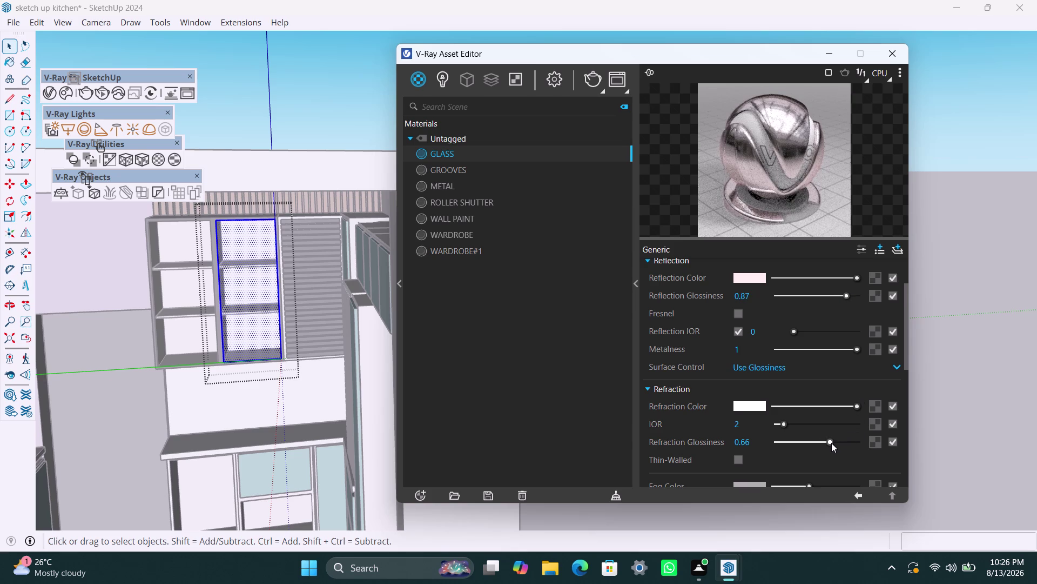
drag(831, 442, 848, 445)
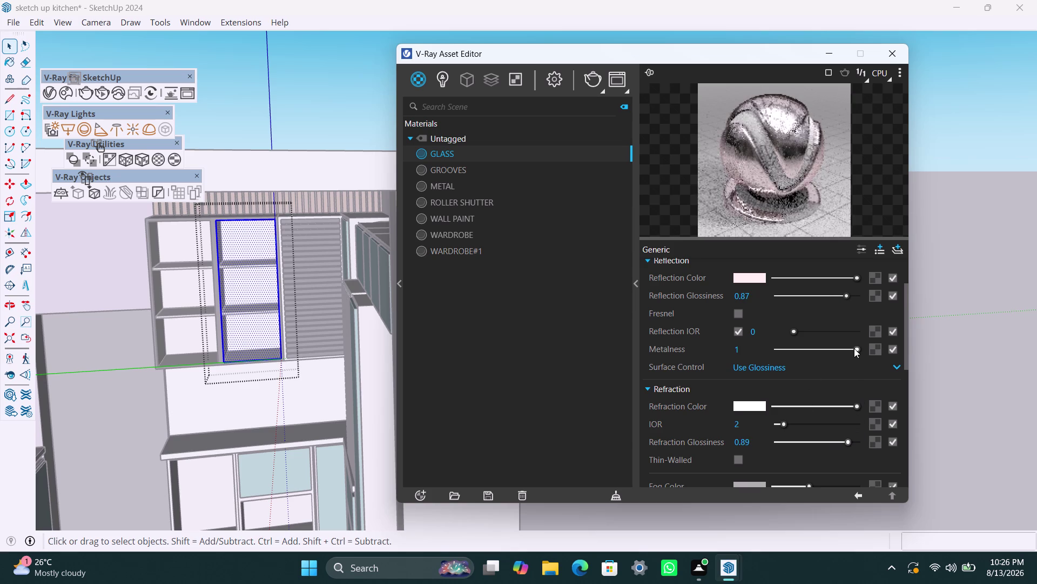
drag(854, 348, 769, 353)
Enable Fresnel reflections with a reflection IOR of 8.7.
click(811, 368)
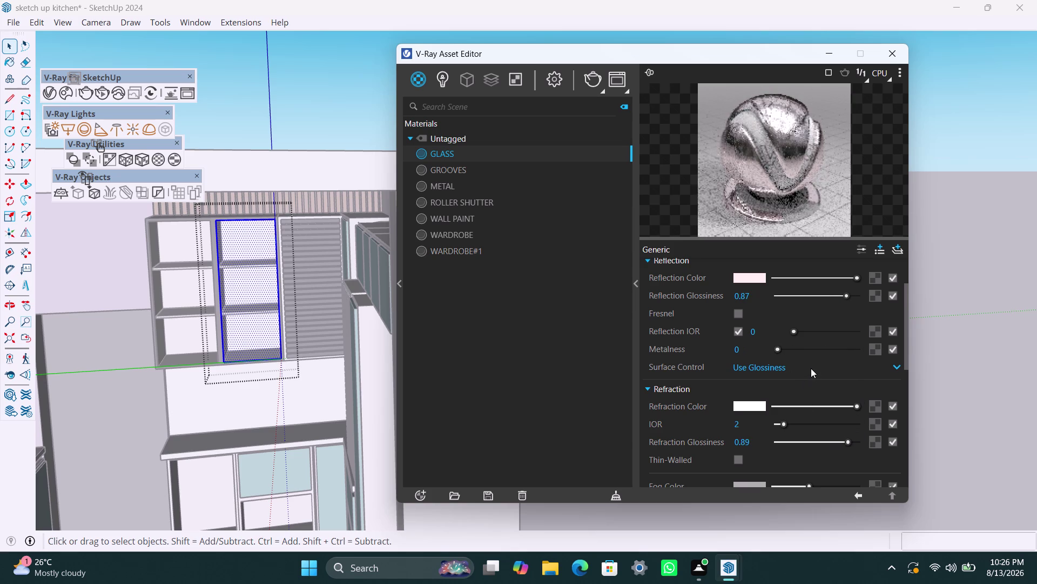
click(804, 387)
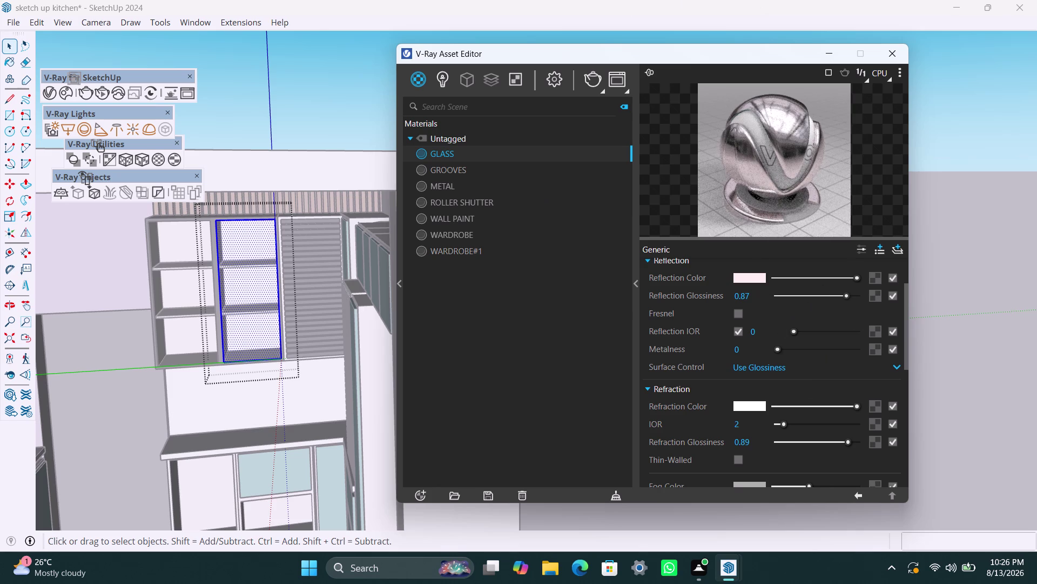
drag(796, 327, 805, 329)
drag(793, 333, 800, 332)
drag(800, 332, 808, 333)
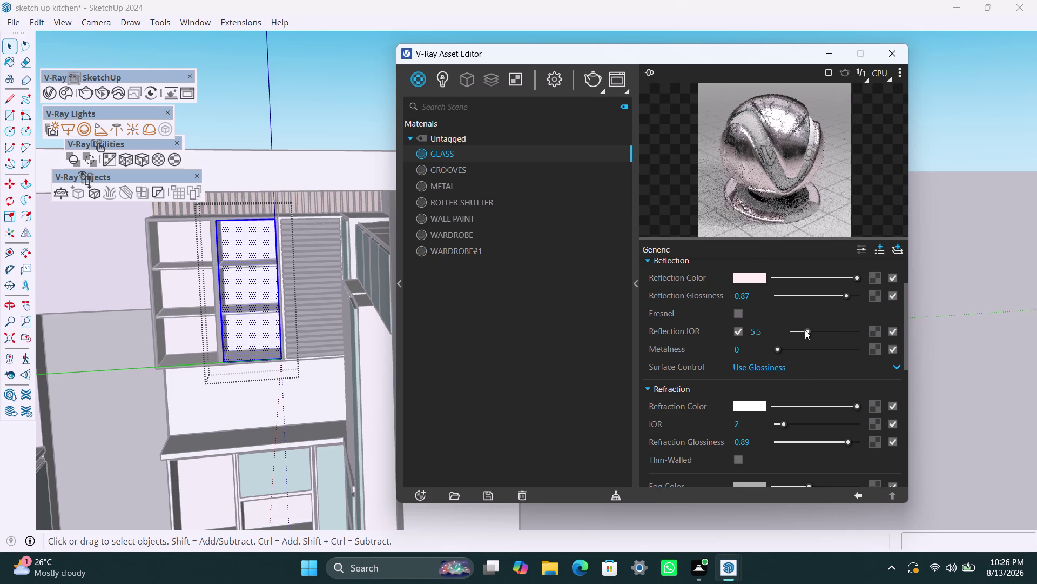
drag(806, 330, 819, 332)
click(820, 332)
click(738, 313)
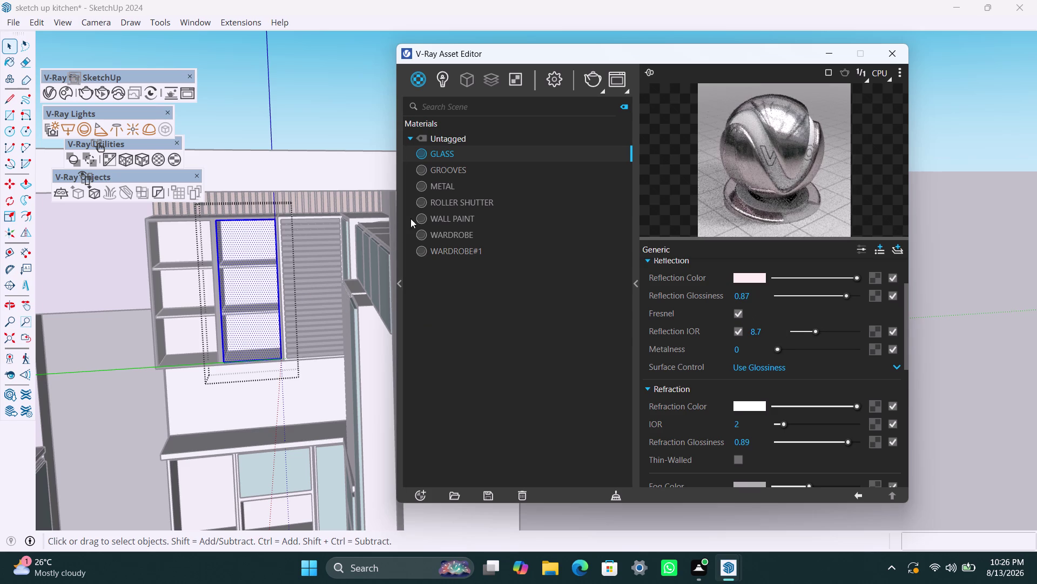
Open the left upper cabinet group and select its door panel.
right_click(479, 160)
click(508, 186)
click(197, 272)
double_click(196, 273)
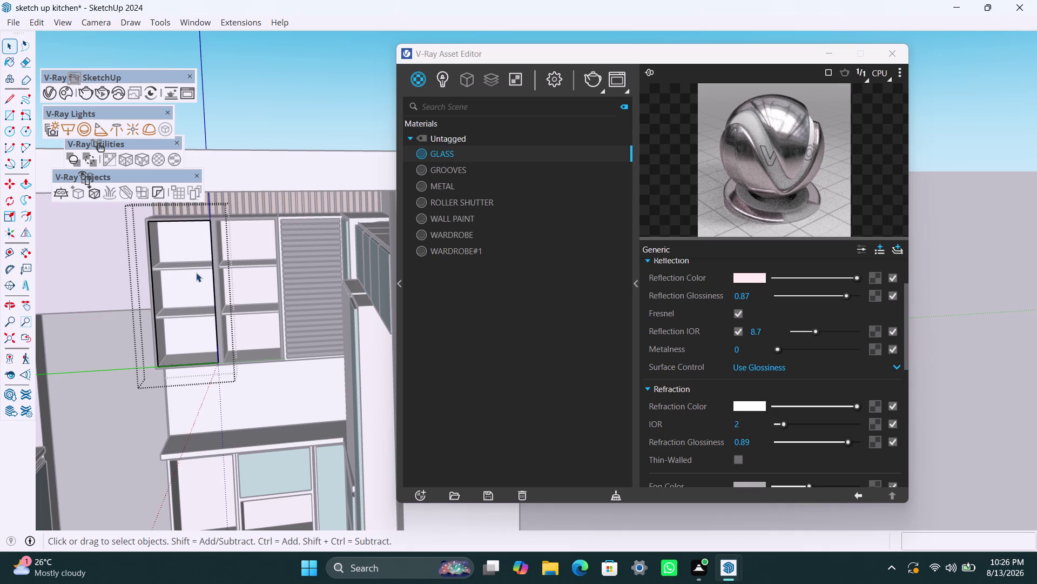
triple_click(196, 273)
Apply GLASS to the left door panel and start a new V-Ray render.
right_click(196, 272)
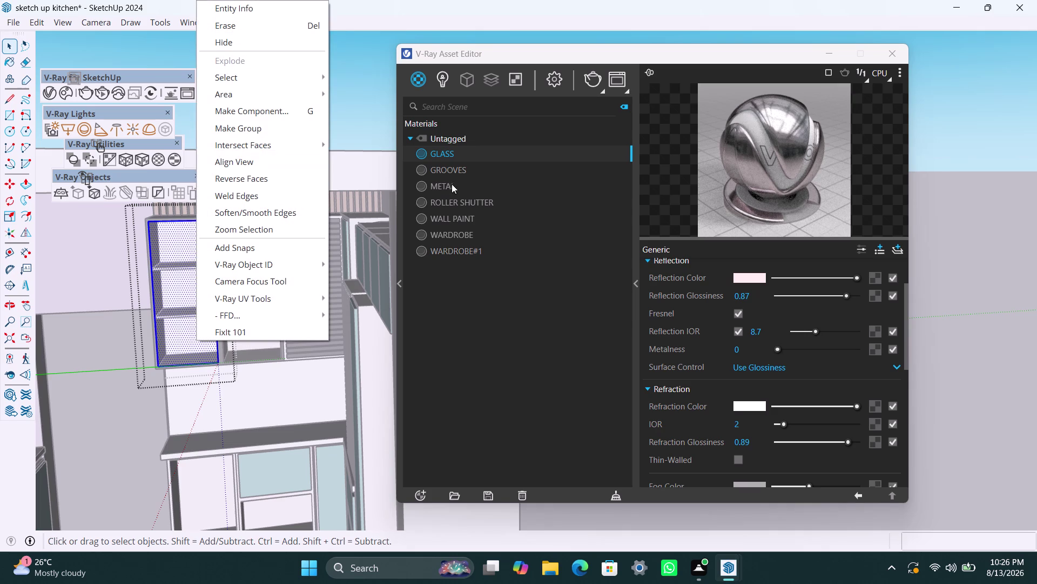
click(476, 160)
right_click(476, 159)
click(499, 191)
click(321, 133)
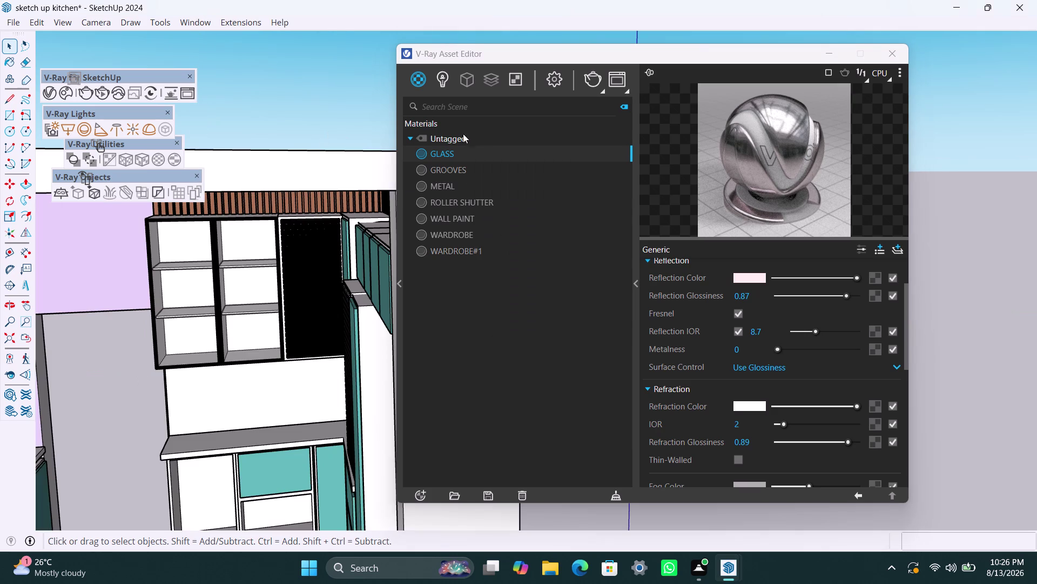
click(594, 80)
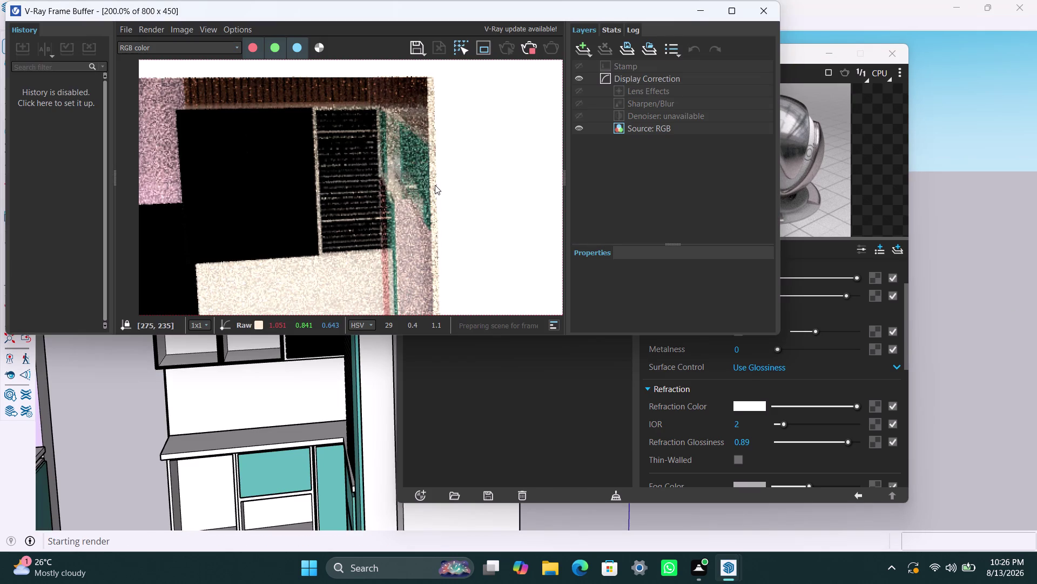